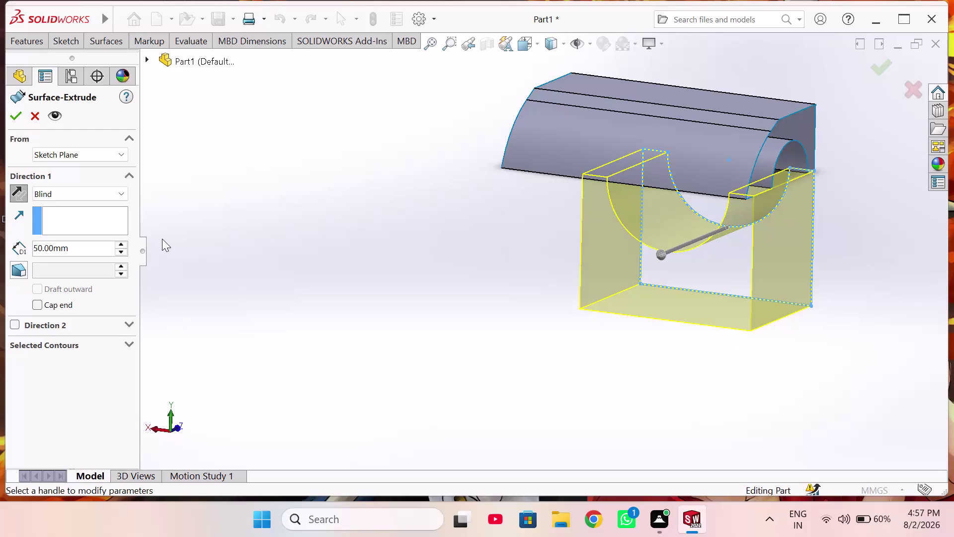
Keep the surface extrusion starting from the sketch plane.
middle_drag(773, 267, 731, 282)
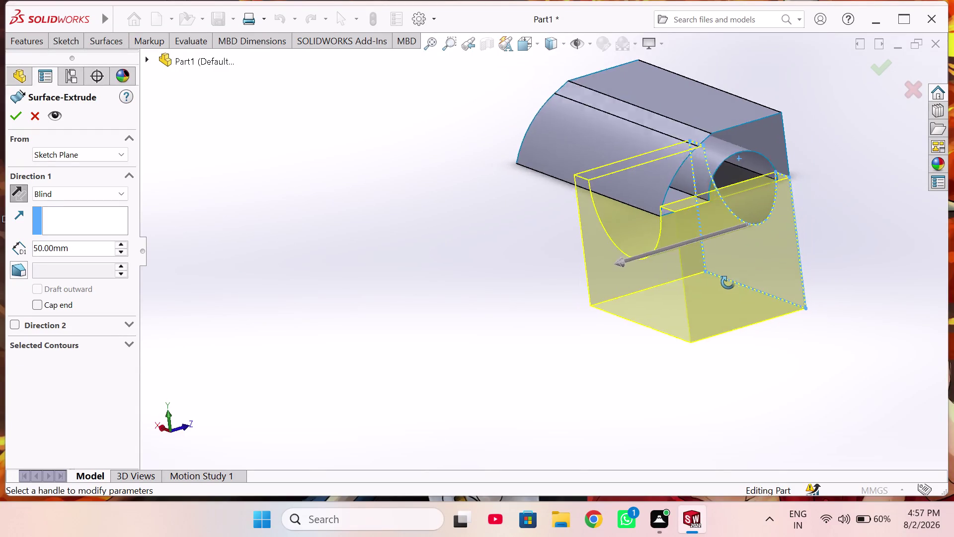
middle_drag(732, 282, 702, 267)
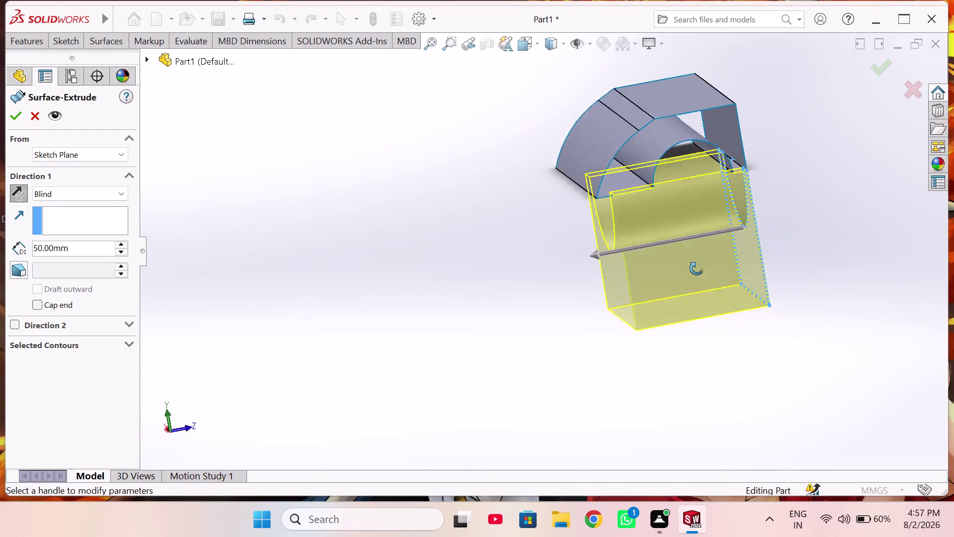
middle_drag(702, 268, 740, 267)
middle_drag(744, 268, 763, 261)
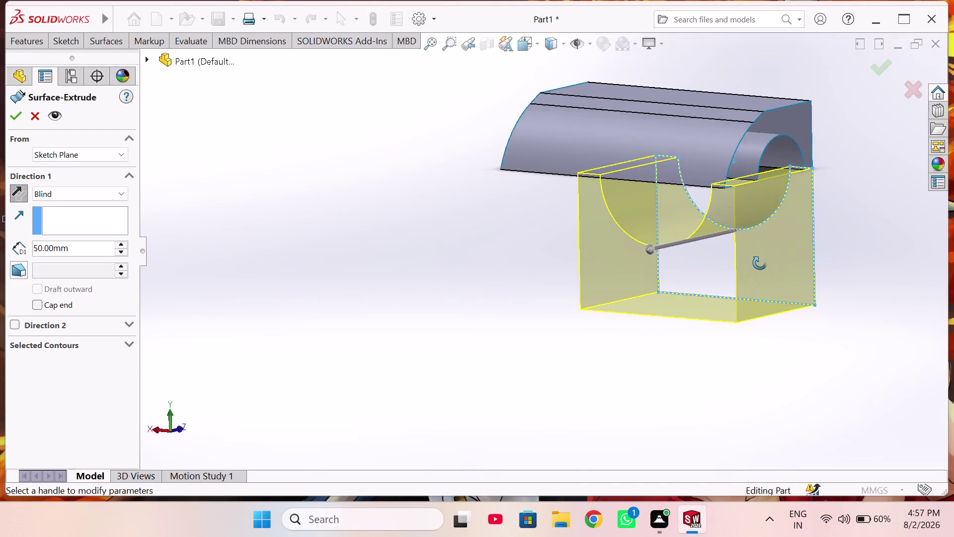
middle_drag(762, 261, 709, 275)
middle_drag(700, 278, 638, 288)
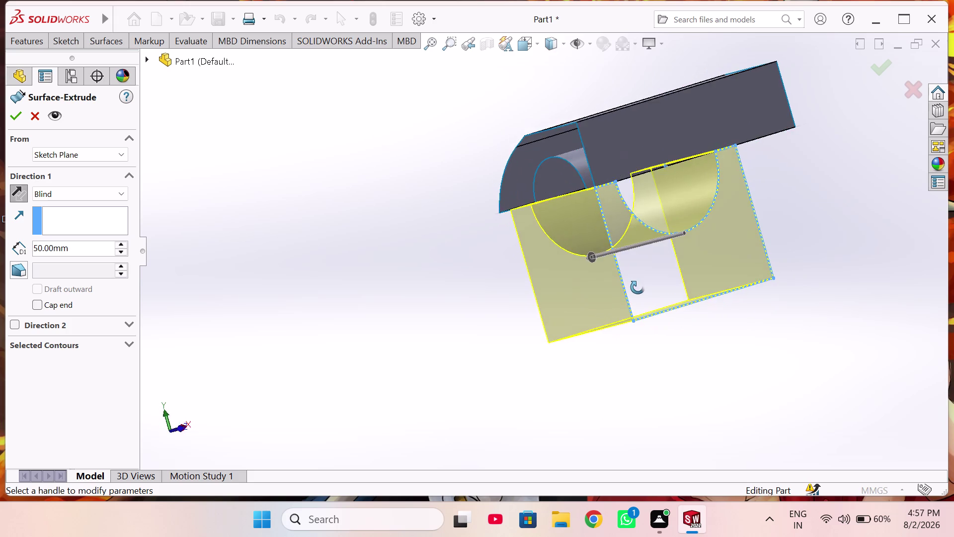
middle_drag(638, 288, 706, 292)
scroll(up, 3)
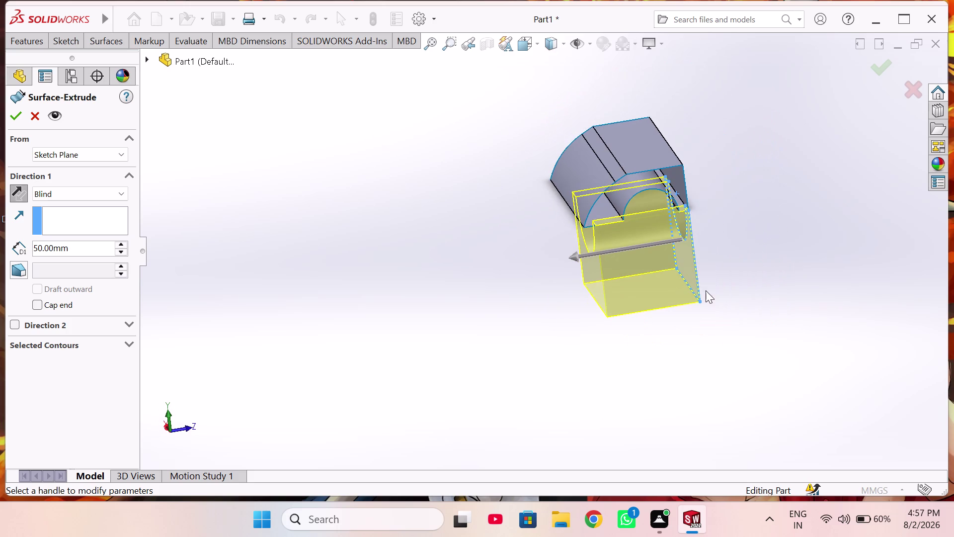
middle_drag(696, 284, 706, 272)
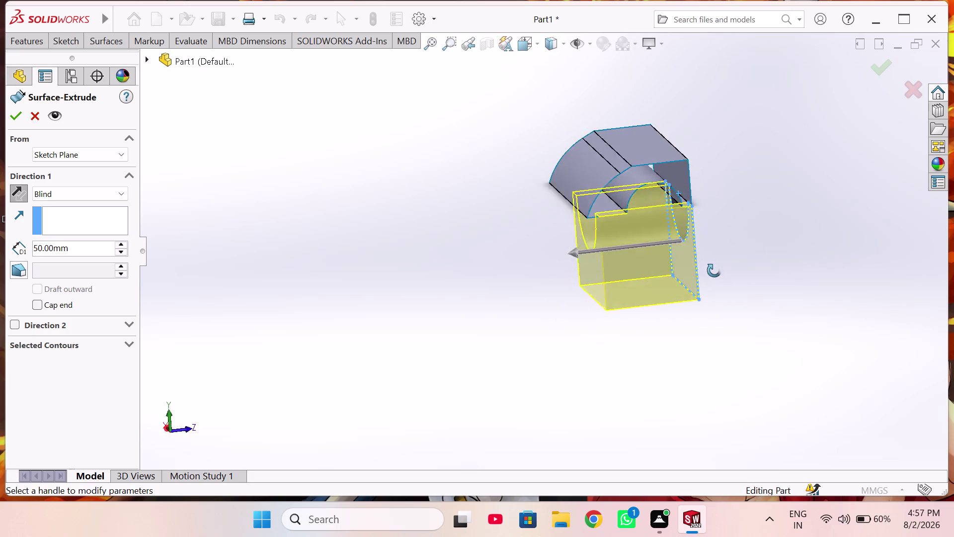
middle_drag(706, 271, 771, 265)
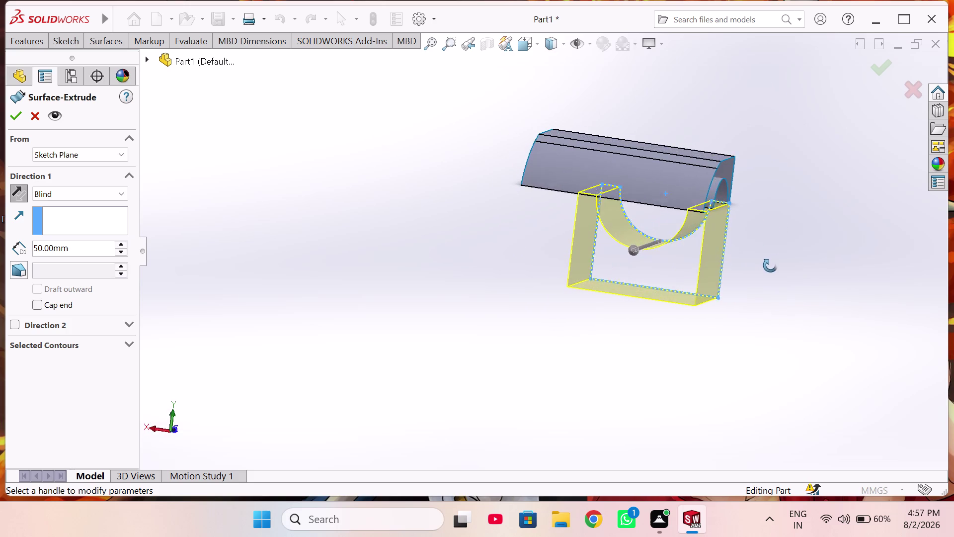
middle_drag(772, 265, 695, 282)
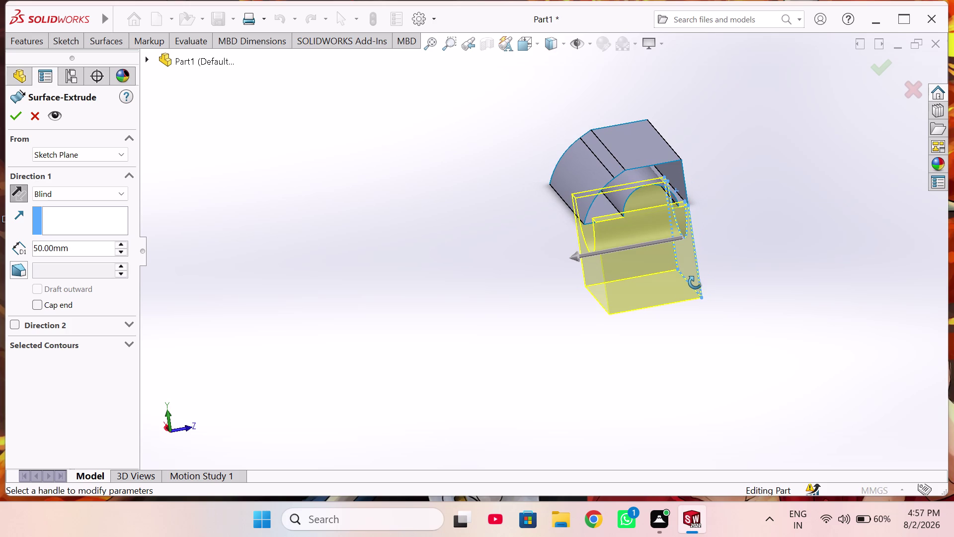
middle_drag(695, 282, 695, 258)
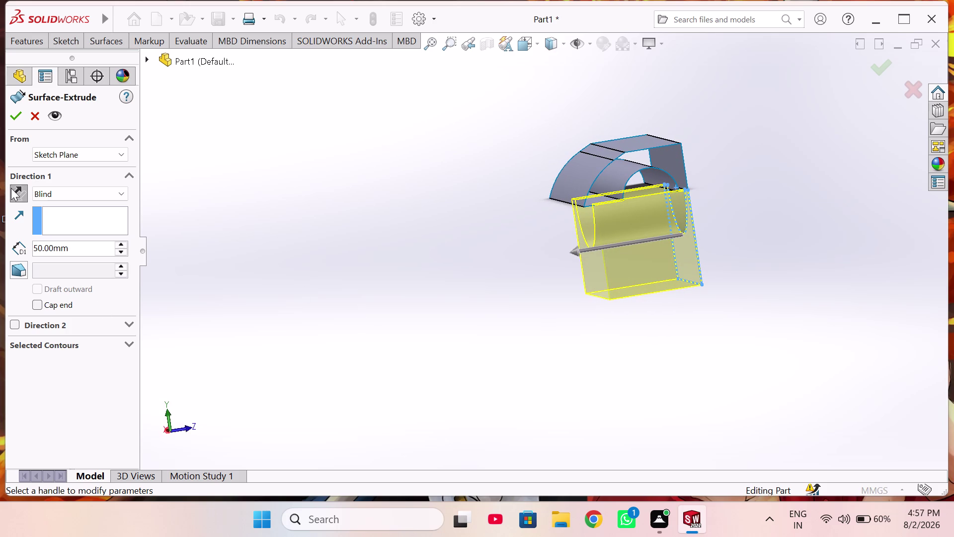
click(88, 151)
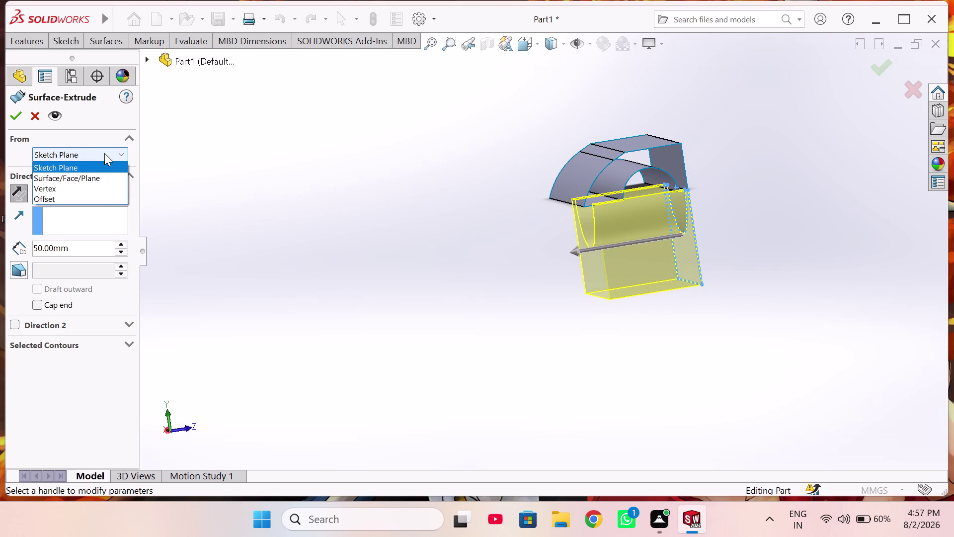
click(105, 148)
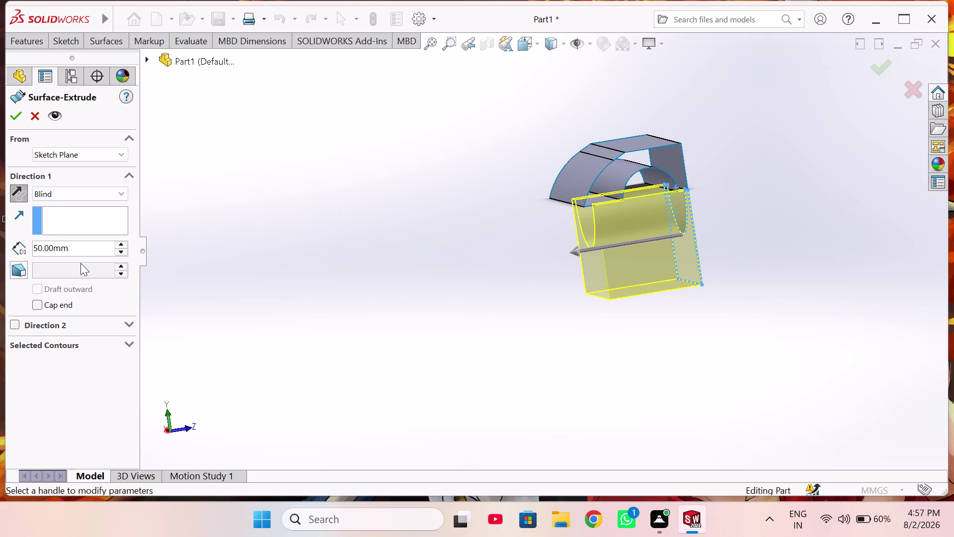
Toggle the extrusion's reverse-direction setting to settle which way it extrudes.
click(22, 186)
click(22, 186)
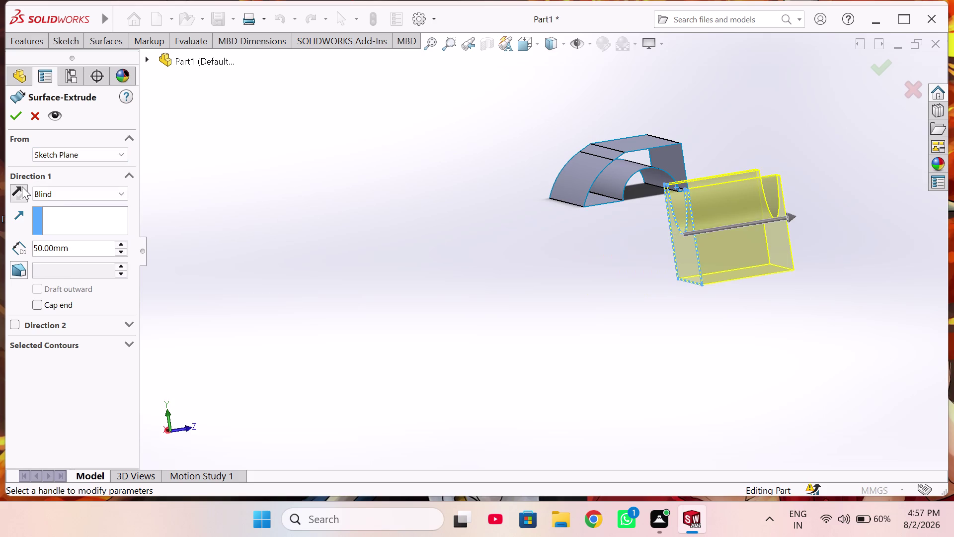
click(118, 193)
click(118, 192)
click(119, 193)
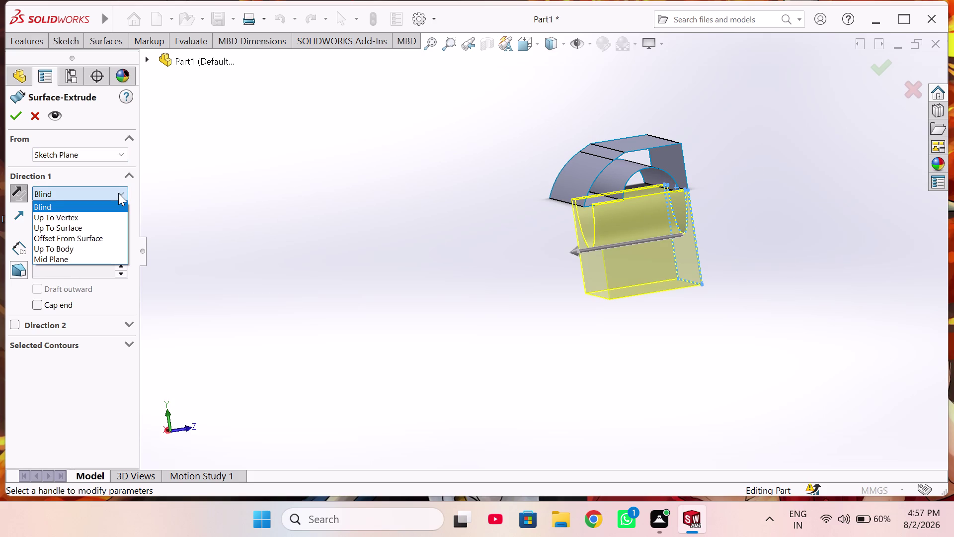
End the extrusion Up To Body at Surface-Extrude1 and confirm it.
click(92, 247)
click(630, 141)
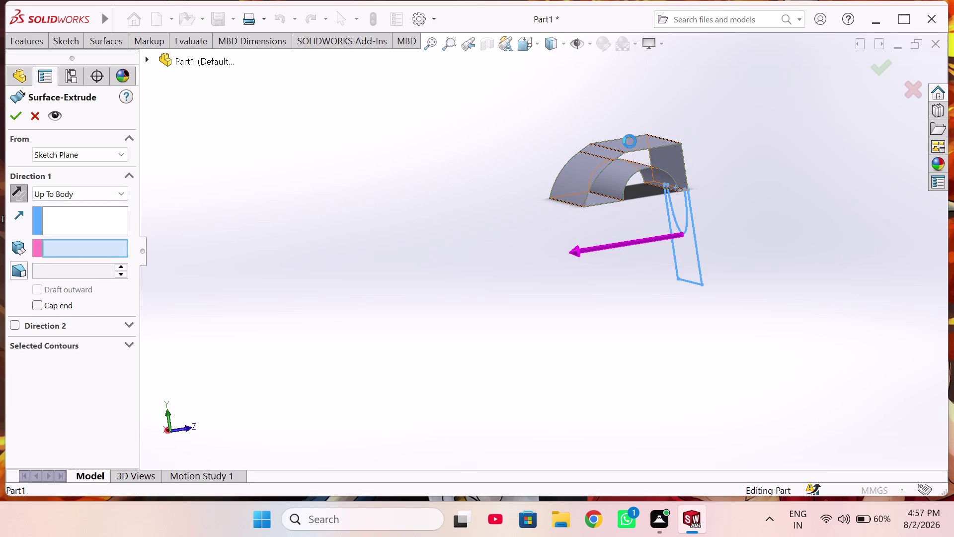
click(17, 117)
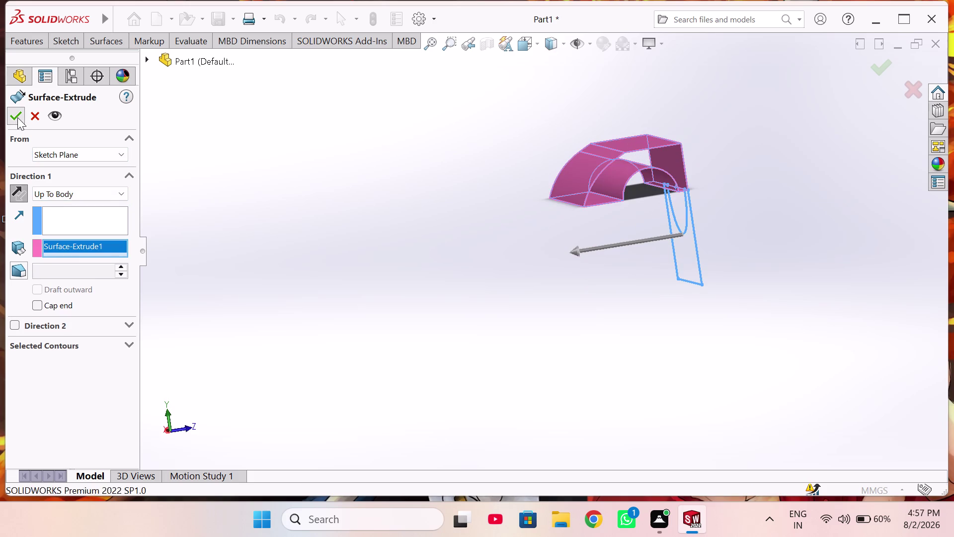
click(34, 115)
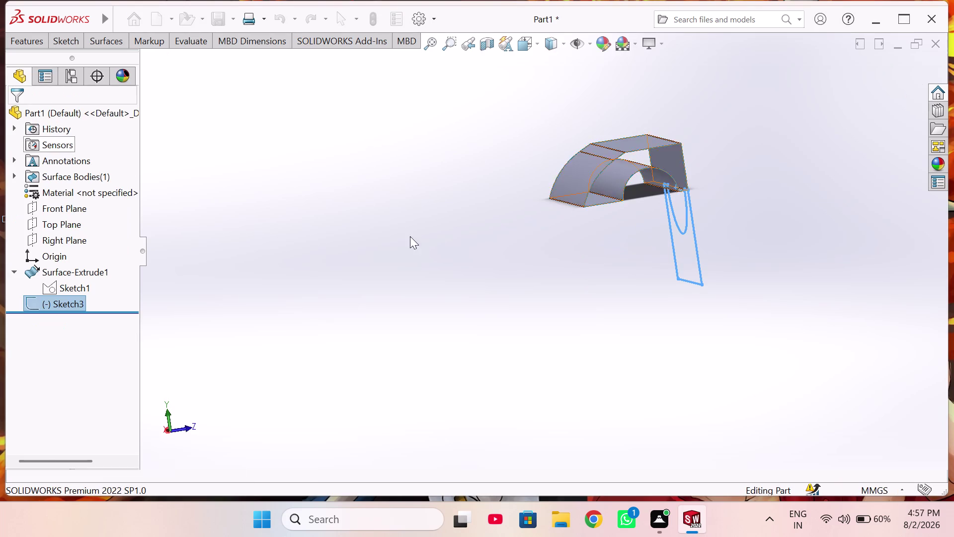
Orbit around the extruded surface and sketch to inspect them from all sides.
middle_drag(470, 202, 441, 246)
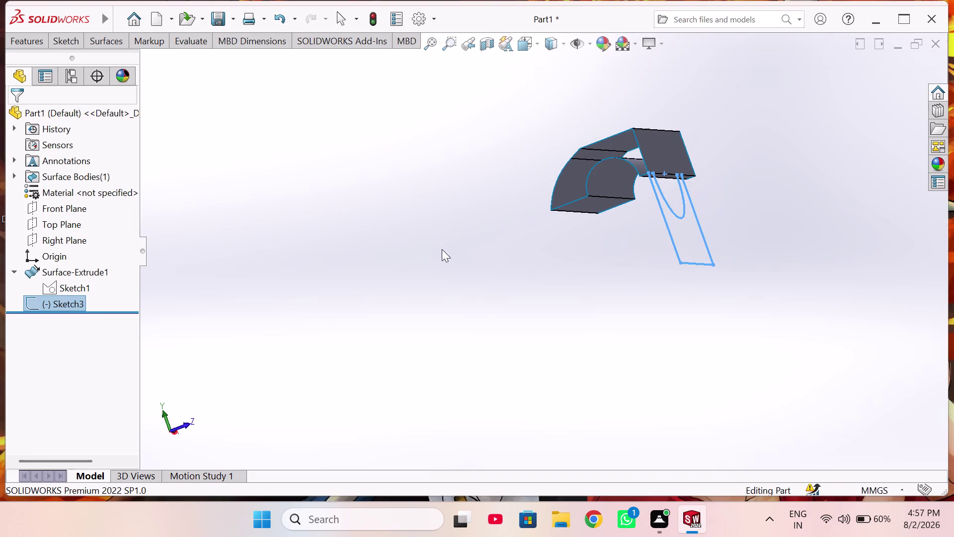
scroll(up, 3)
middle_drag(620, 219, 632, 223)
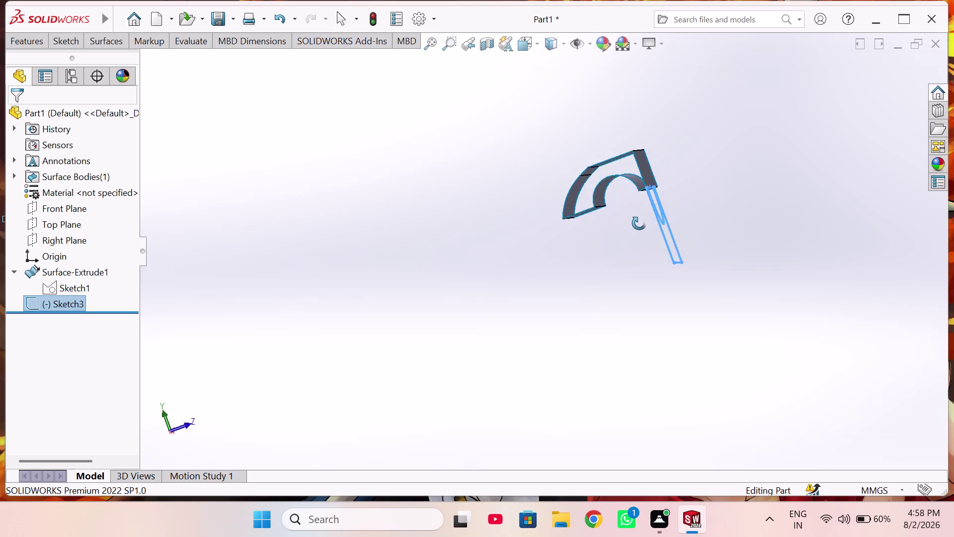
middle_drag(632, 222, 646, 230)
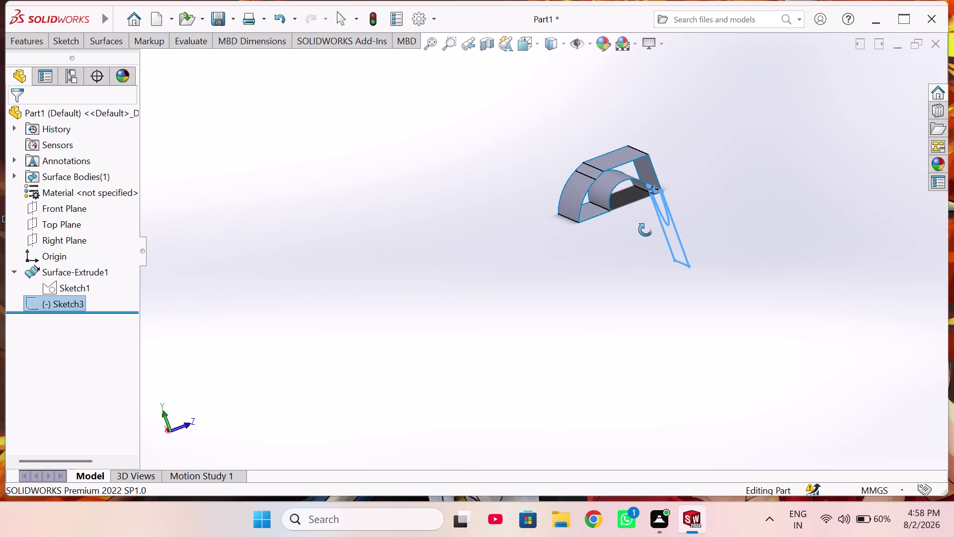
middle_drag(646, 230, 646, 231)
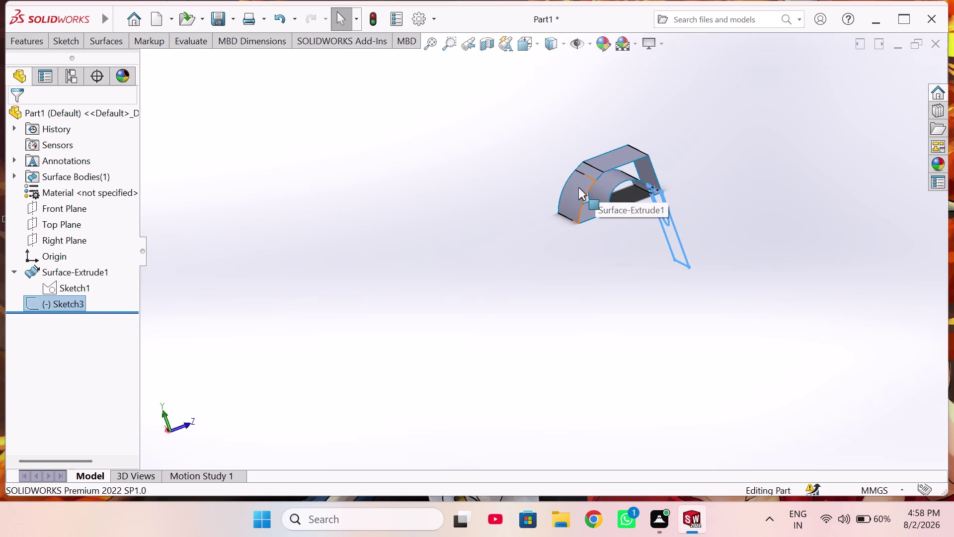
middle_drag(581, 188, 763, 174)
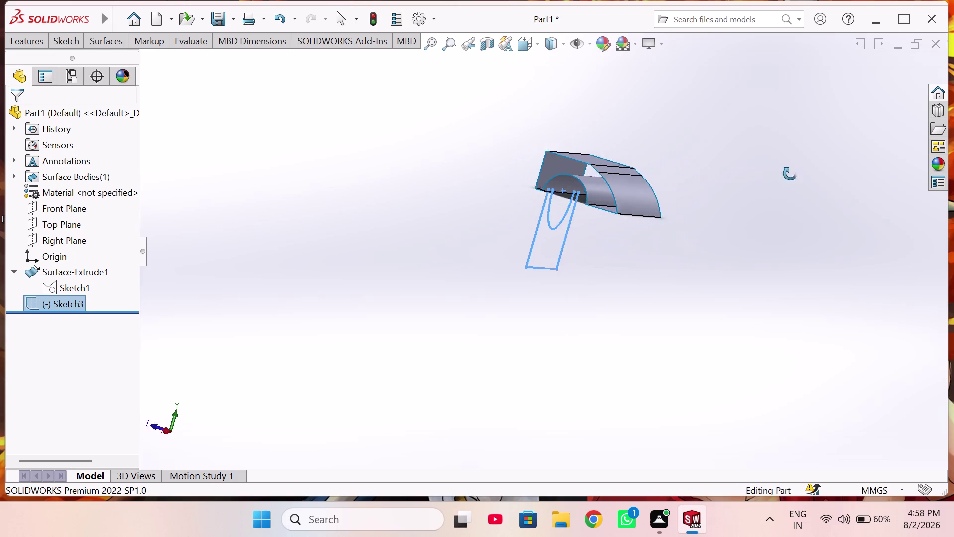
middle_drag(763, 173, 822, 175)
middle_drag(809, 186, 803, 188)
middle_drag(755, 205, 734, 210)
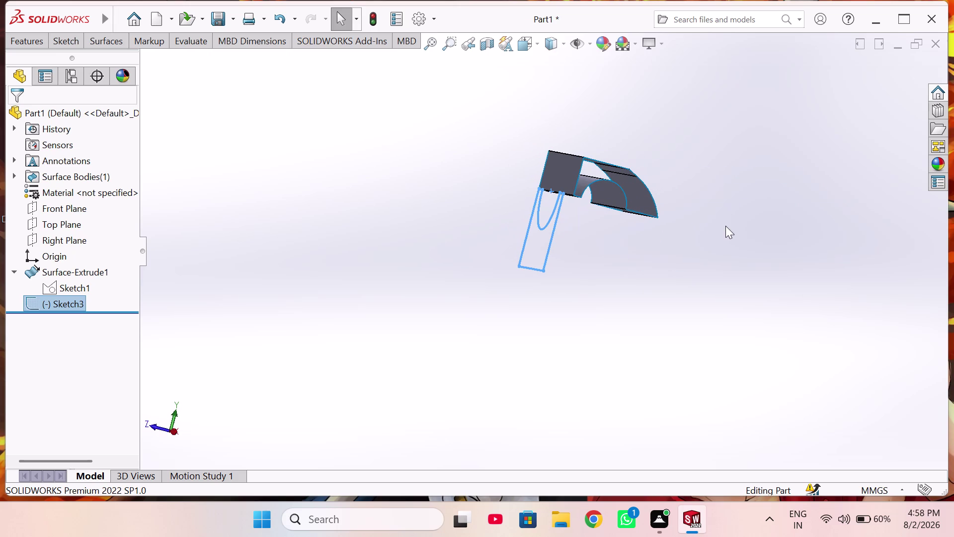
middle_drag(608, 164, 602, 190)
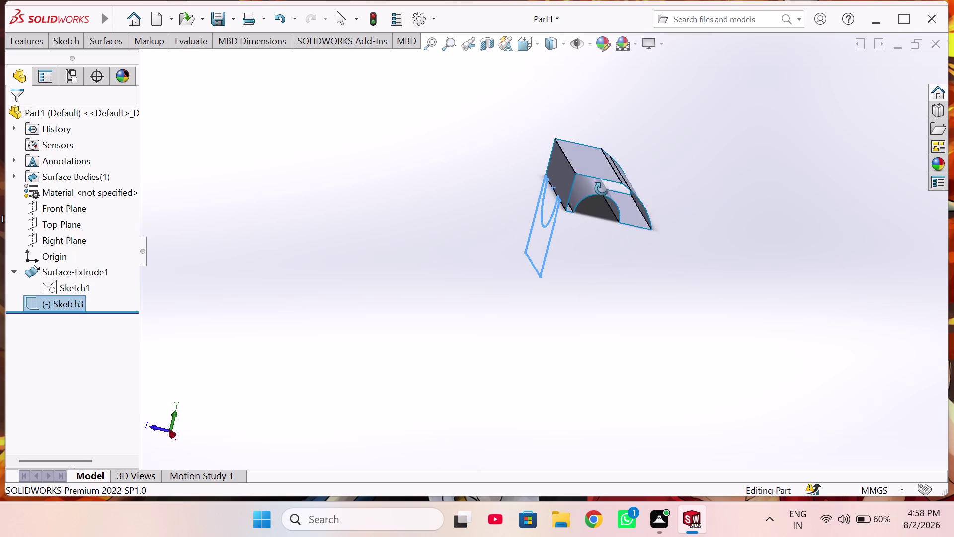
middle_drag(602, 190, 595, 168)
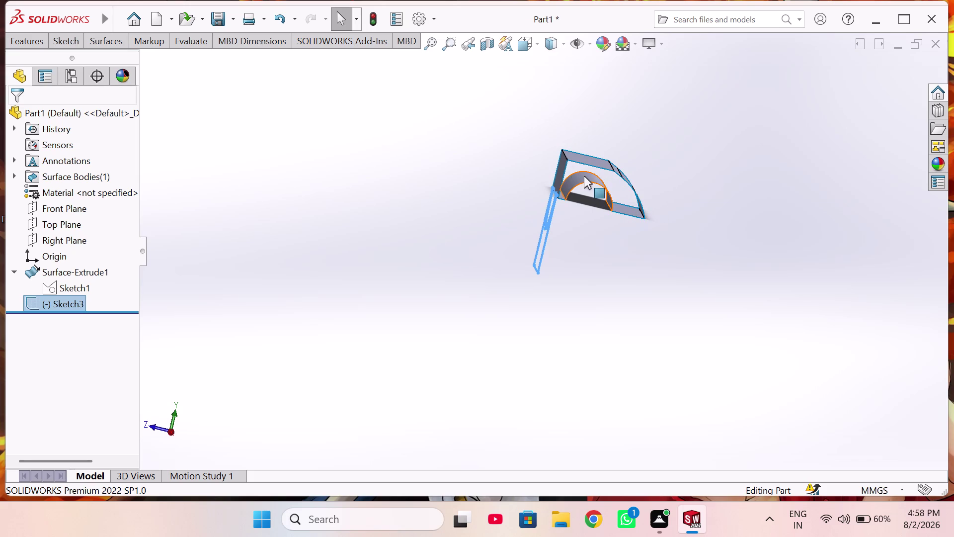
middle_drag(584, 177, 495, 180)
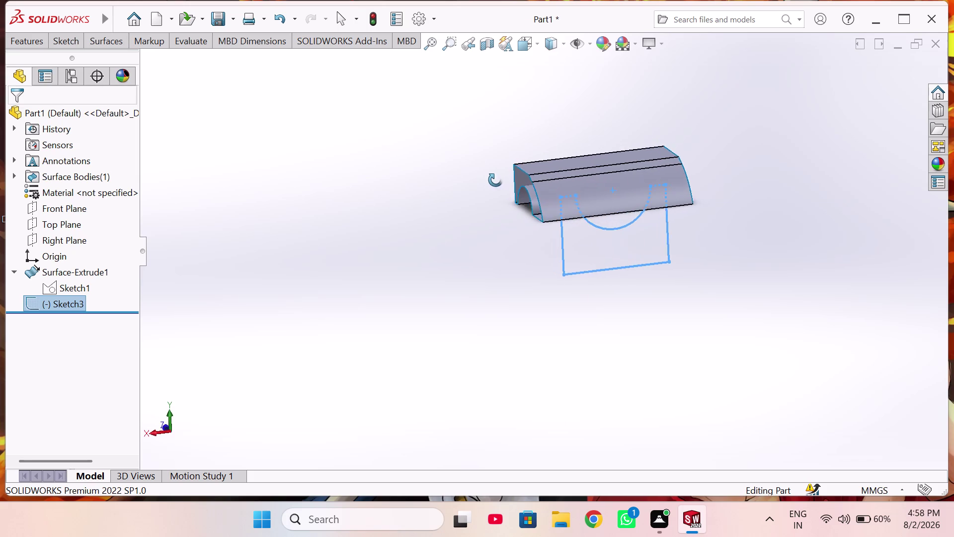
middle_drag(495, 180, 496, 150)
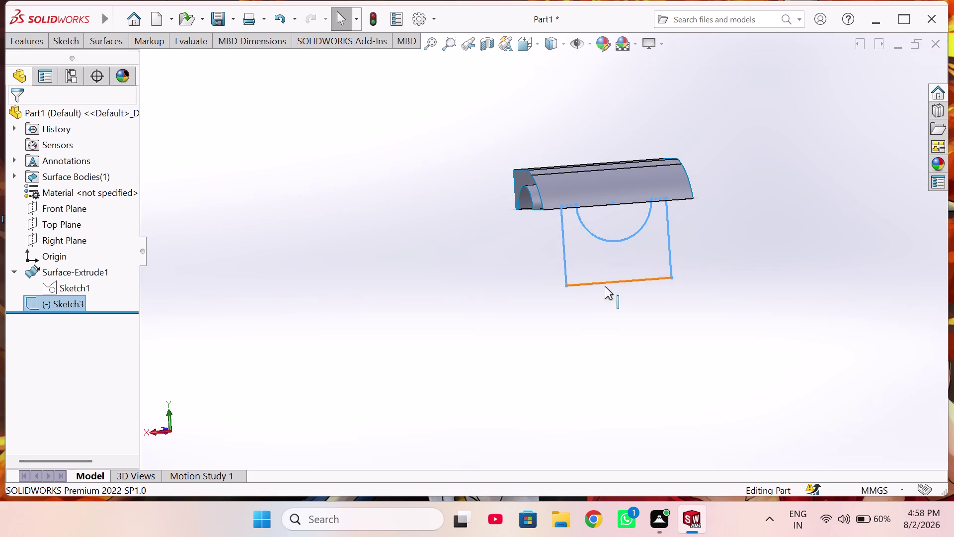
middle_drag(673, 324, 647, 279)
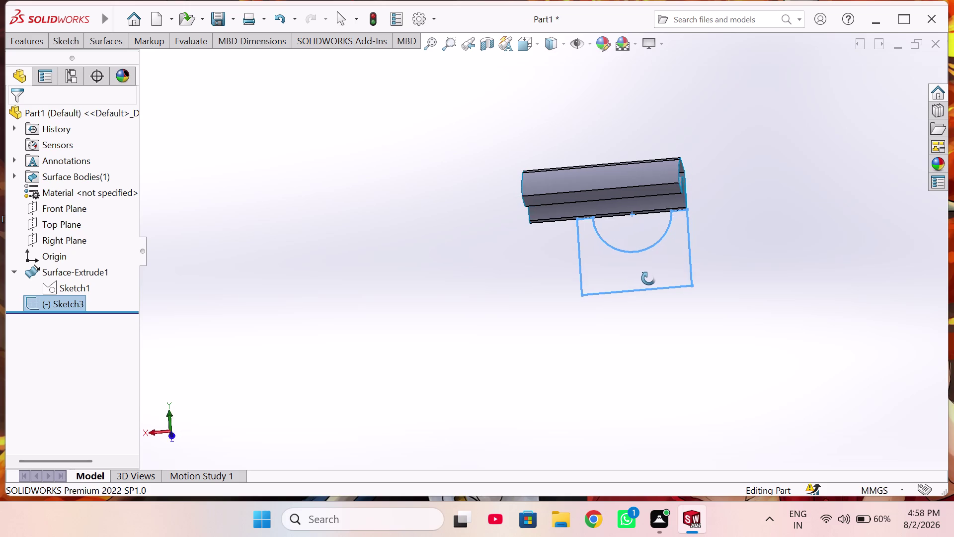
middle_drag(647, 279, 750, 275)
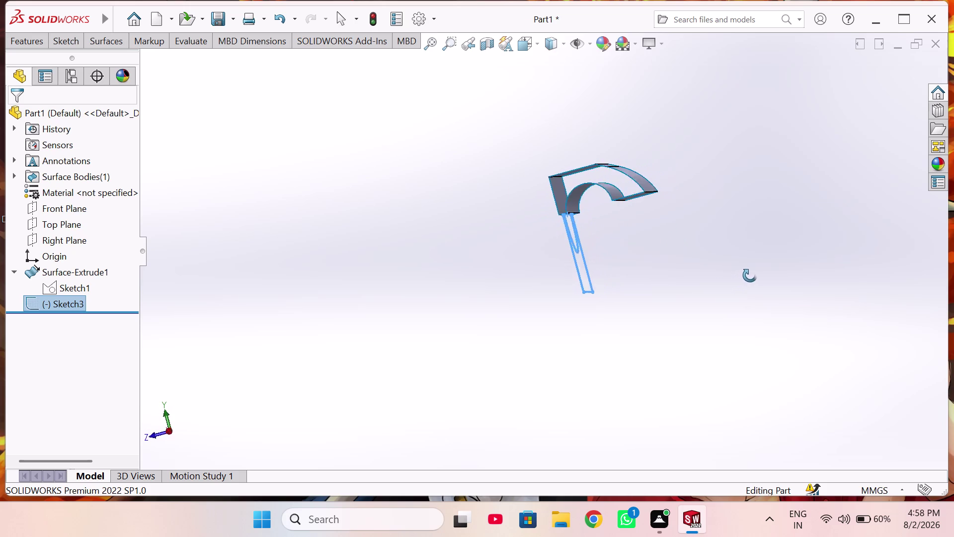
middle_drag(750, 275, 718, 292)
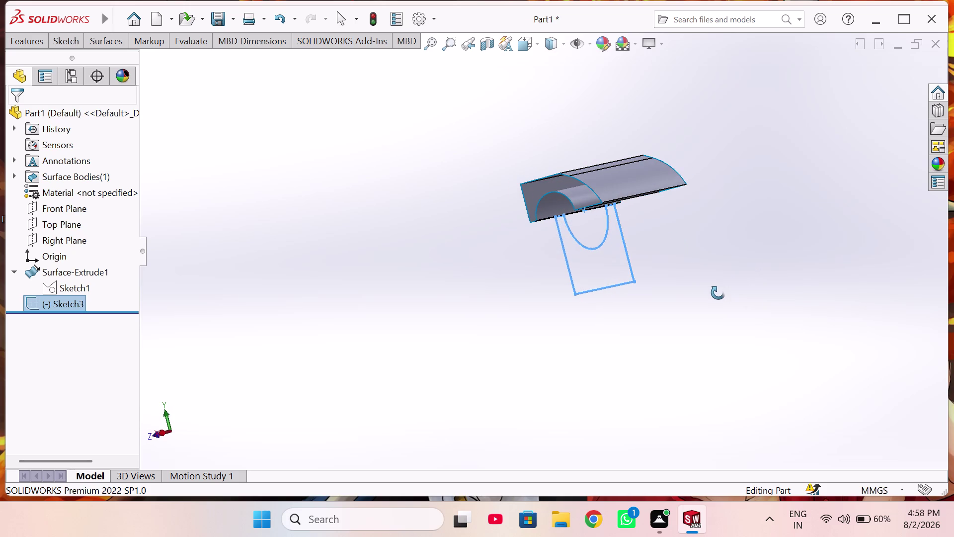
middle_drag(718, 292, 560, 309)
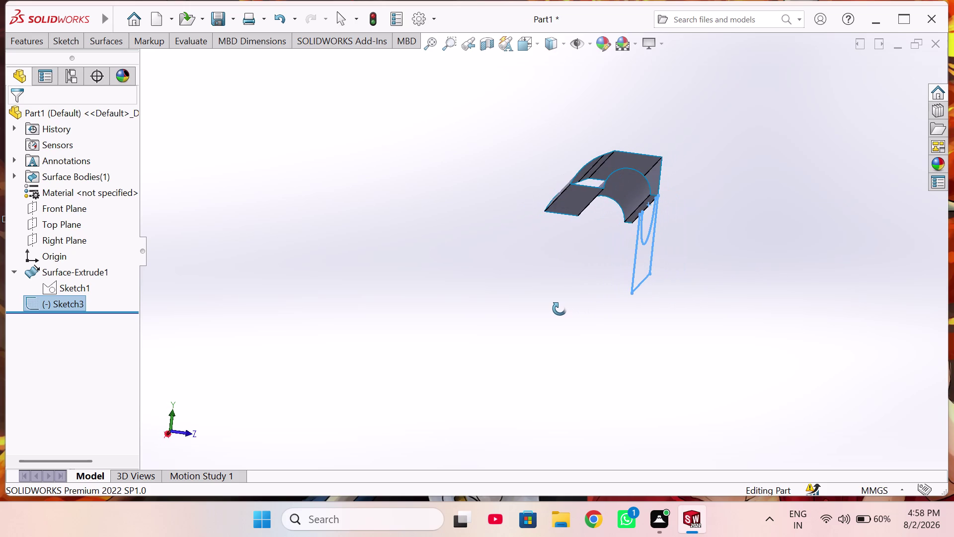
middle_drag(560, 309, 518, 324)
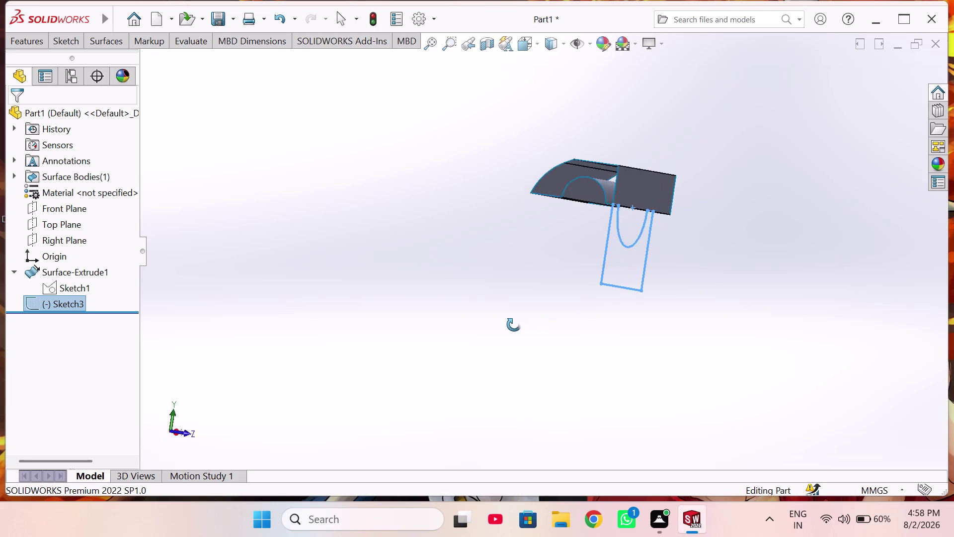
middle_drag(519, 325, 564, 330)
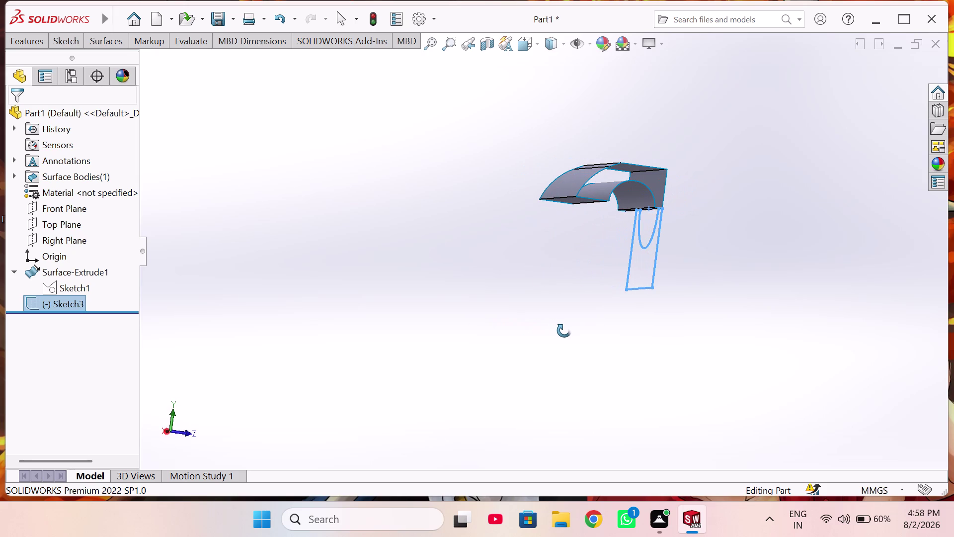
middle_drag(564, 330, 564, 335)
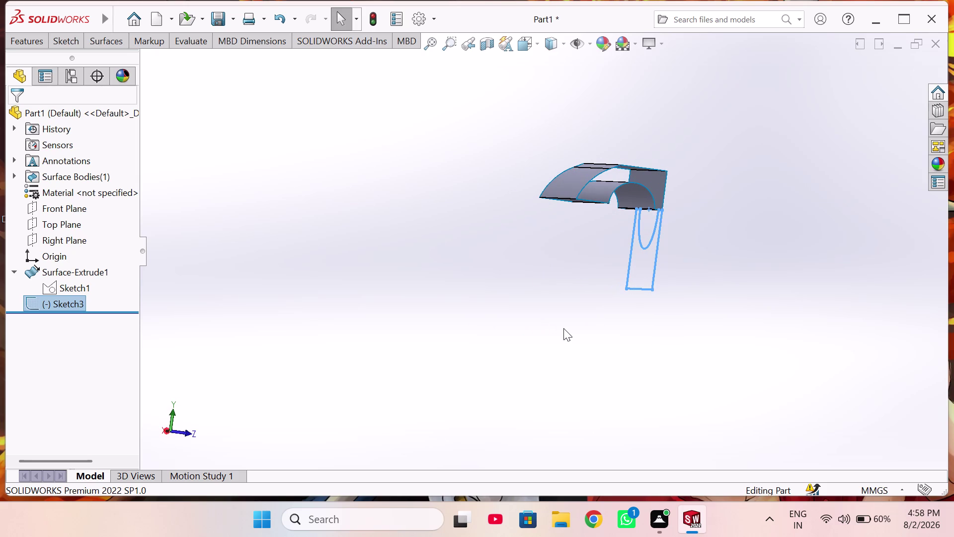
middle_drag(558, 328, 752, 327)
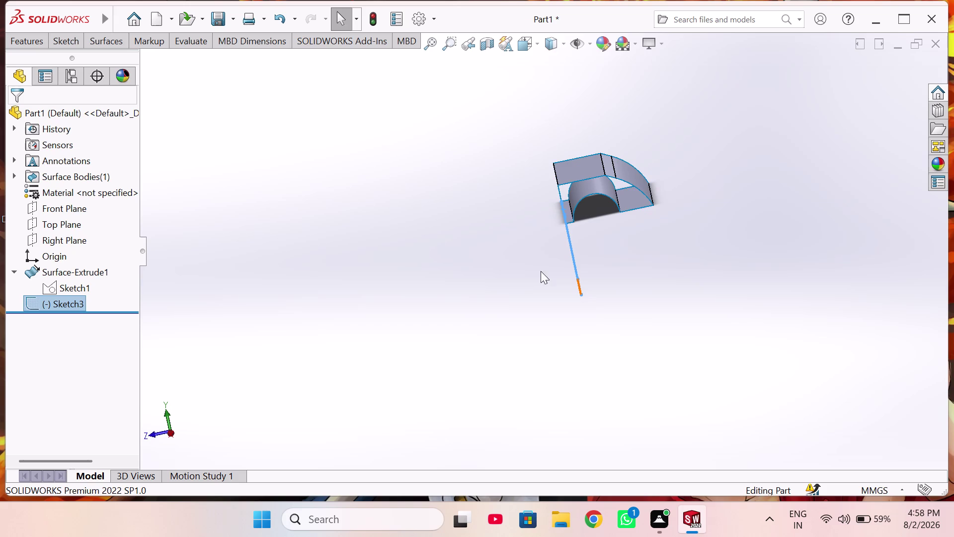
middle_drag(644, 184, 626, 204)
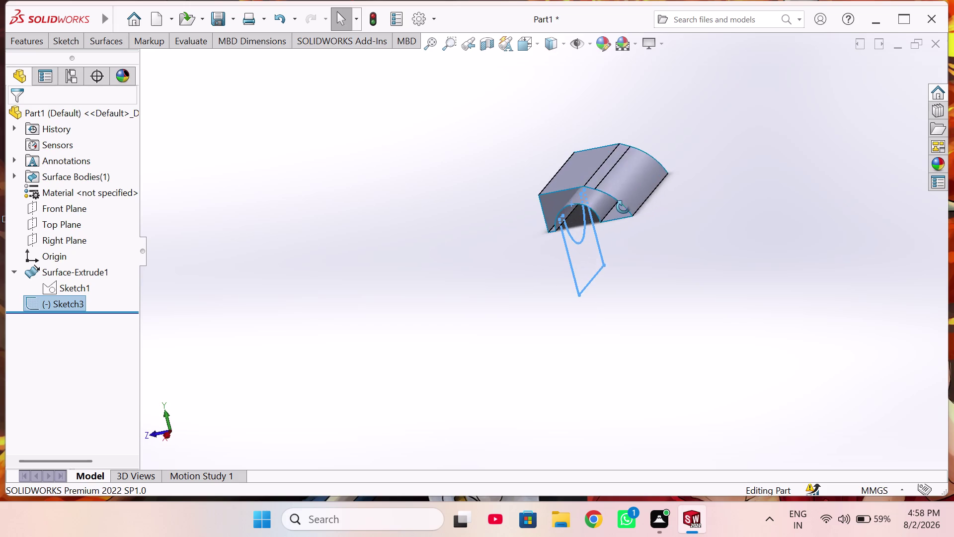
middle_drag(625, 205, 623, 213)
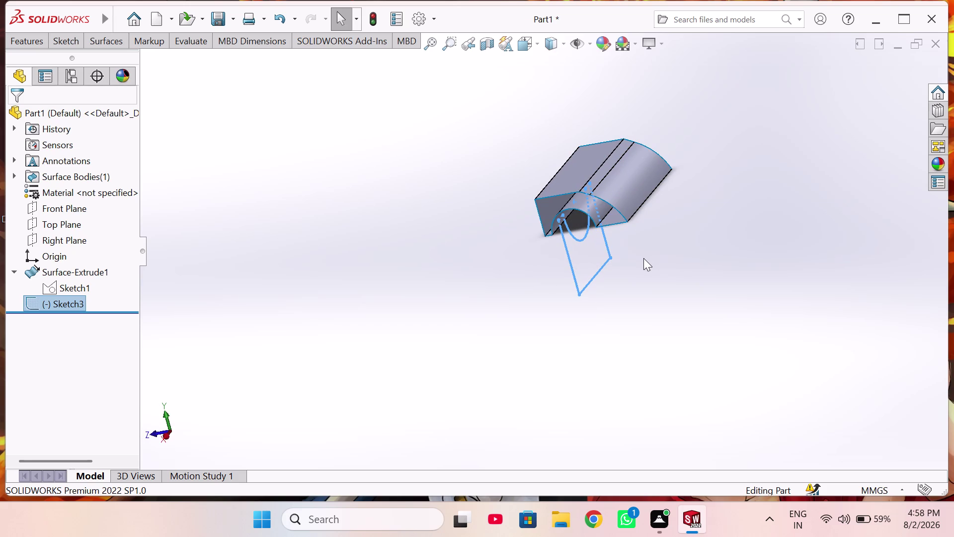
middle_drag(600, 240, 683, 205)
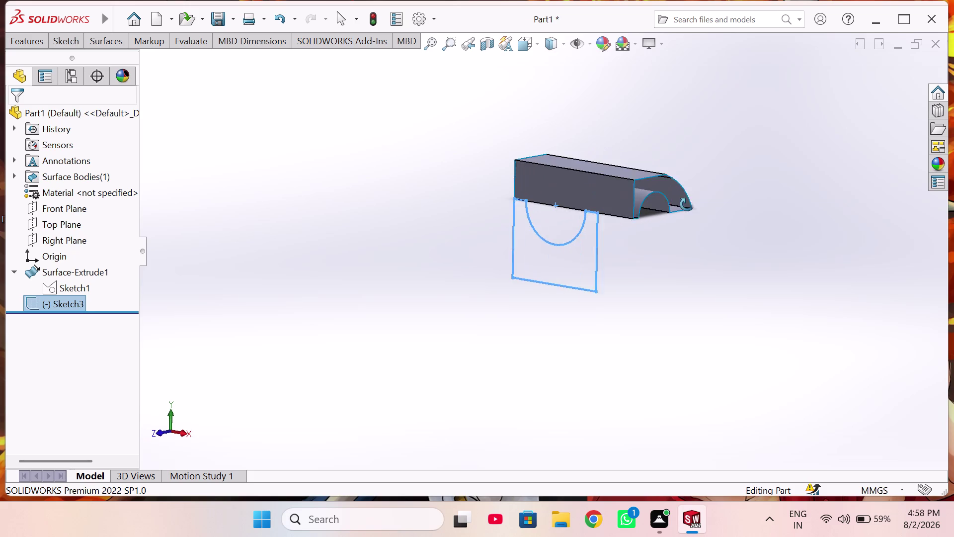
middle_drag(683, 205, 706, 199)
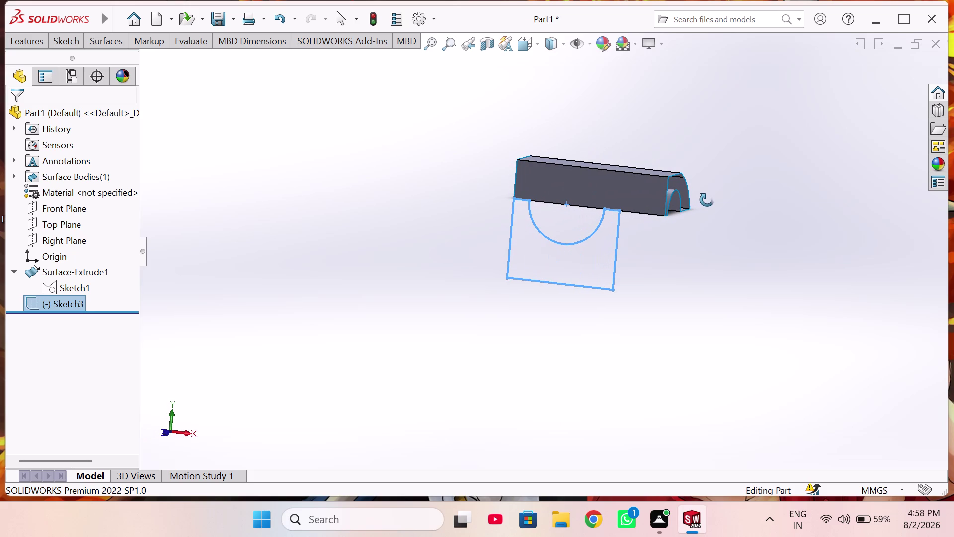
middle_drag(707, 199, 717, 205)
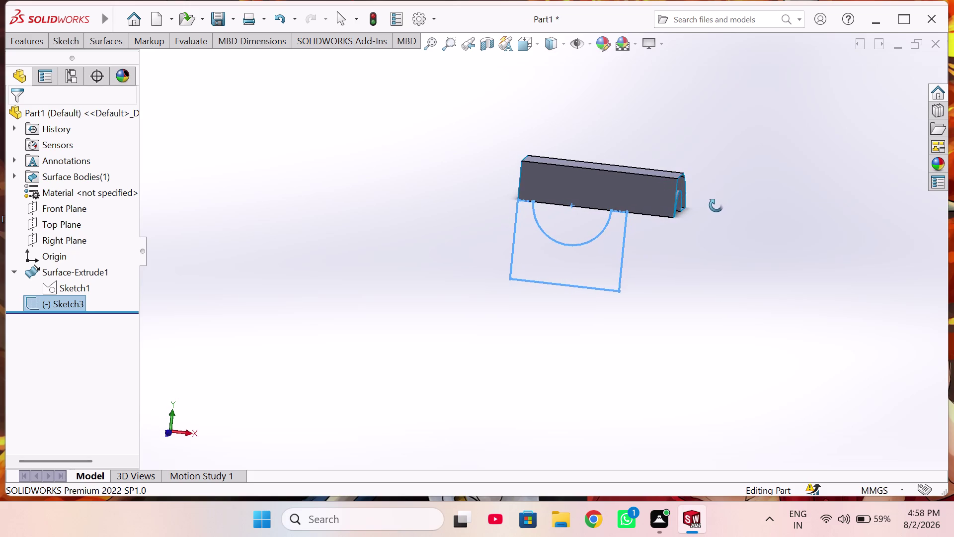
middle_drag(717, 204, 580, 225)
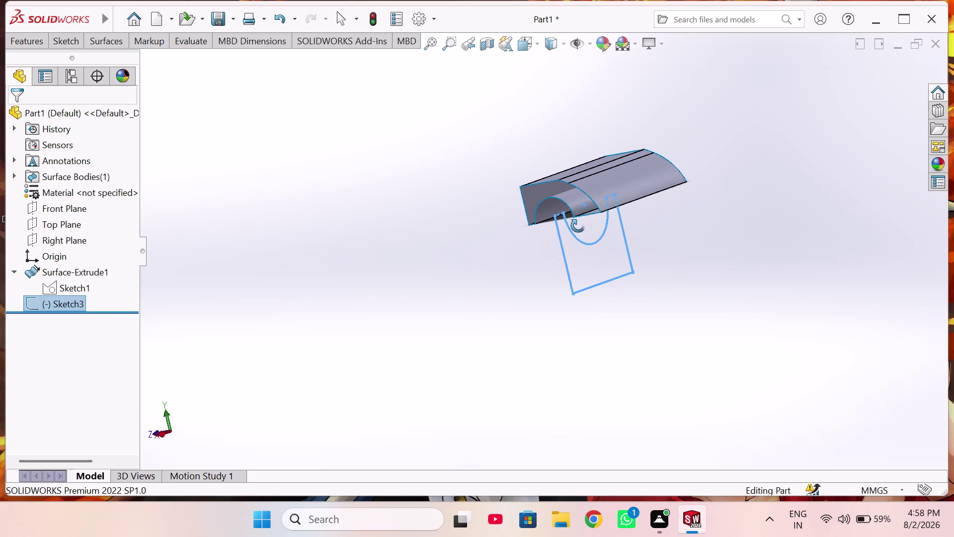
middle_drag(580, 225, 564, 232)
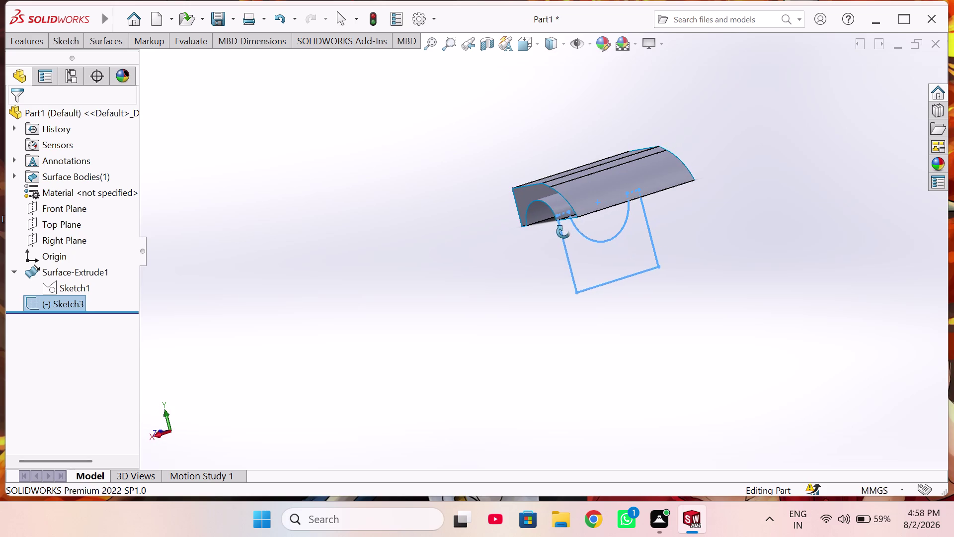
middle_drag(564, 232, 616, 211)
middle_click(623, 215)
middle_drag(624, 214, 622, 222)
scroll(up, 3)
middle_drag(554, 283, 577, 263)
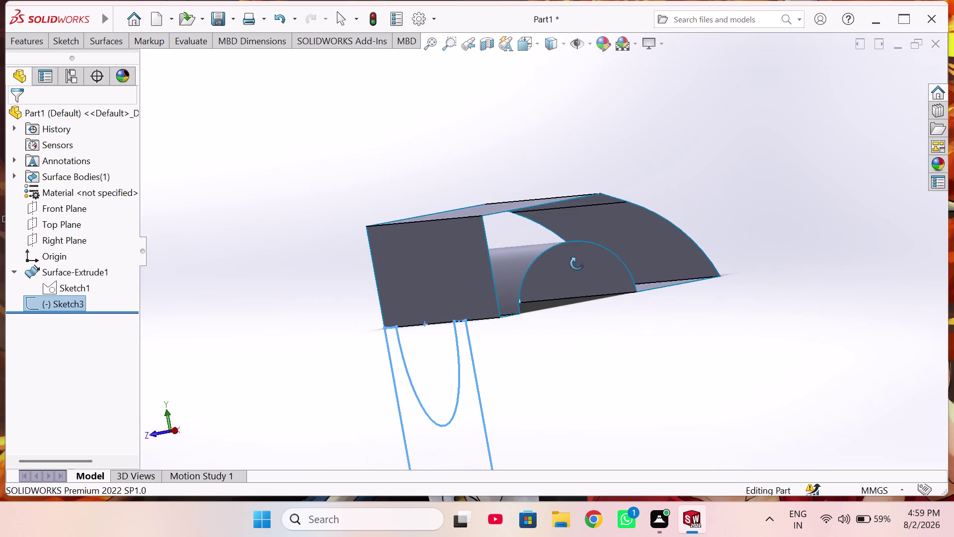
middle_drag(577, 263, 576, 268)
scroll(up, 3)
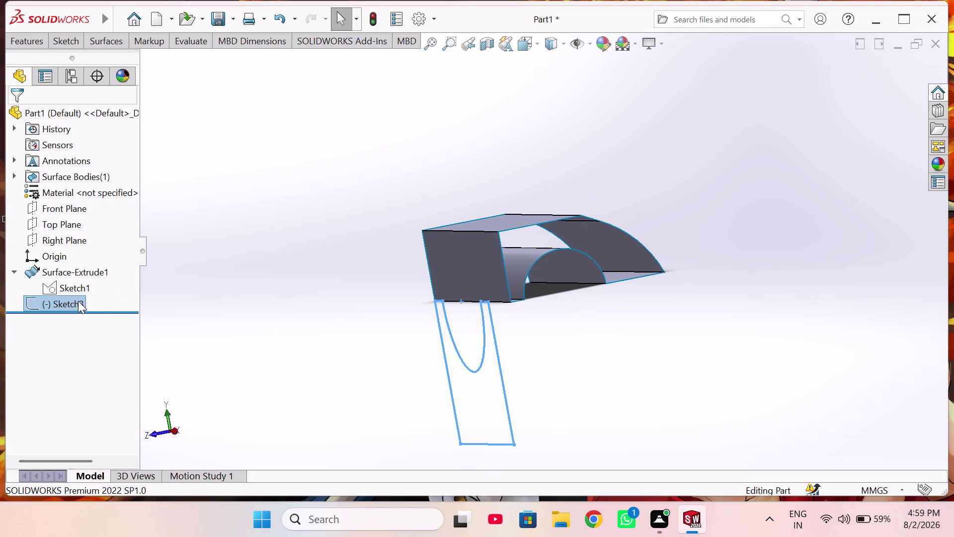
Delete Sketch3 from the tree, then select the extruded surface's flat face.
click(58, 304)
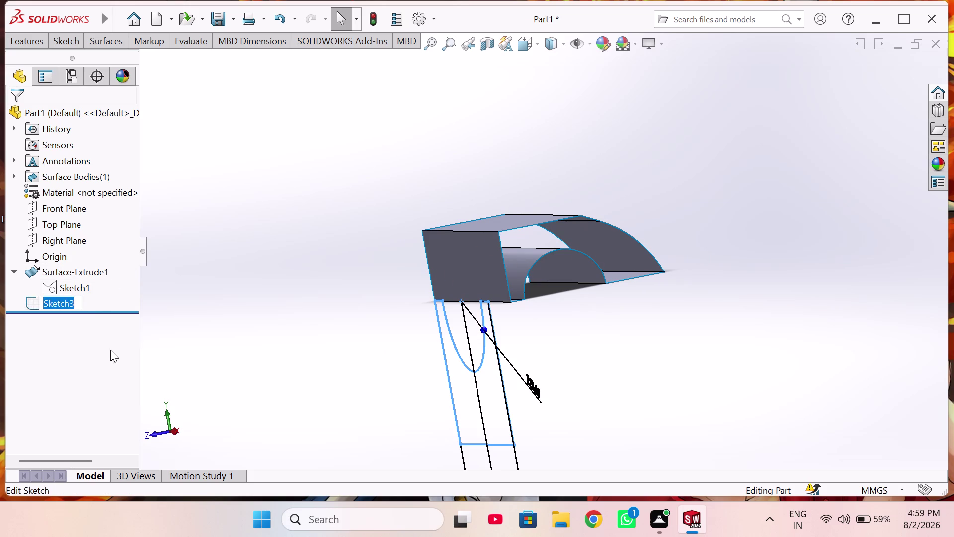
click(109, 350)
right_click(65, 296)
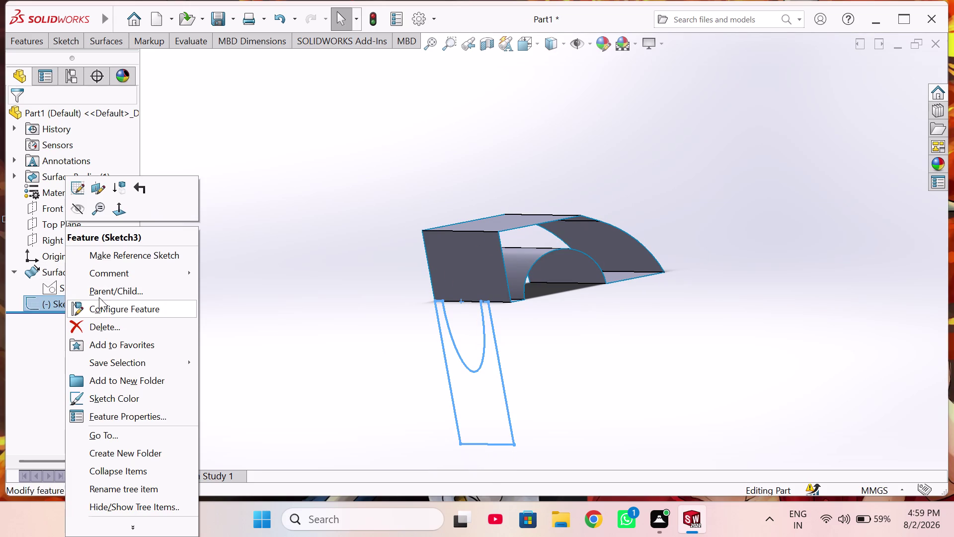
click(109, 331)
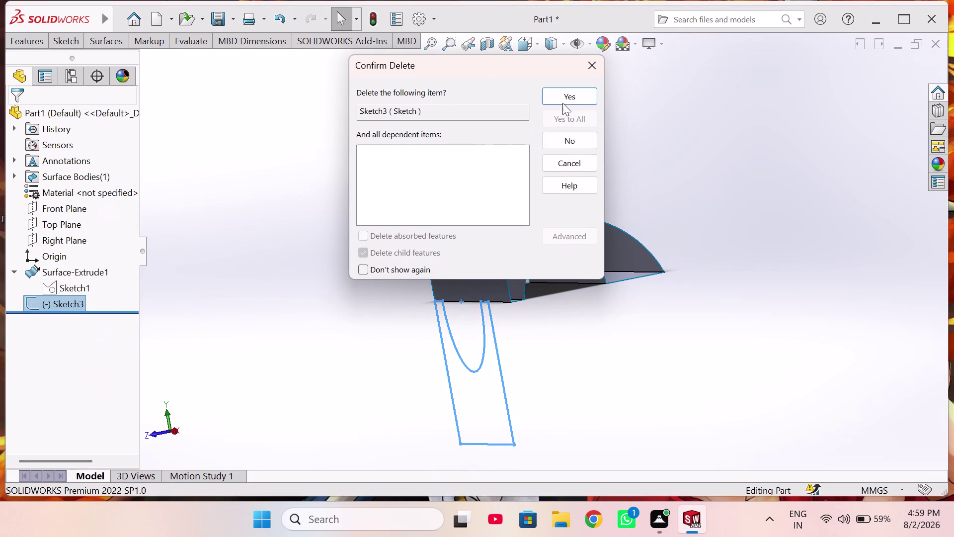
click(571, 95)
middle_drag(398, 272, 464, 262)
click(451, 255)
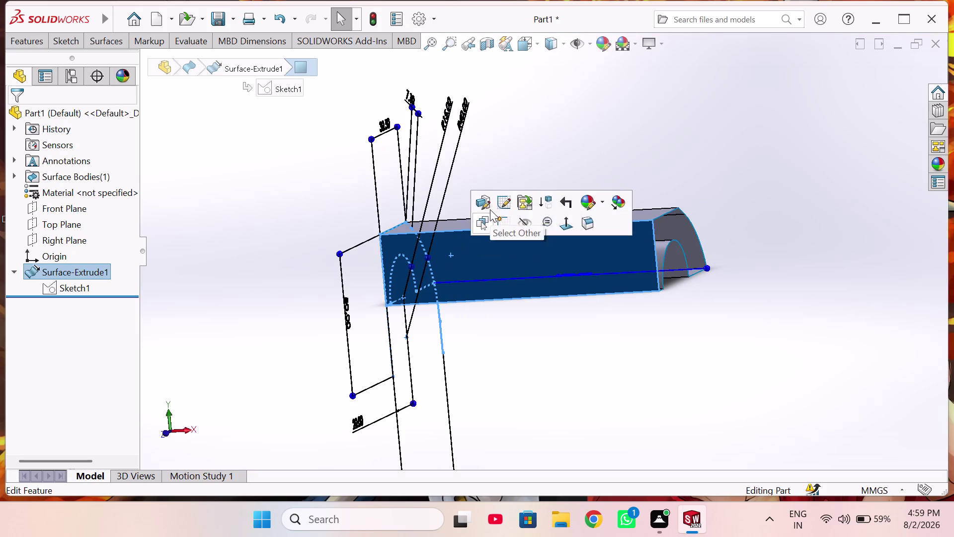
Start Sketch4 on the selected flat face and activate the Line tool.
click(500, 217)
scroll(up, 3)
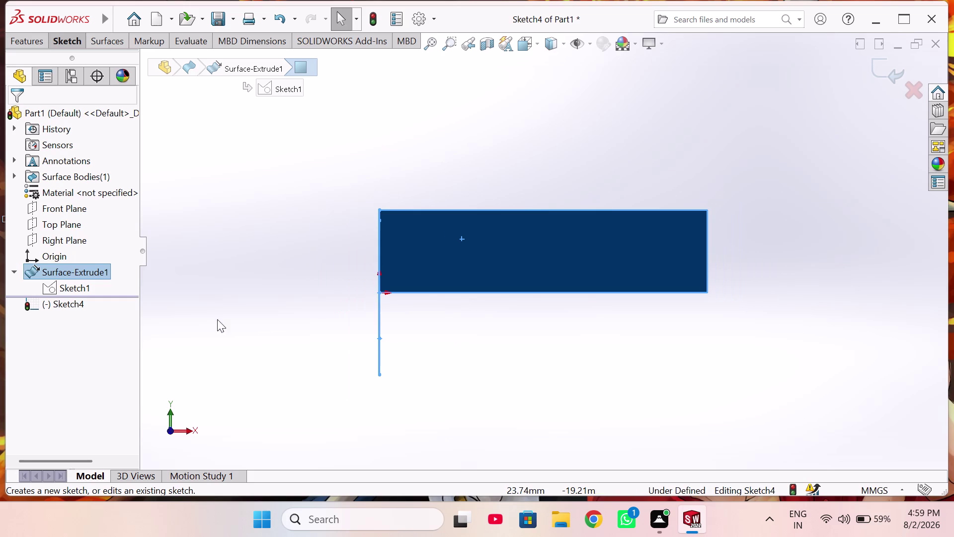
click(49, 303)
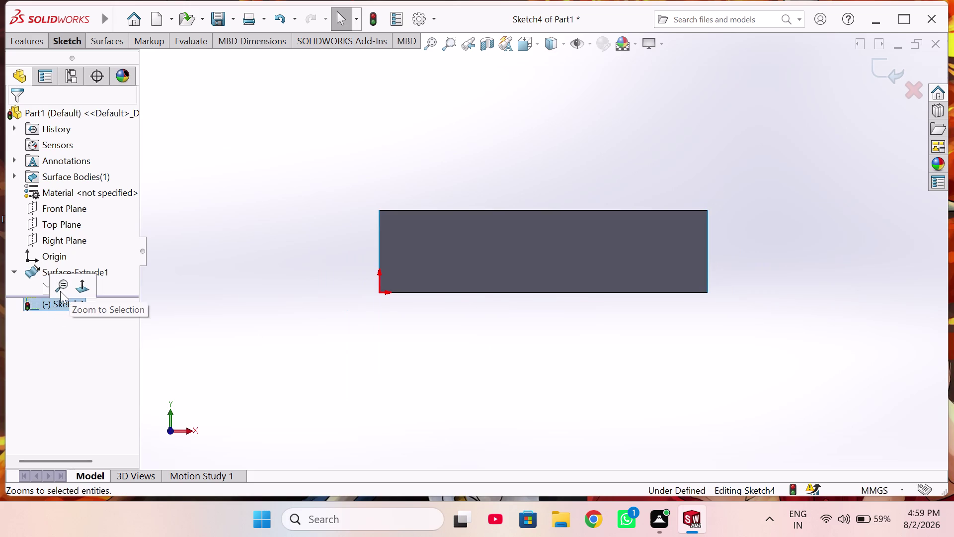
click(270, 324)
right_drag(306, 285, 303, 274)
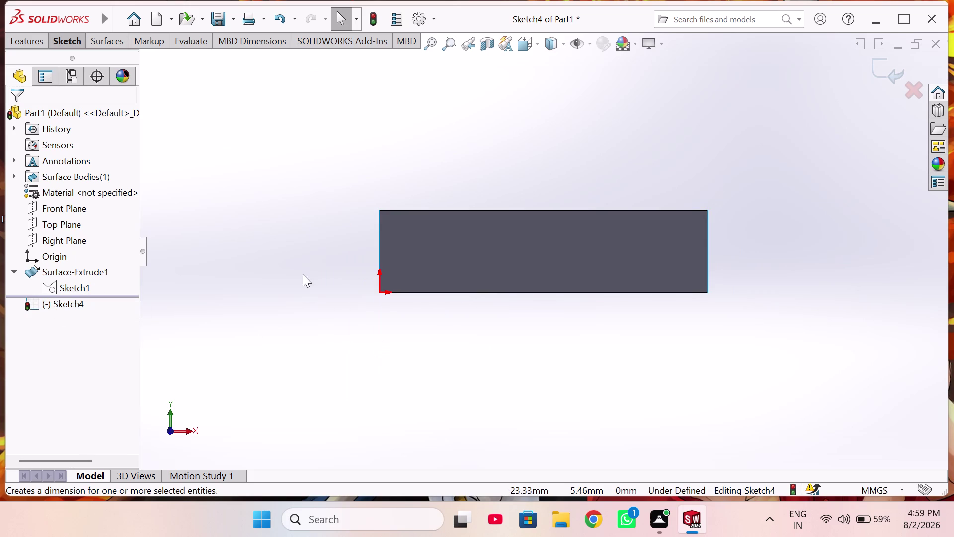
right_drag(302, 274, 189, 298)
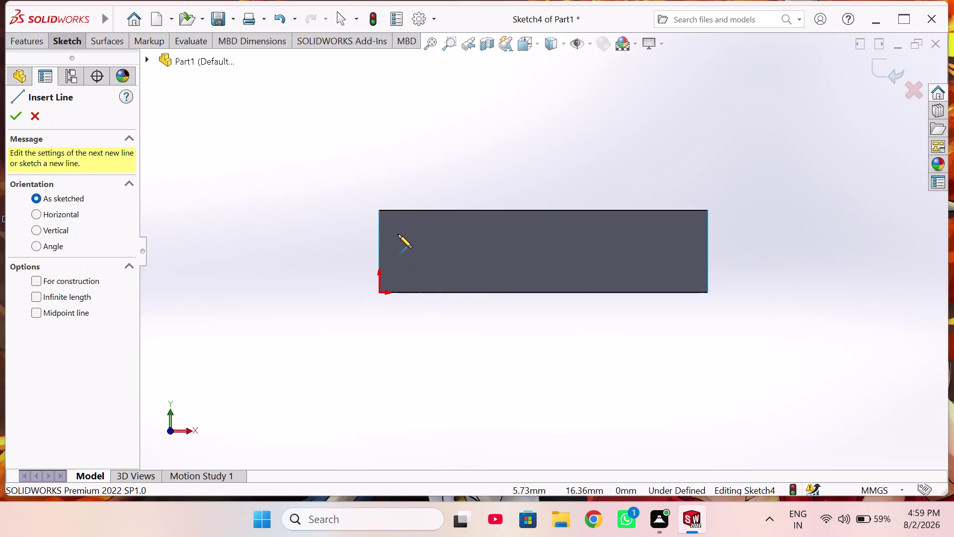
Draw three lines: down from the face corner, across, and up to the face edge.
click(379, 211)
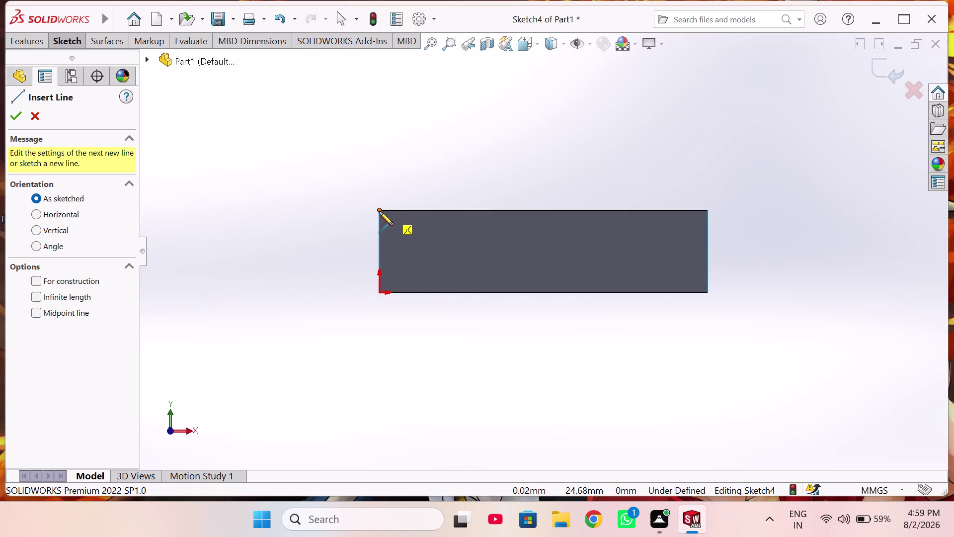
scroll(up, 3)
scroll(up, 3)
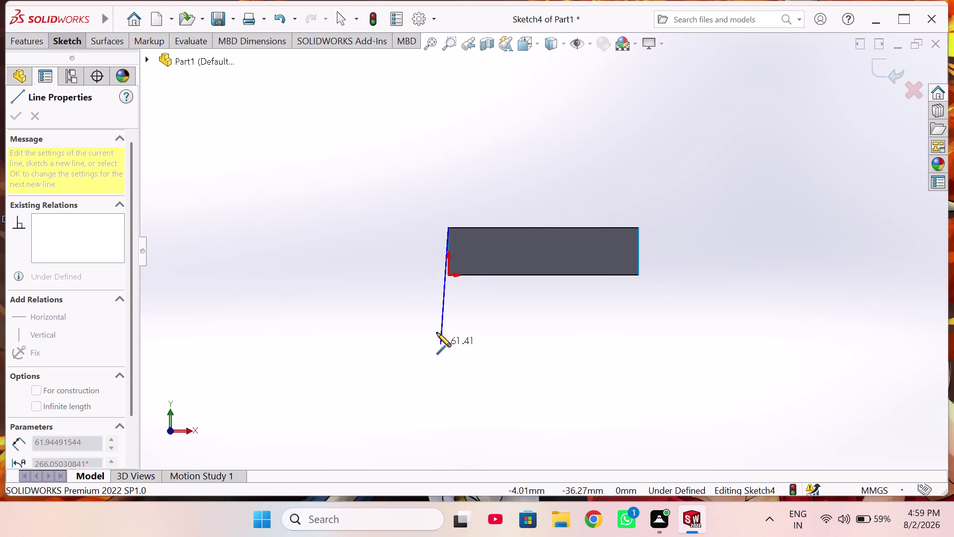
scroll(down, 3)
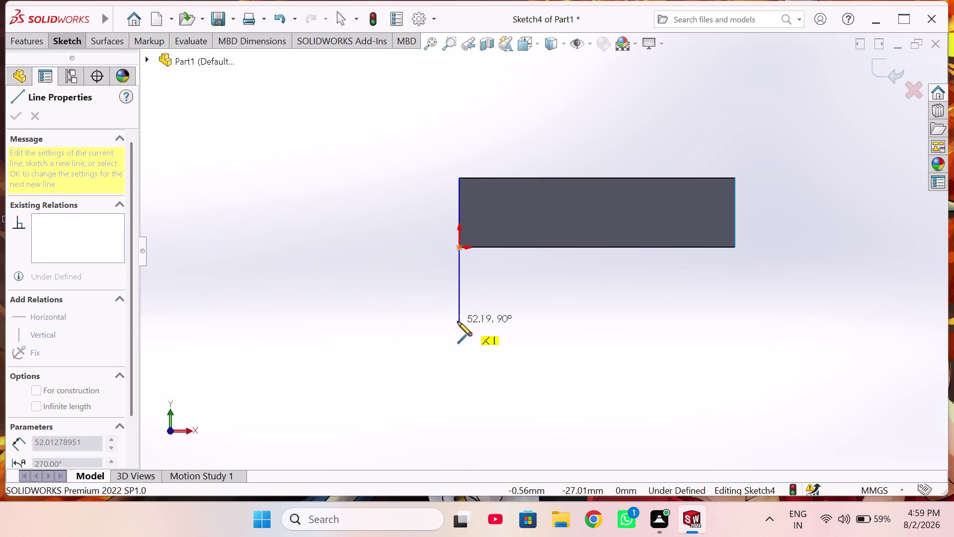
click(458, 322)
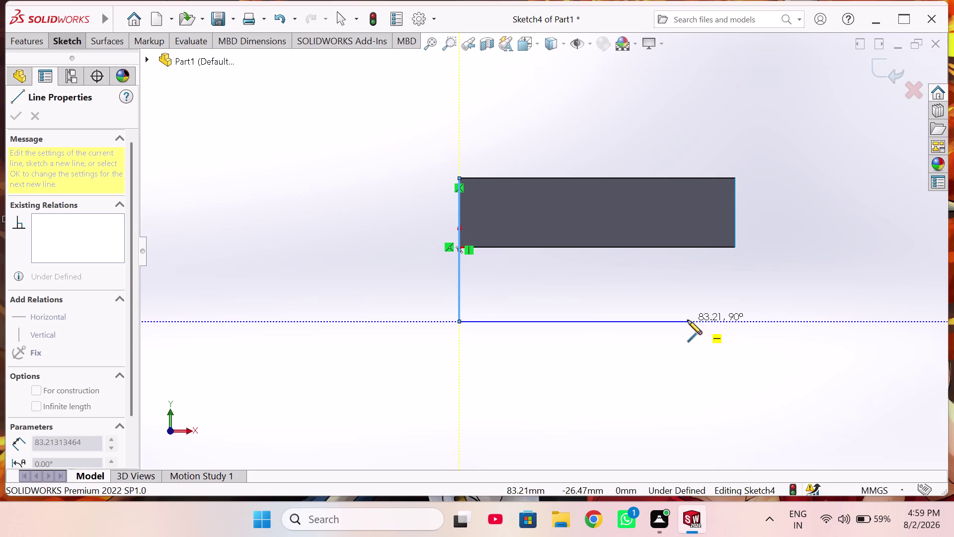
click(655, 322)
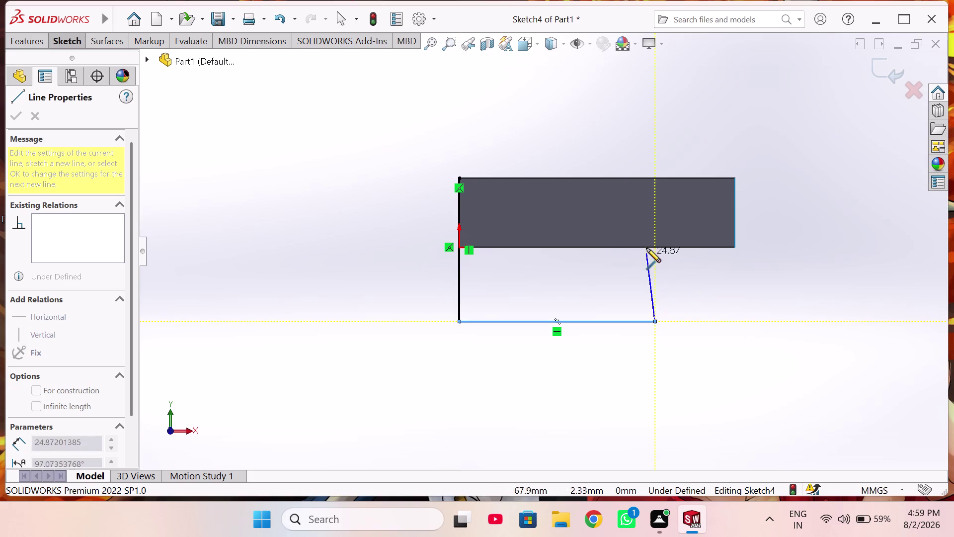
click(652, 178)
right_click(586, 248)
click(599, 258)
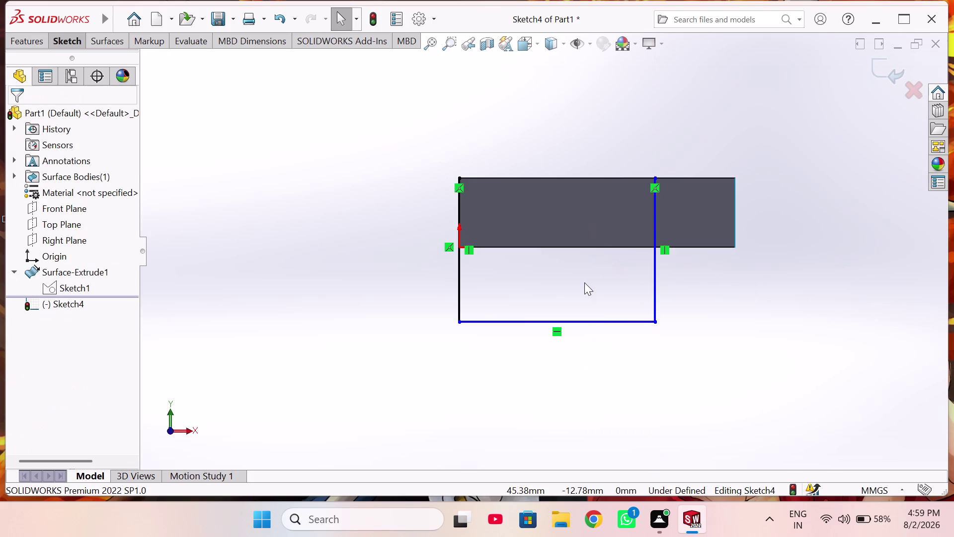
Make the two vertical lines equal in length.
click(458, 289)
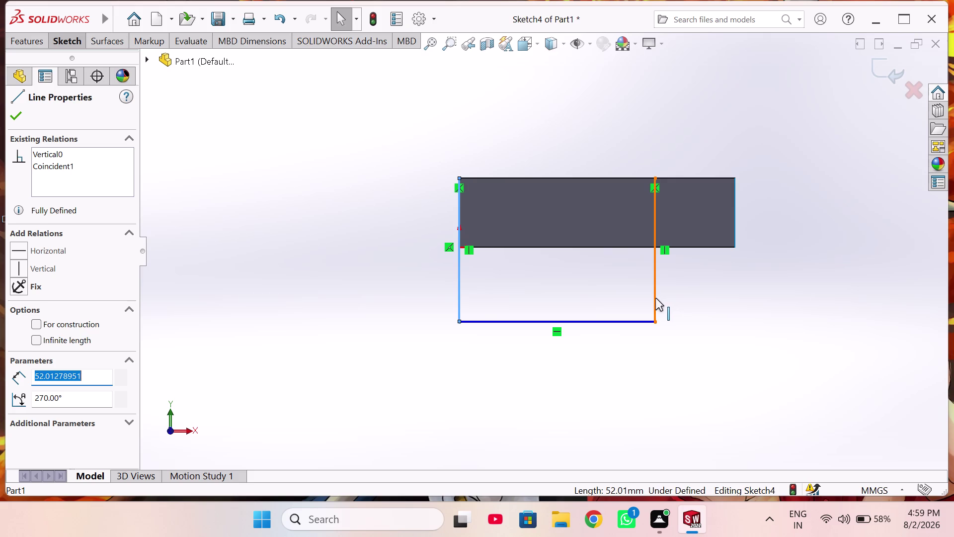
click(656, 298)
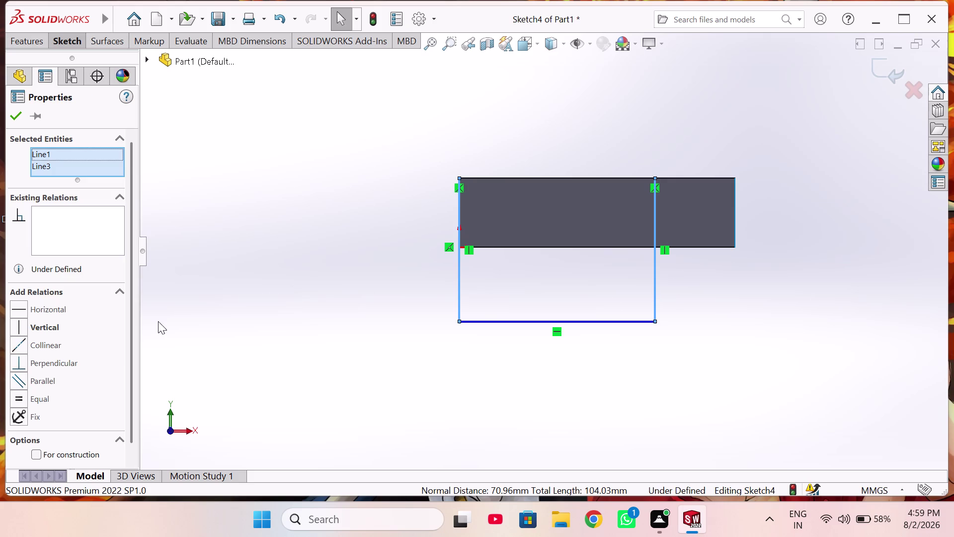
click(41, 395)
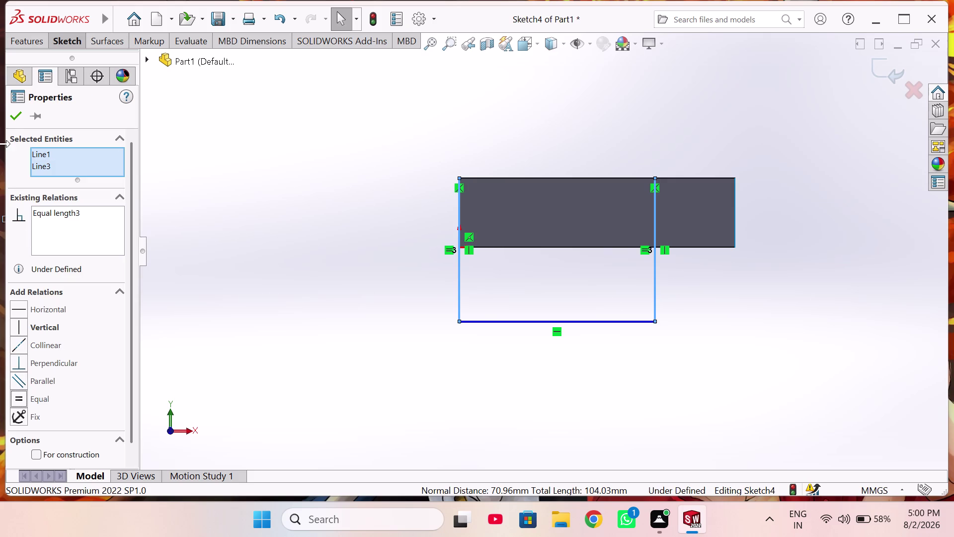
click(10, 117)
right_drag(453, 409, 392, 224)
click(511, 322)
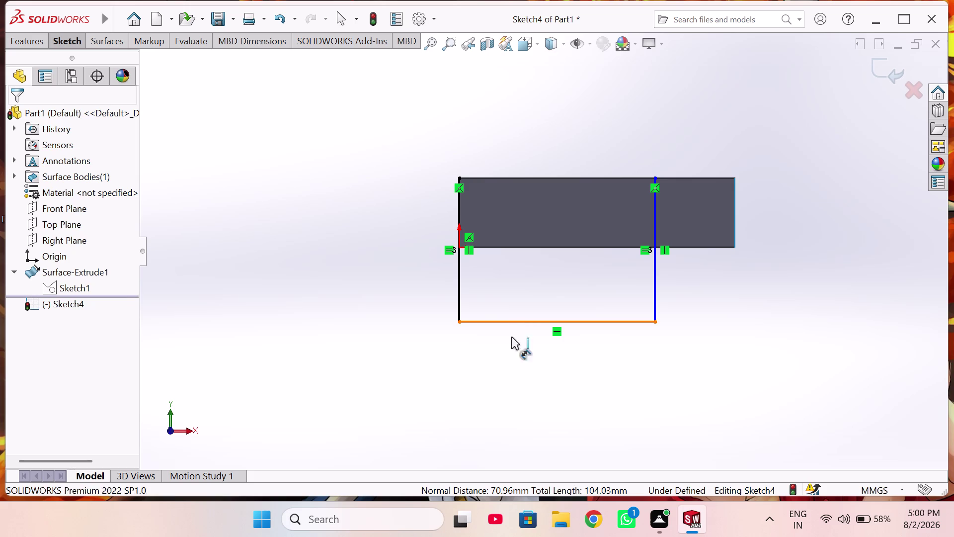
Dimension the U profile's bottom line as 70 mm.
click(562, 397)
text(7)
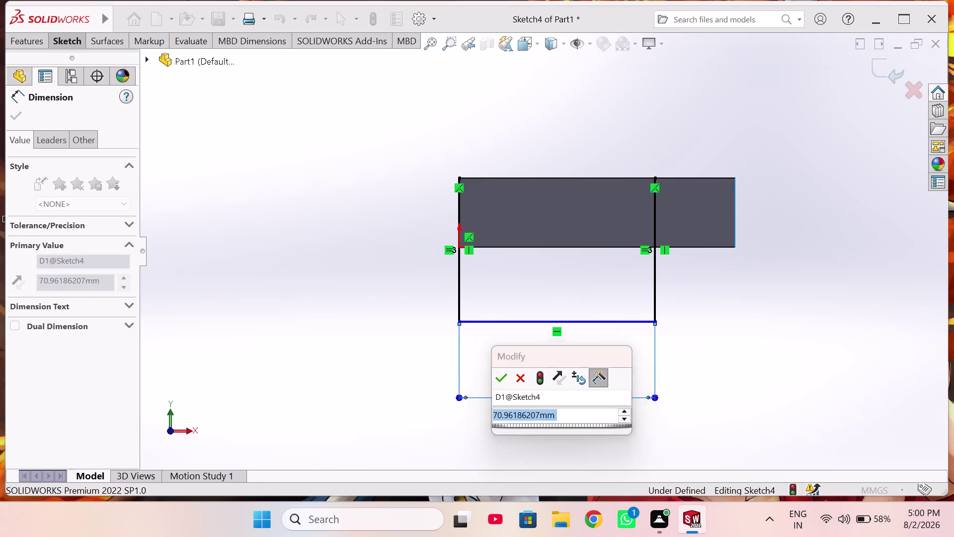
text(0)
key(Return)
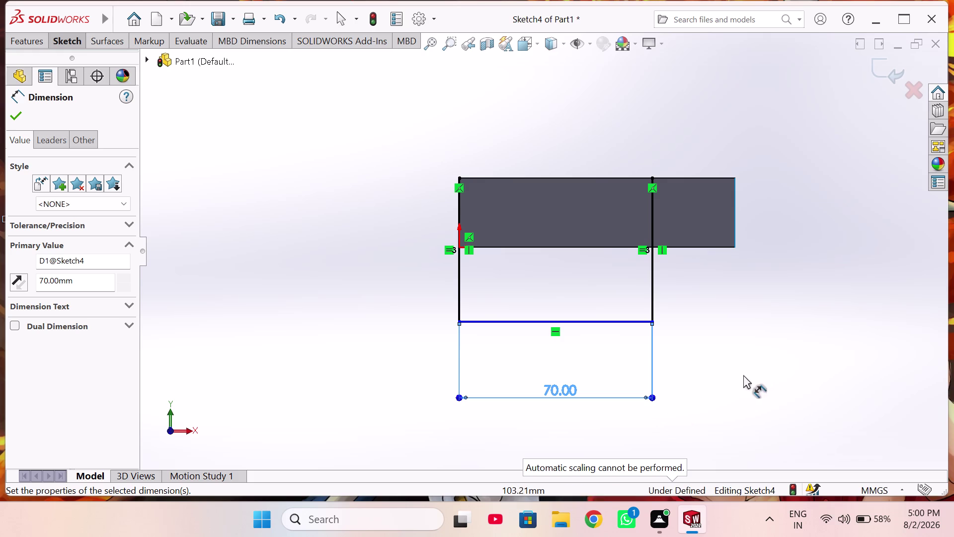
Exit the Line tool with mouse gestures and show the Sketch toolbar.
right_drag(761, 374, 569, 359)
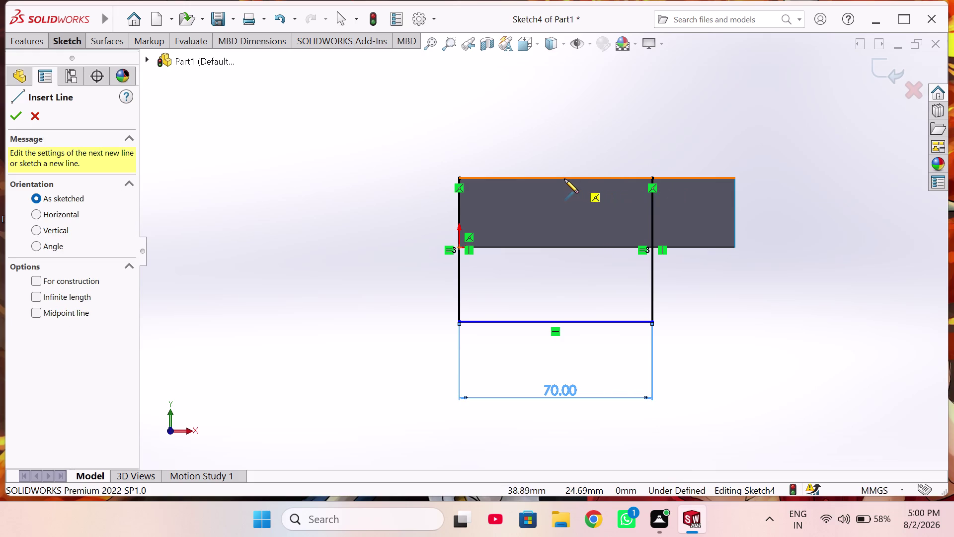
right_drag(564, 137, 567, 117)
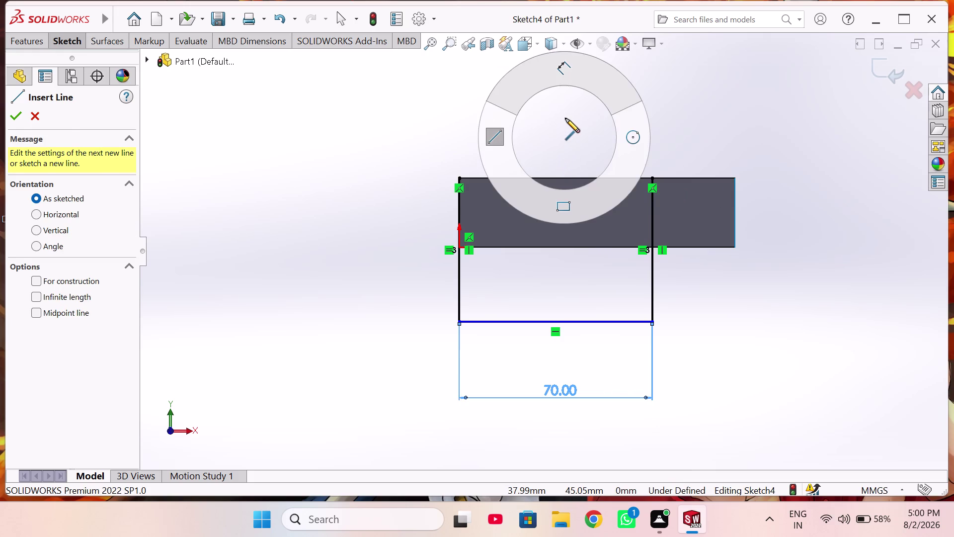
right_drag(567, 118, 562, 123)
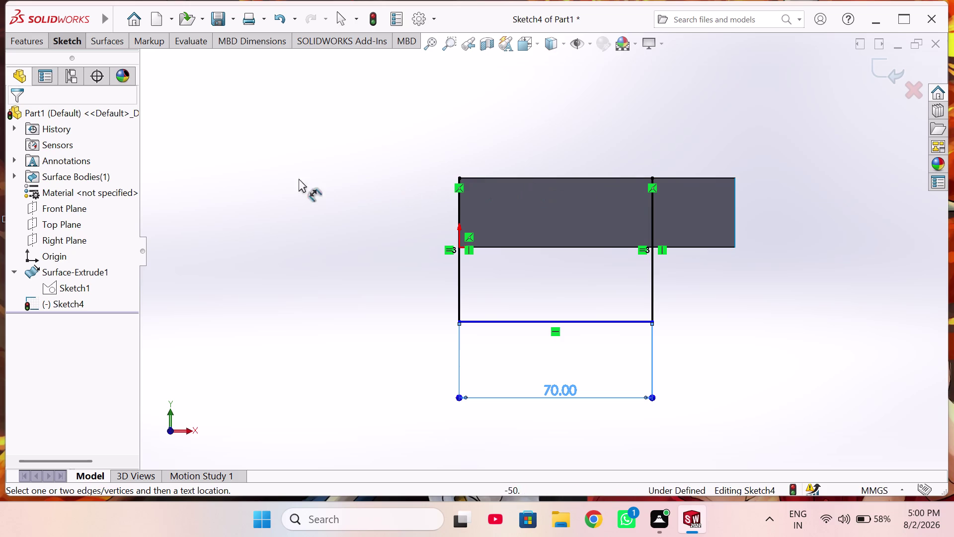
right_drag(332, 162, 342, 77)
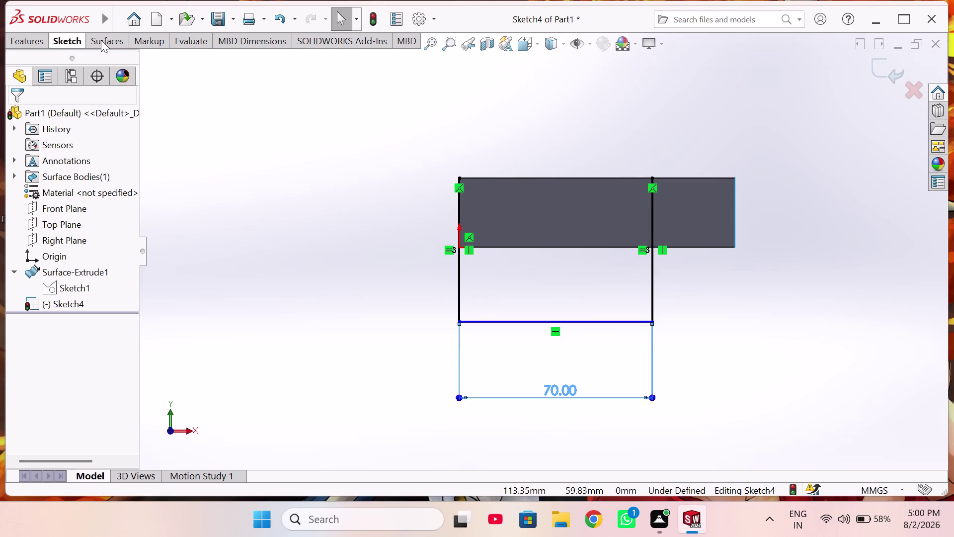
click(104, 40)
click(69, 40)
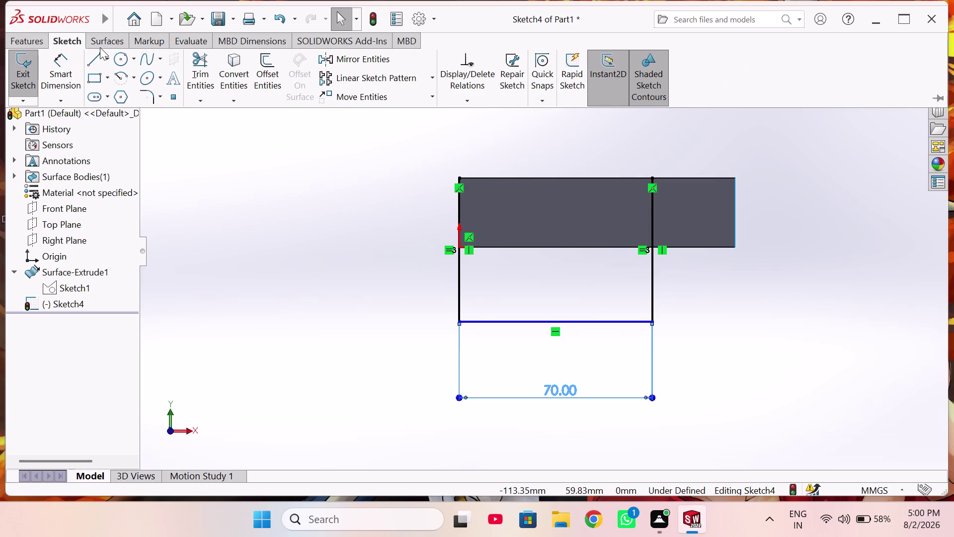
Draw a centre-point arc centred on the strip's top edge, dipping downward.
click(119, 76)
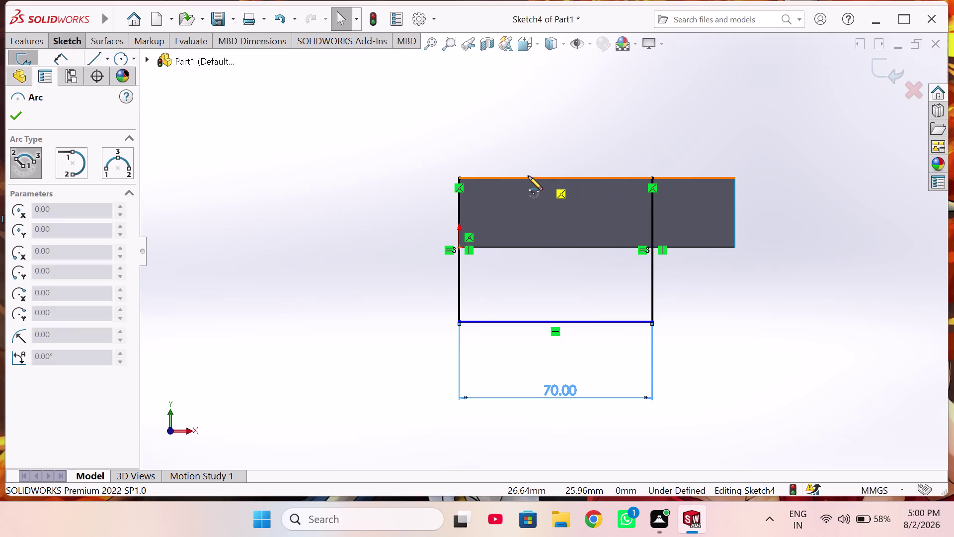
click(516, 178)
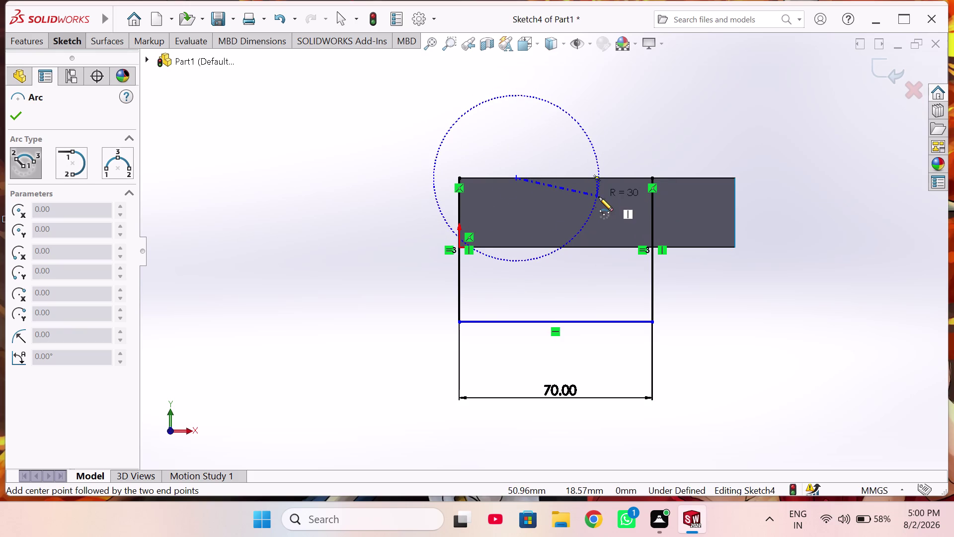
click(575, 180)
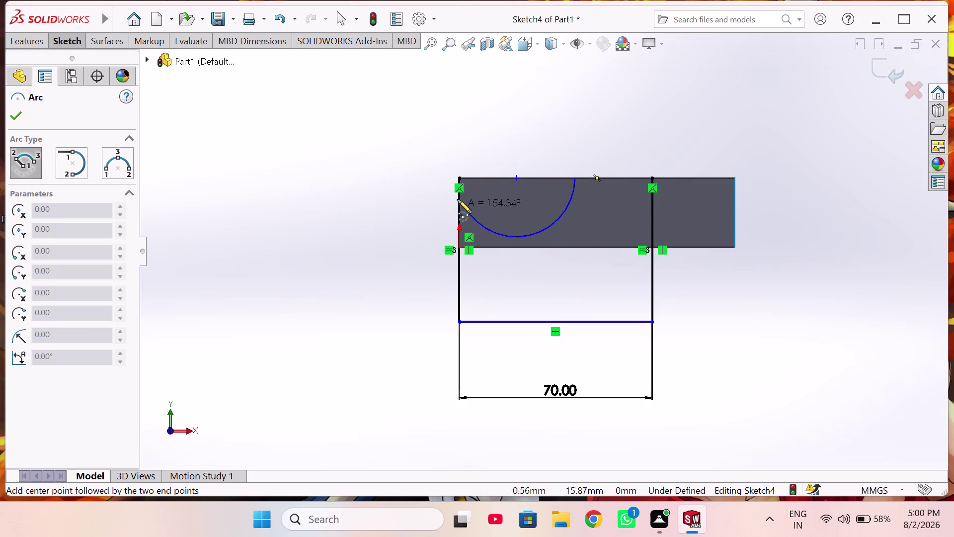
click(445, 167)
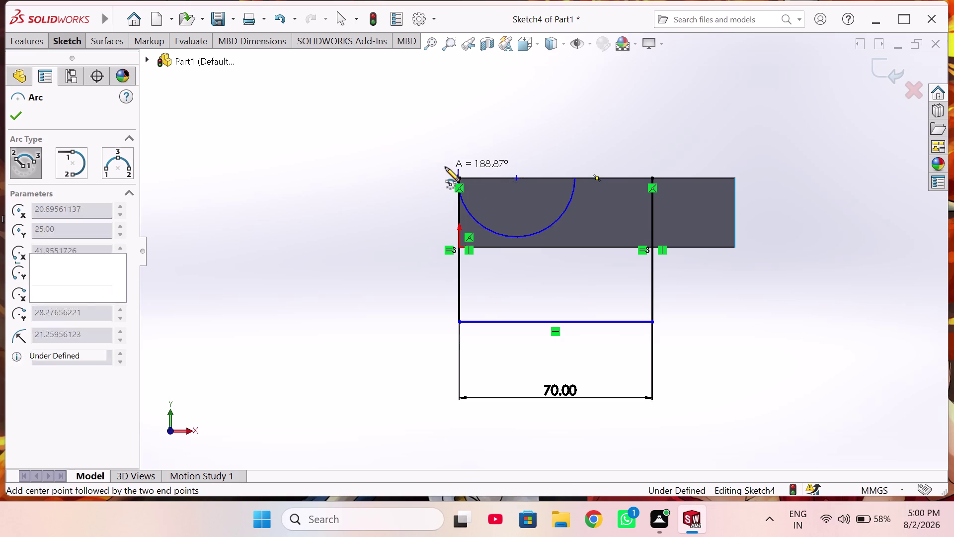
key(Escape)
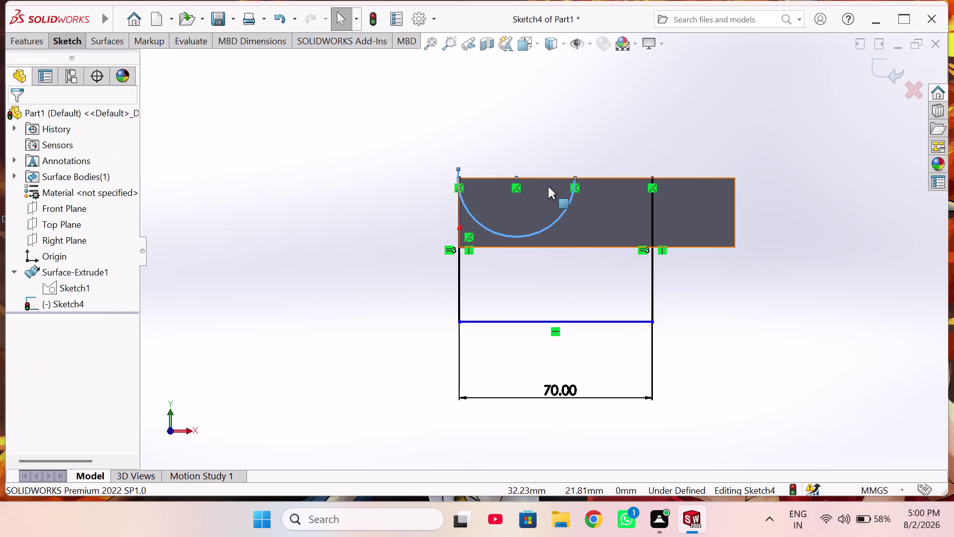
right_drag(556, 149, 549, 76)
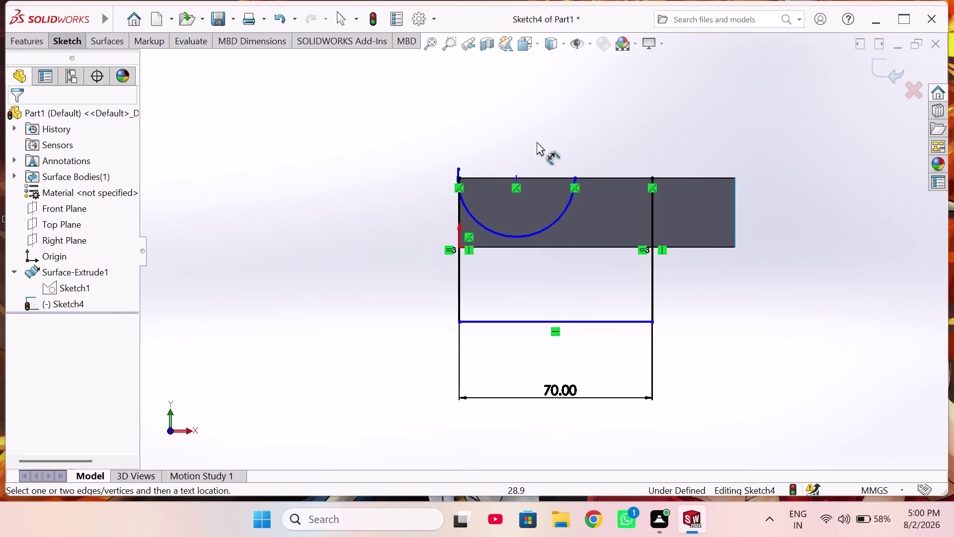
click(516, 178)
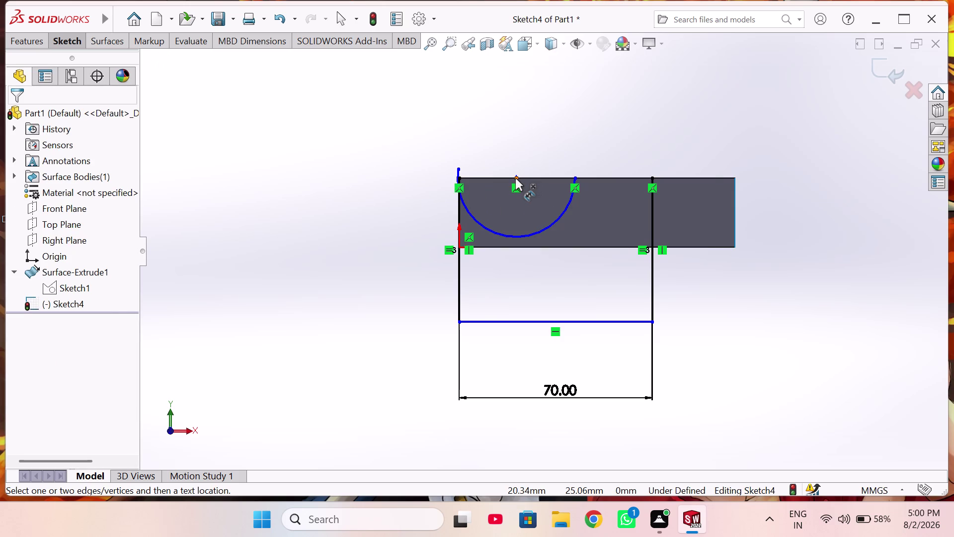
Dimension the arc centre 35 mm from the right vertical line.
click(652, 178)
click(611, 144)
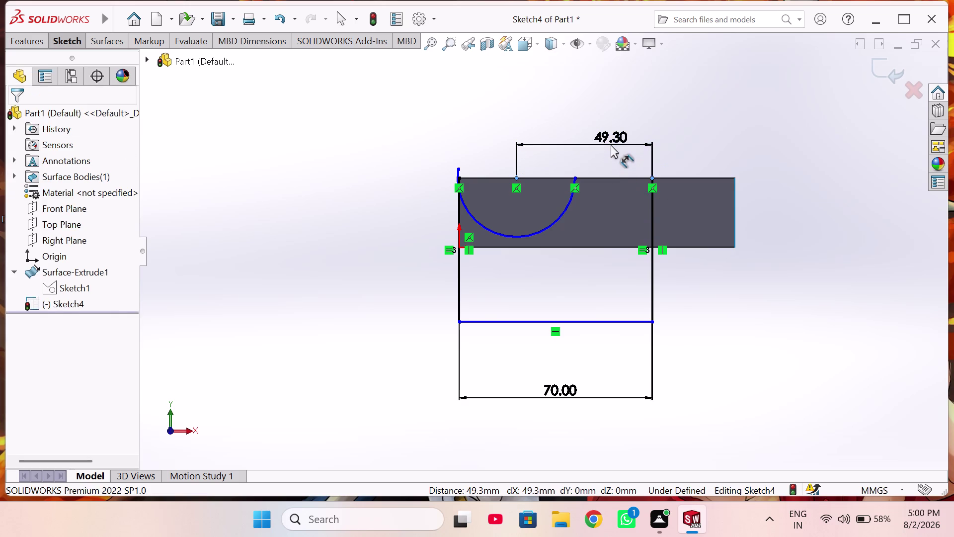
text(35)
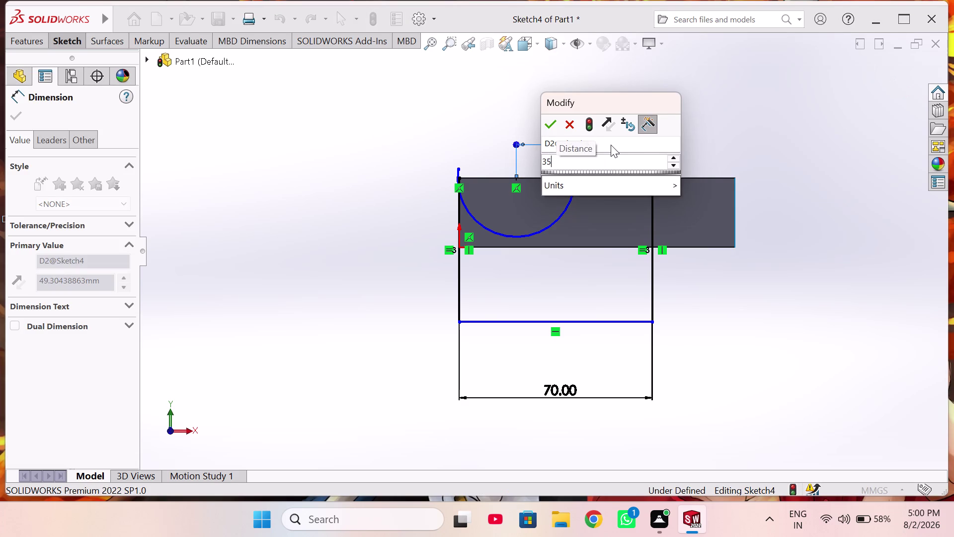
key(Return)
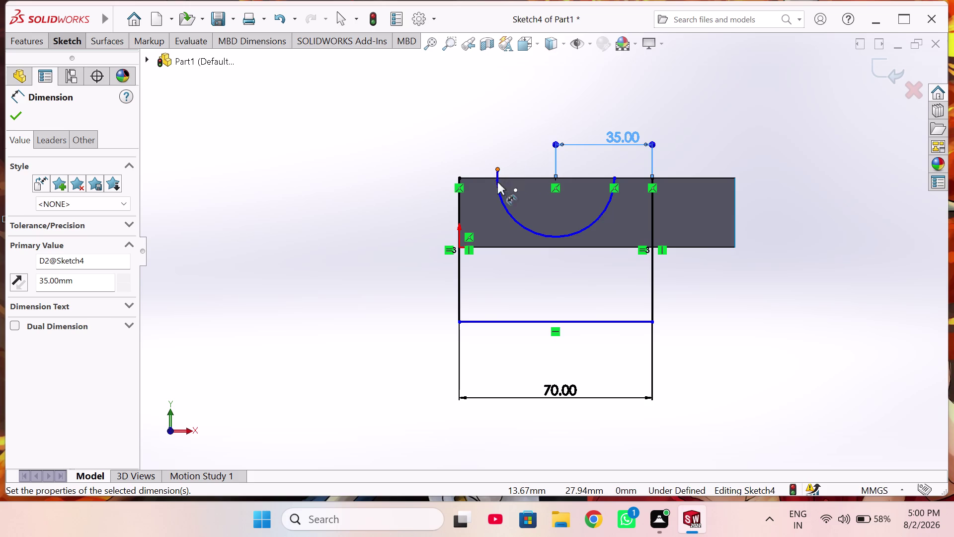
Set the arc radius to 25 mm.
click(540, 232)
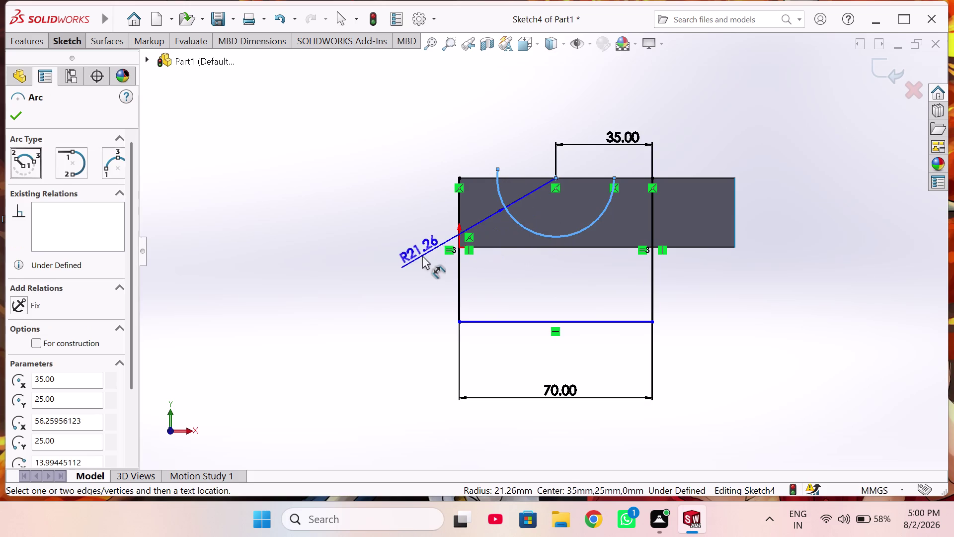
click(417, 256)
key(3)
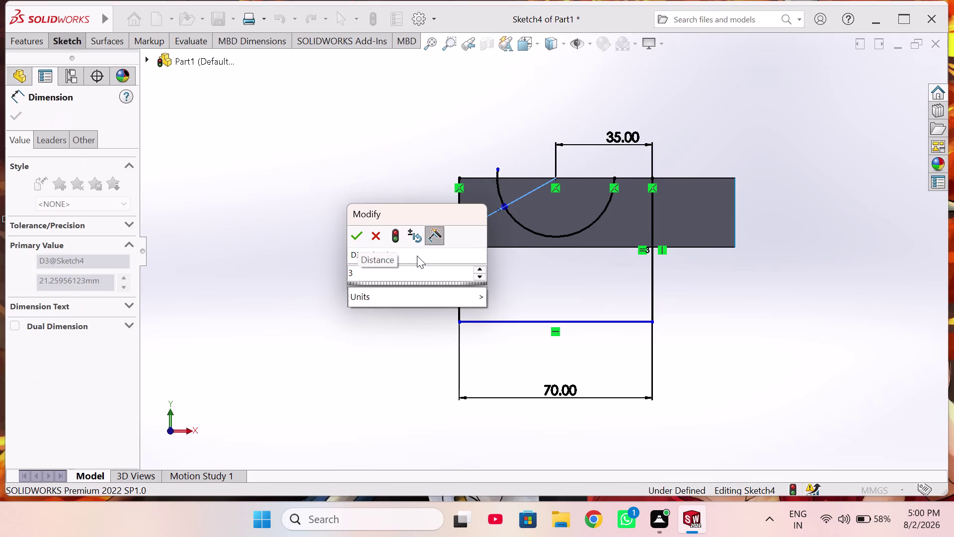
key(BackSpace)
text(2)
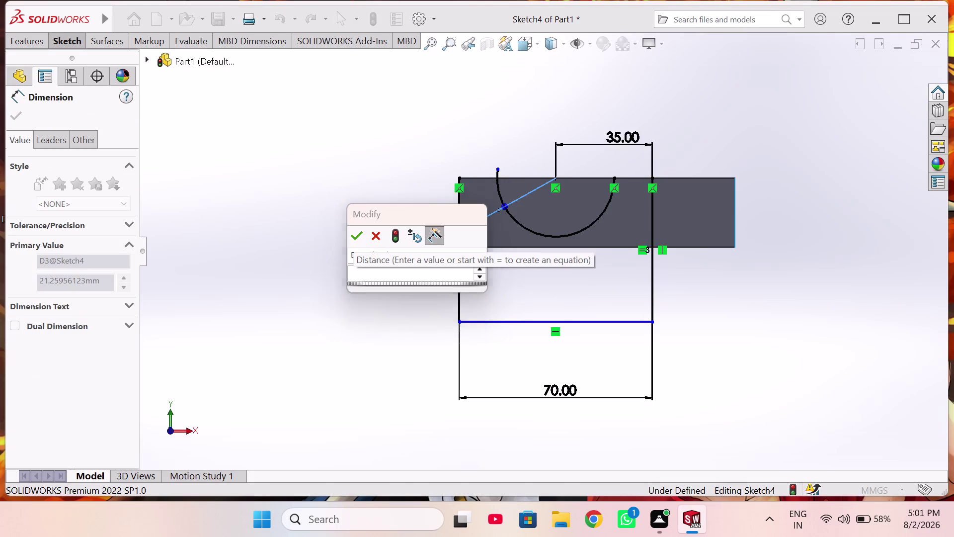
text(5)
key(Return)
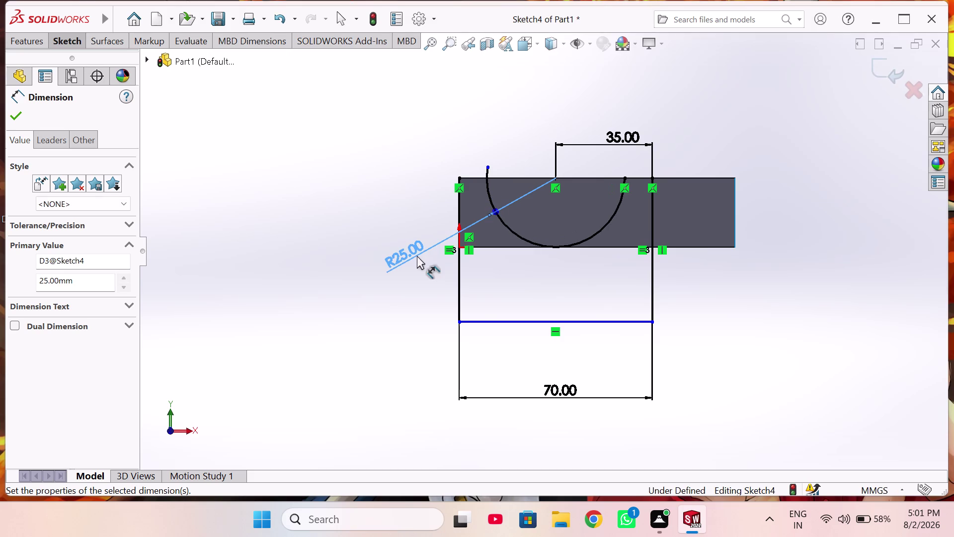
click(488, 166)
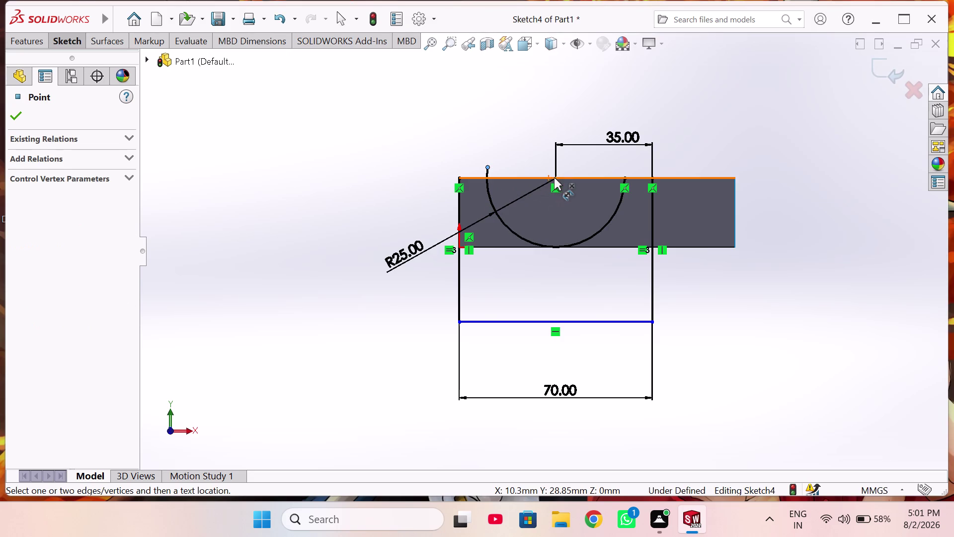
Cancel the stray dimension and clear the attempted point selections.
click(555, 178)
key(Escape)
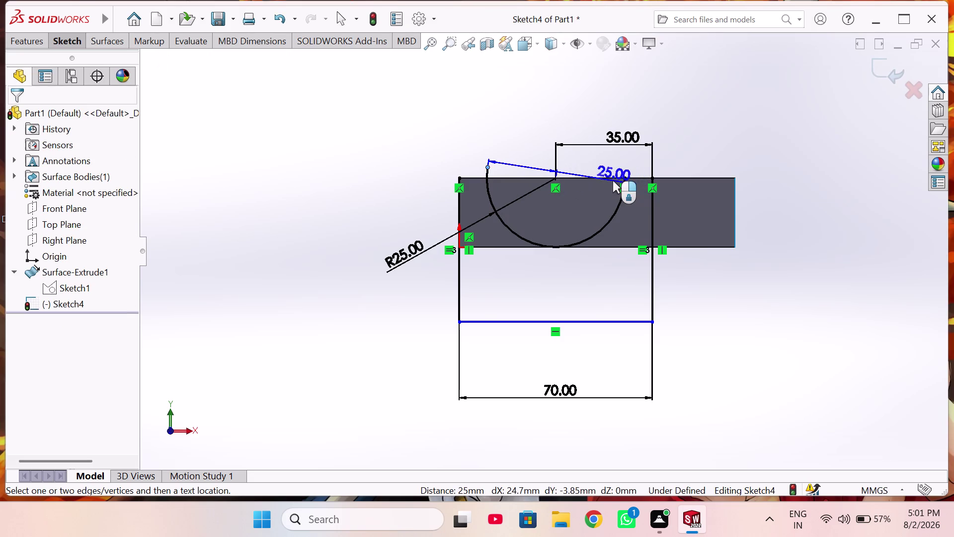
key(Escape)
key(Escape)
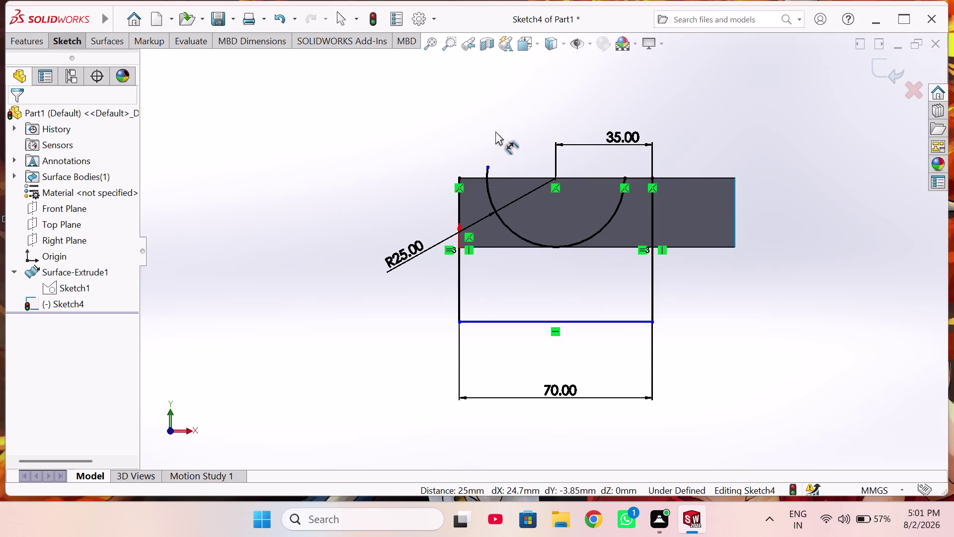
key(Escape)
key(Escape)
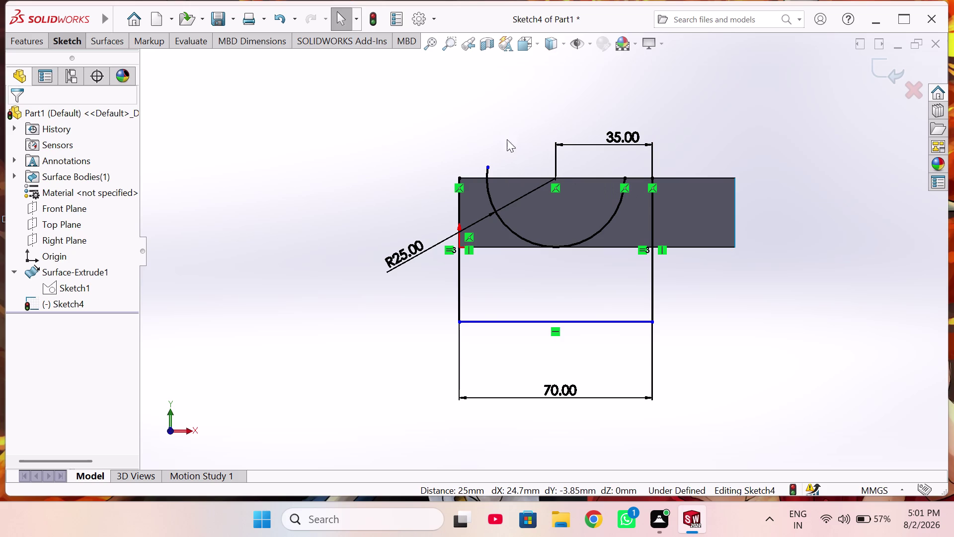
click(488, 168)
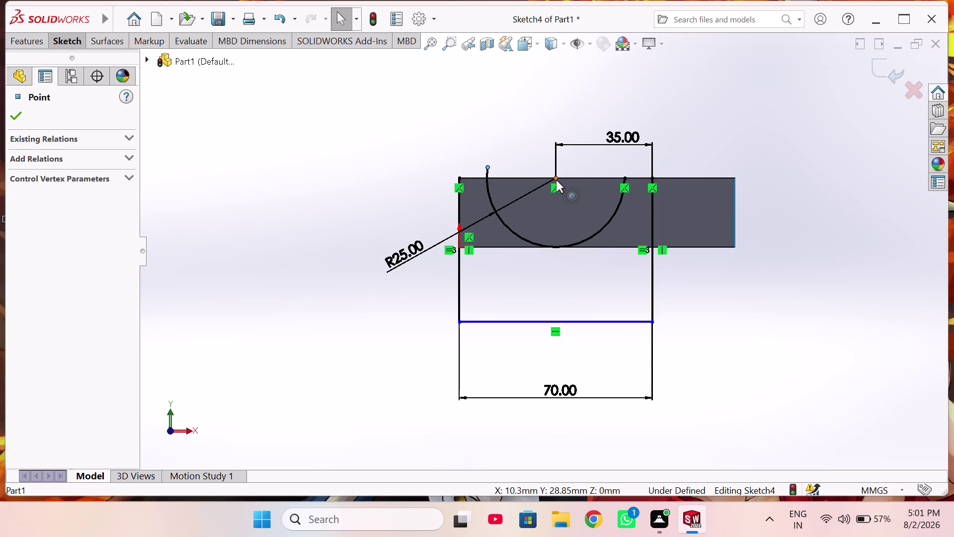
click(556, 179)
click(623, 177)
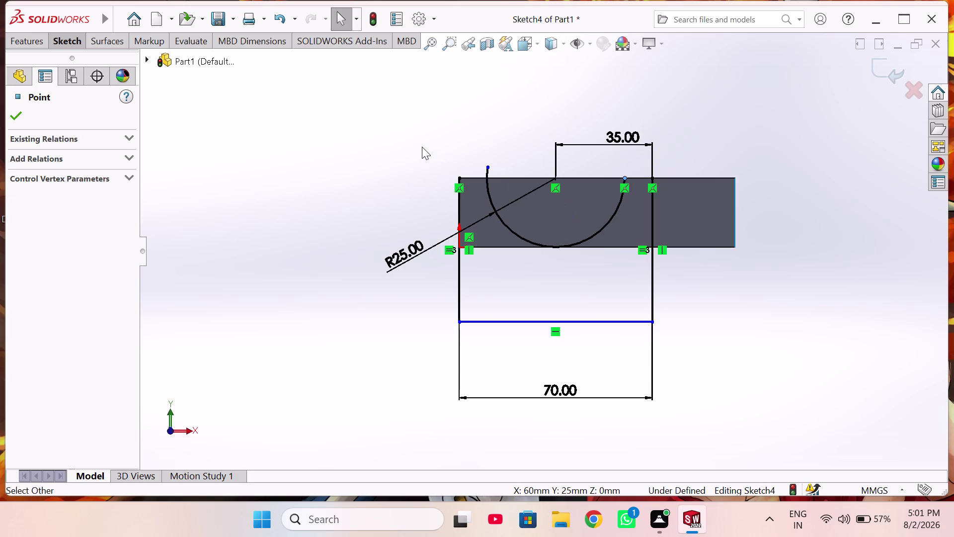
click(552, 178)
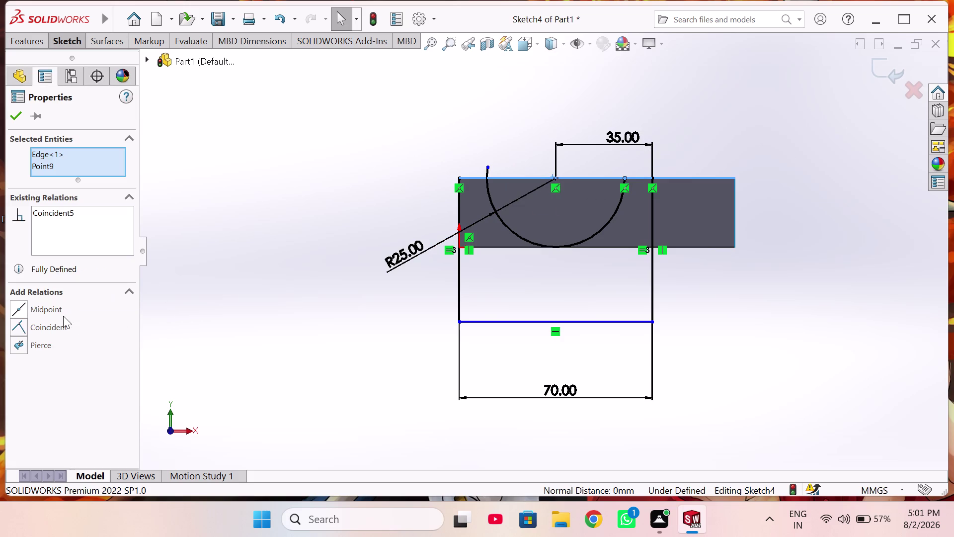
key(Escape)
key(Escape)
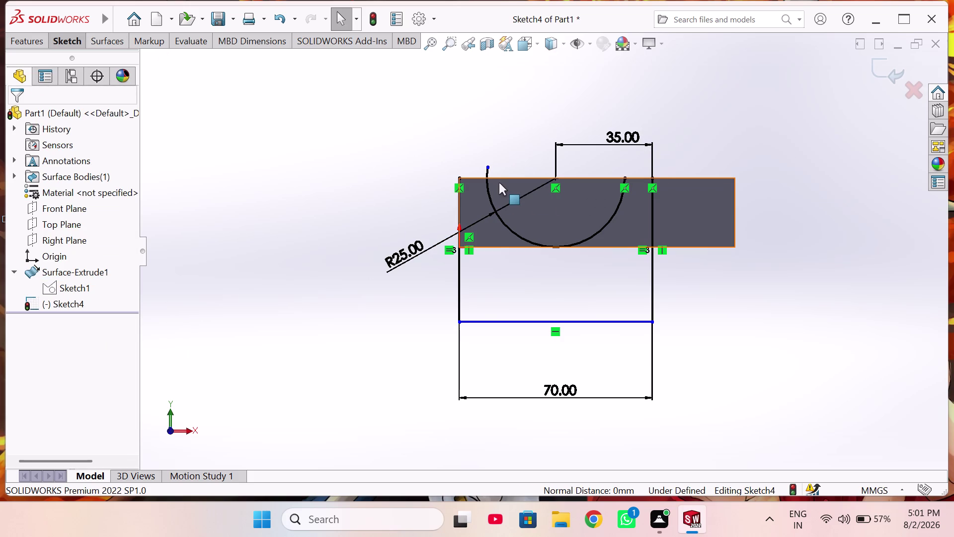
scroll(down, 3)
Add a Horizontal relation between the arc's two endpoints and accept it.
click(490, 168)
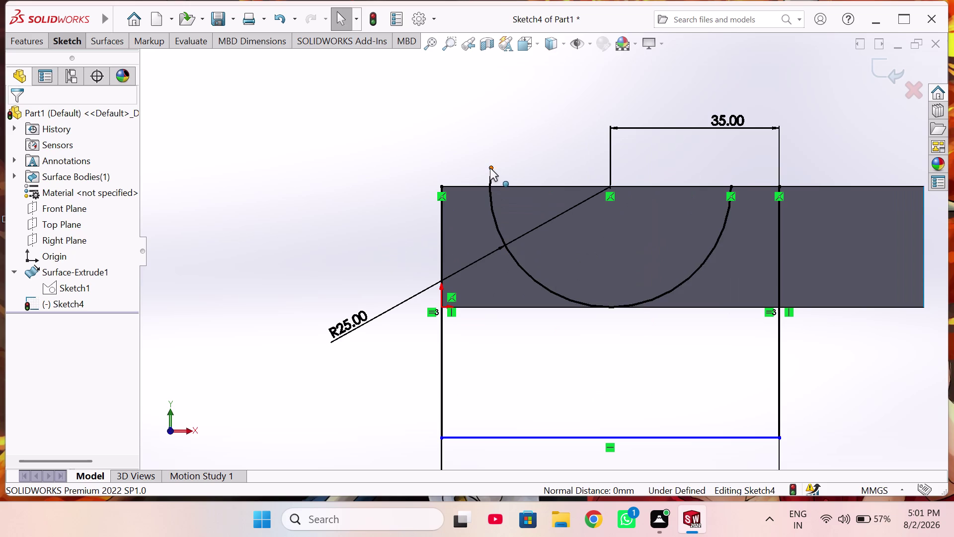
click(729, 187)
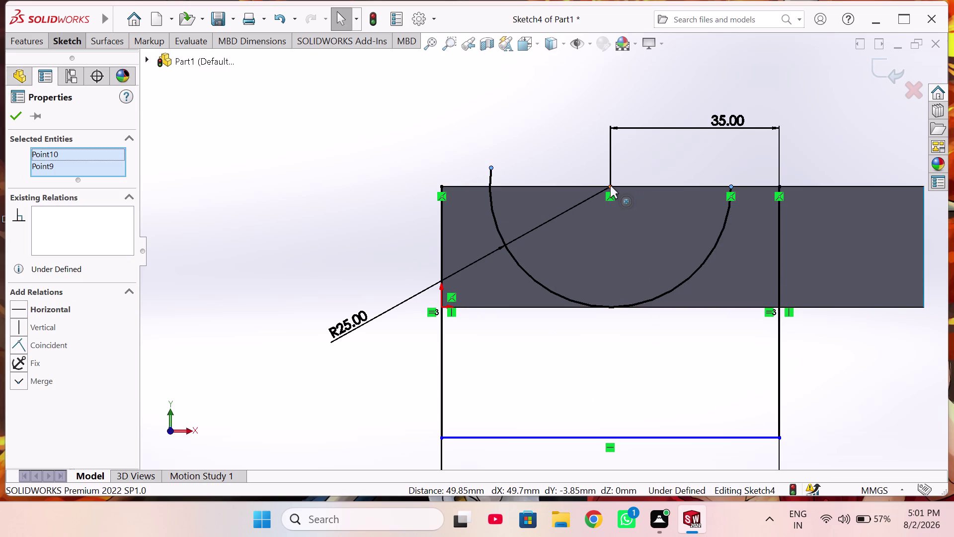
click(62, 310)
click(12, 123)
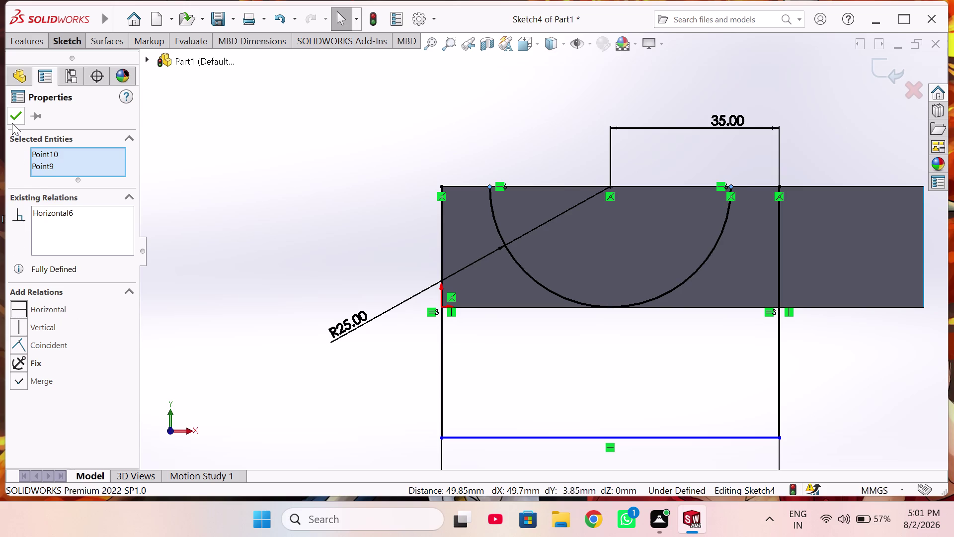
right_drag(364, 230, 334, 184)
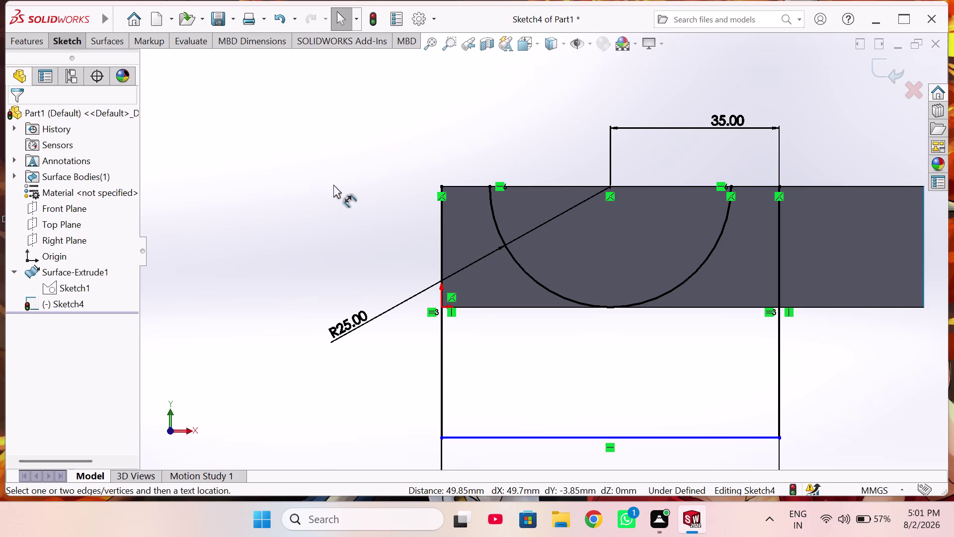
right_drag(334, 185, 314, 159)
right_drag(352, 194, 127, 237)
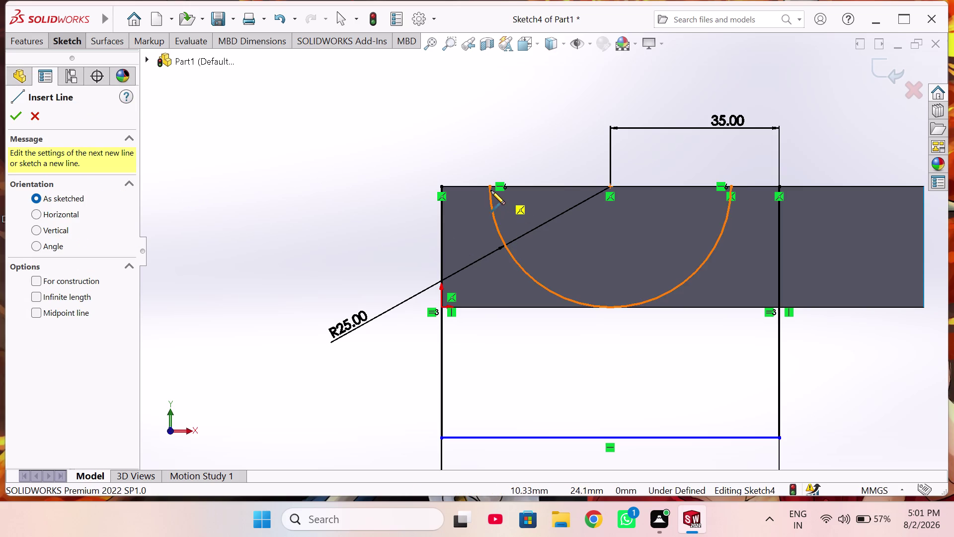
Draw two short horizontal lines at the top-left and top-right corners of Sketch4.
click(491, 188)
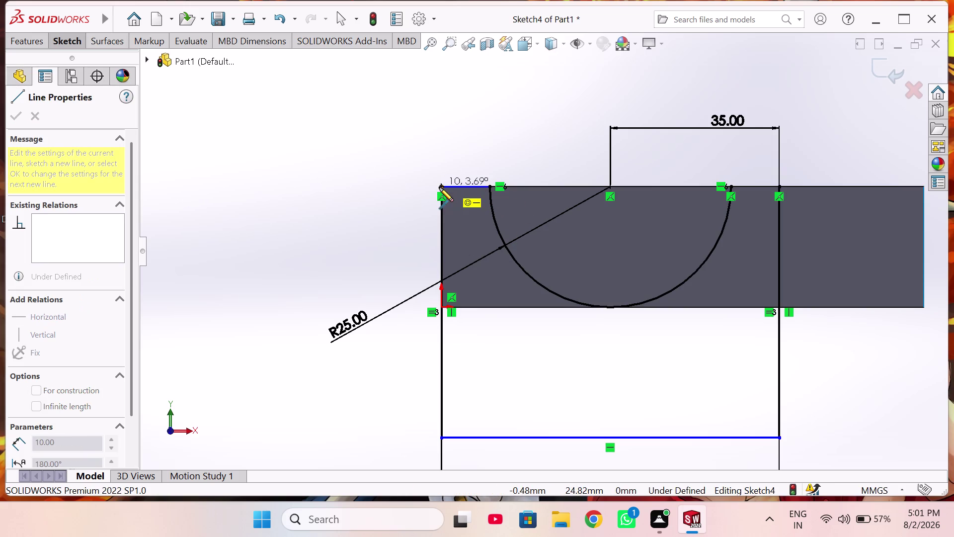
click(440, 188)
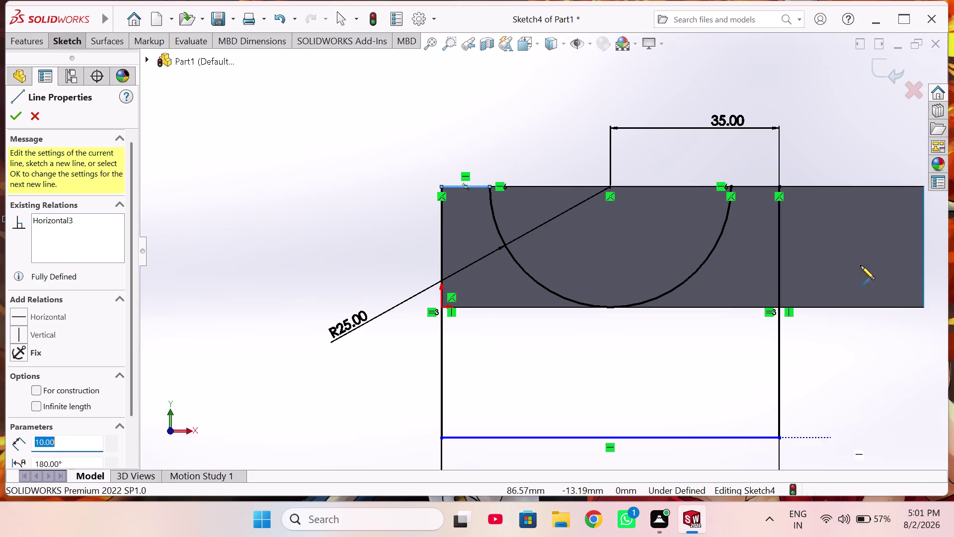
click(733, 186)
click(779, 187)
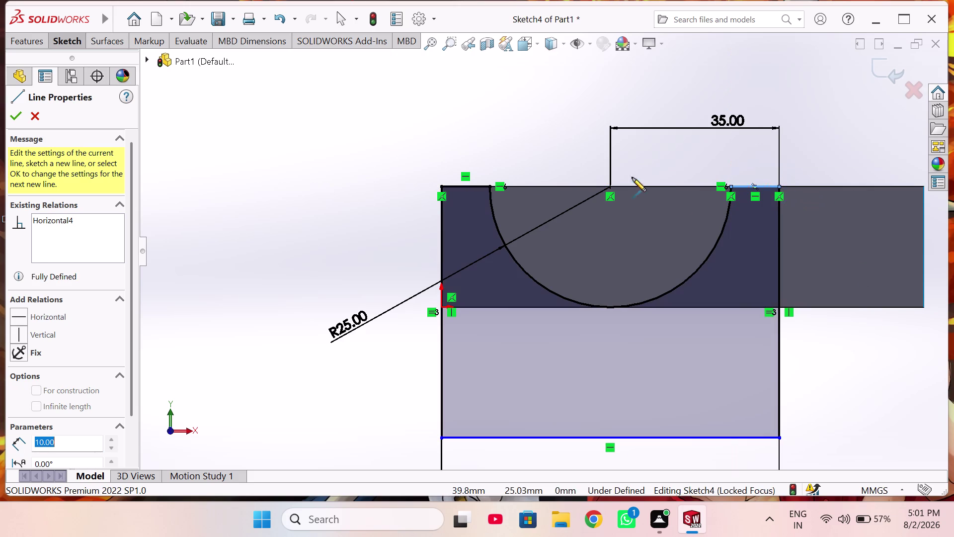
right_click(478, 130)
click(509, 141)
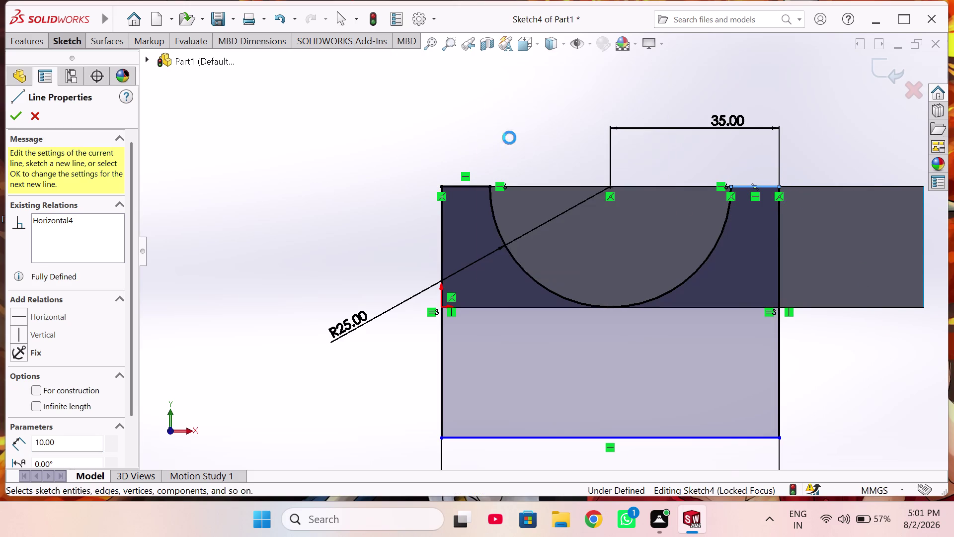
Place a height dimension on Sketch4's right vertical line.
scroll(up, 3)
scroll(up, 3)
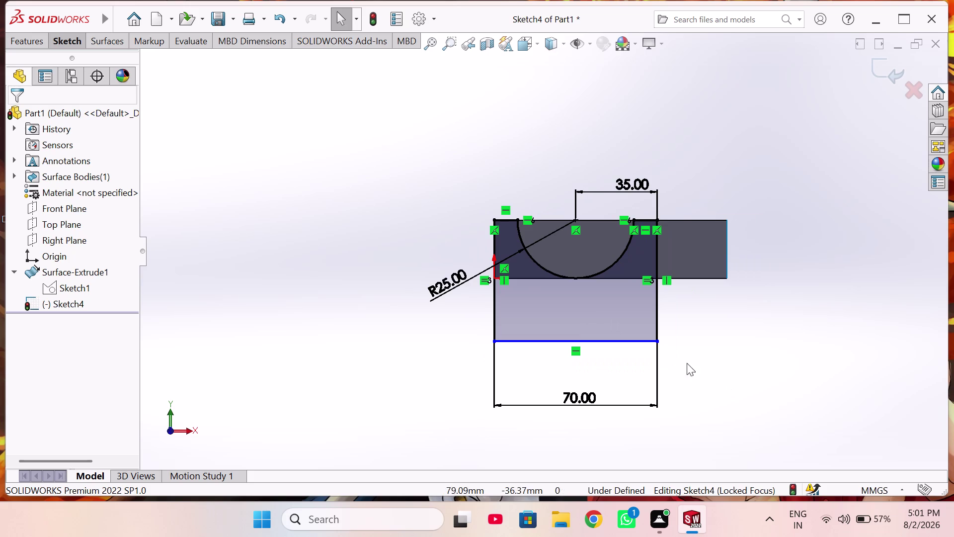
right_click(767, 344)
click(702, 378)
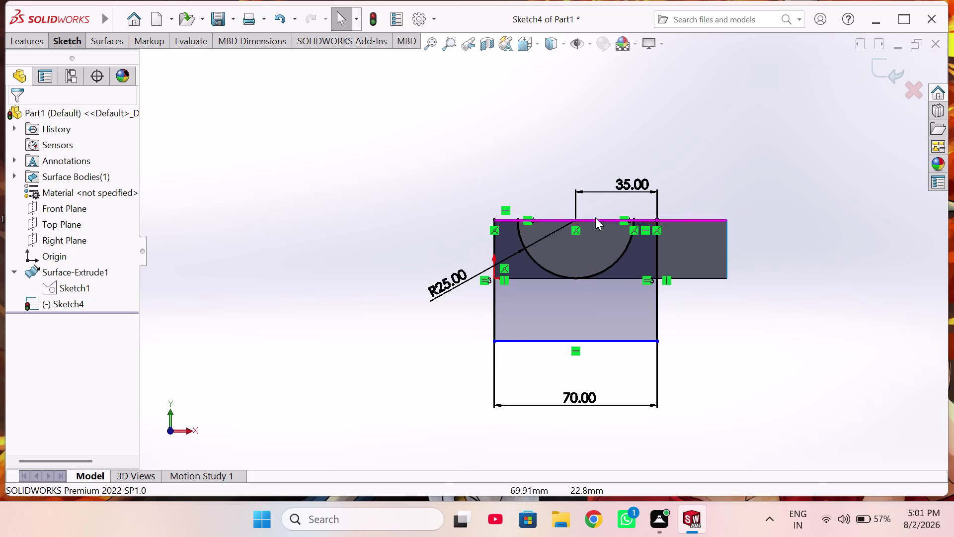
right_drag(752, 345, 770, 281)
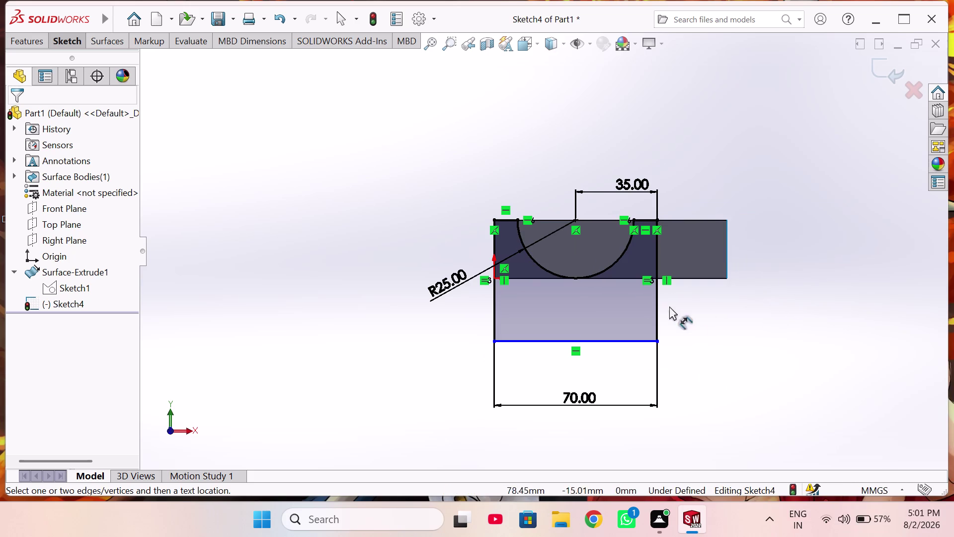
click(655, 299)
click(762, 263)
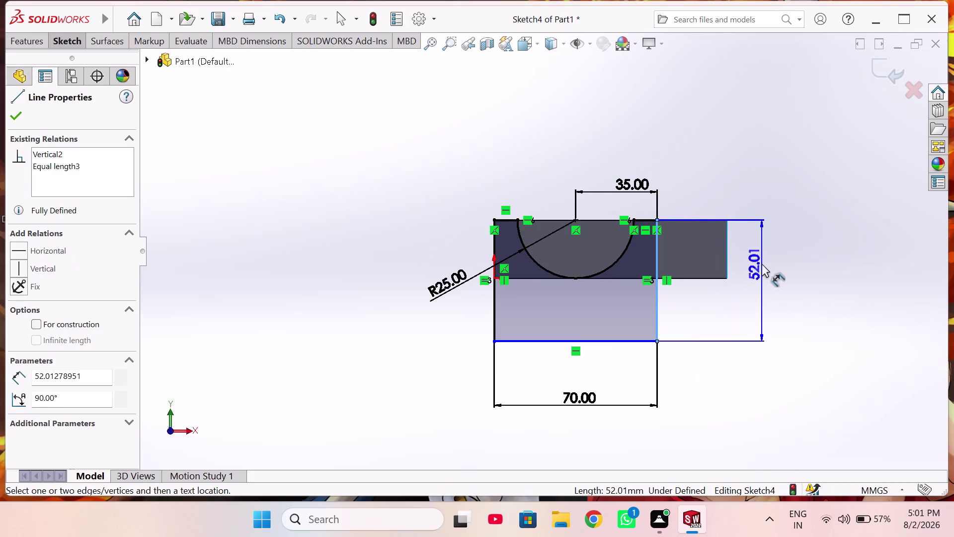
Set the right vertical height to 50 mm, then exit Sketch4.
key(5)
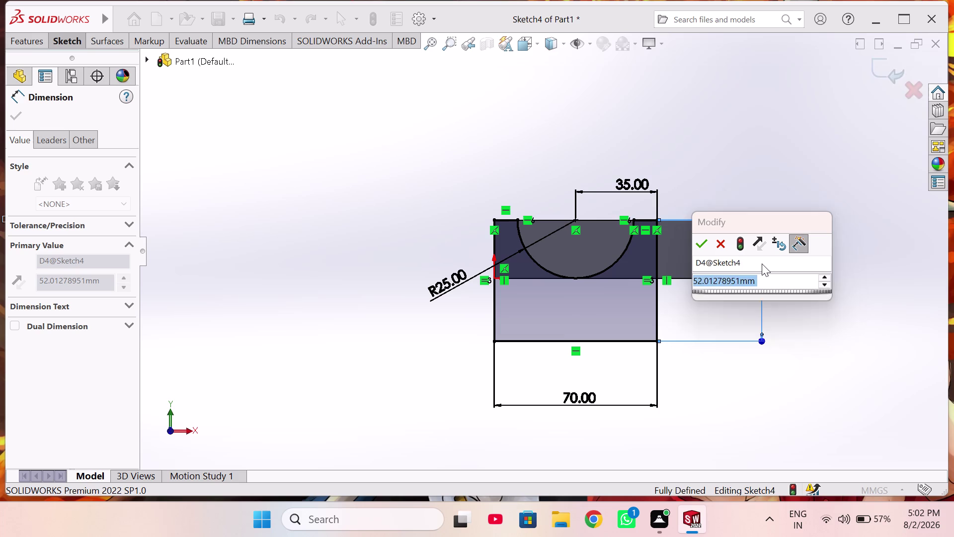
key(0)
key(Return)
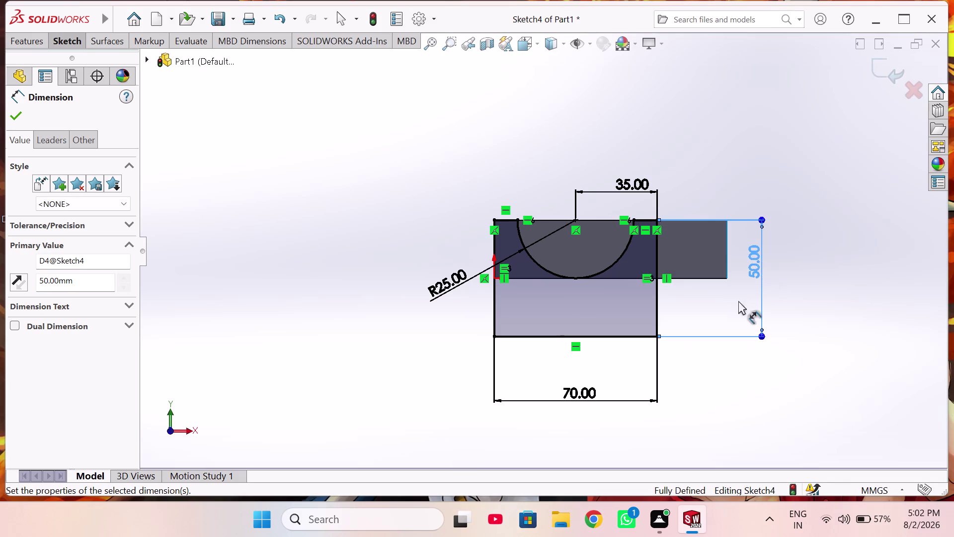
right_click(841, 157)
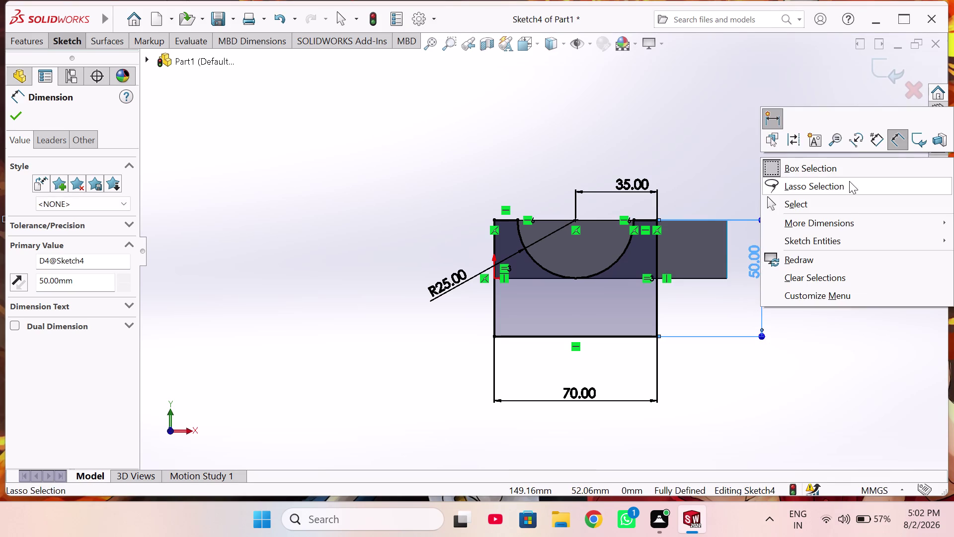
click(848, 196)
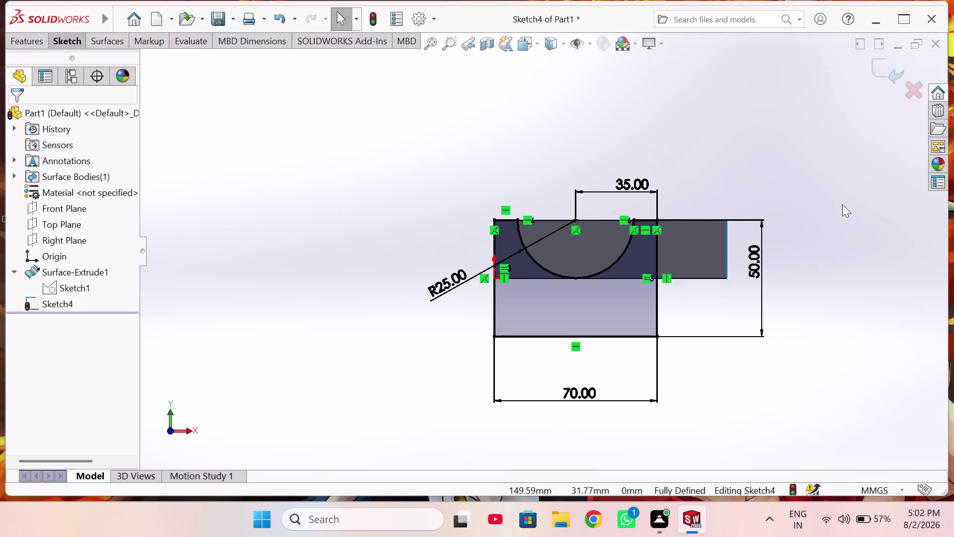
click(888, 75)
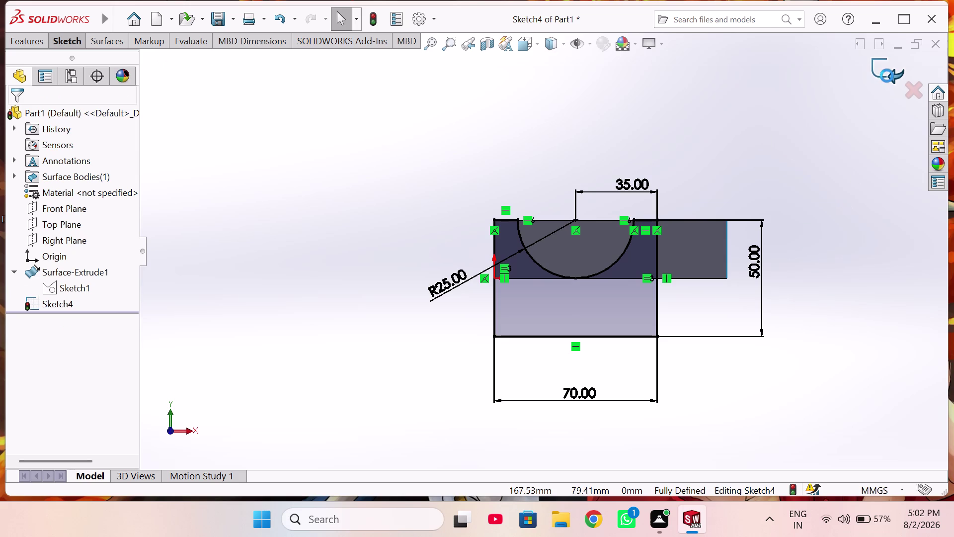
scroll(up, 3)
Extrude Sketch4 as a Blind 100 mm boss in the reversed direction.
middle_drag(827, 184, 778, 210)
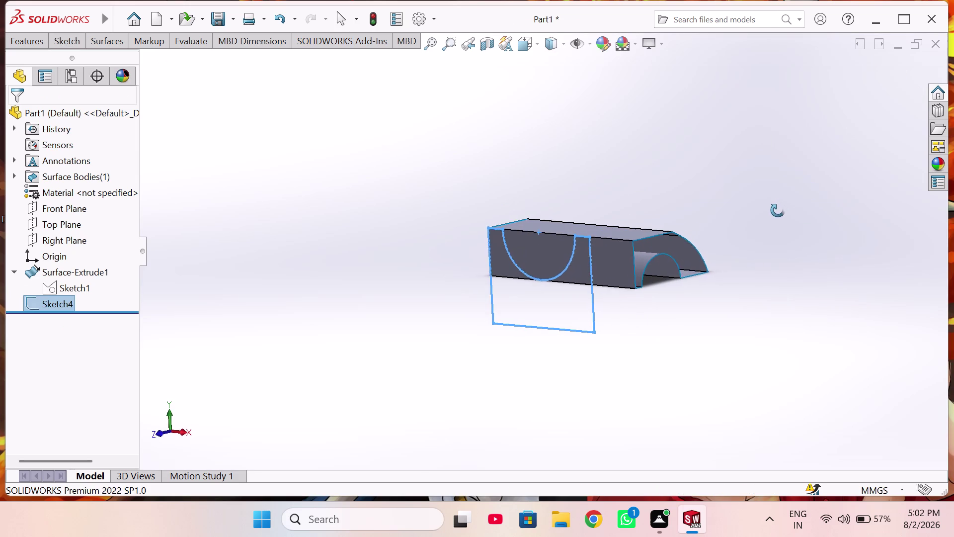
middle_drag(779, 210, 731, 214)
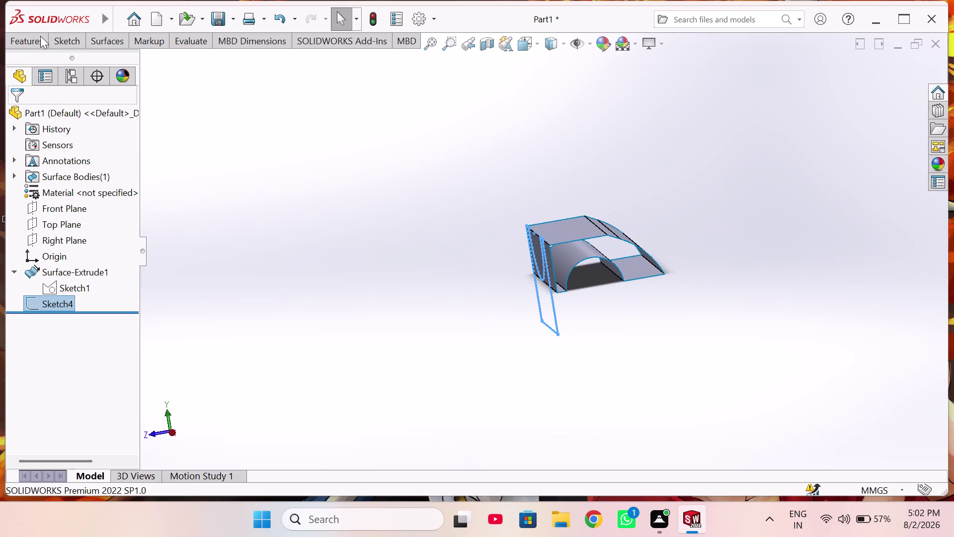
click(38, 40)
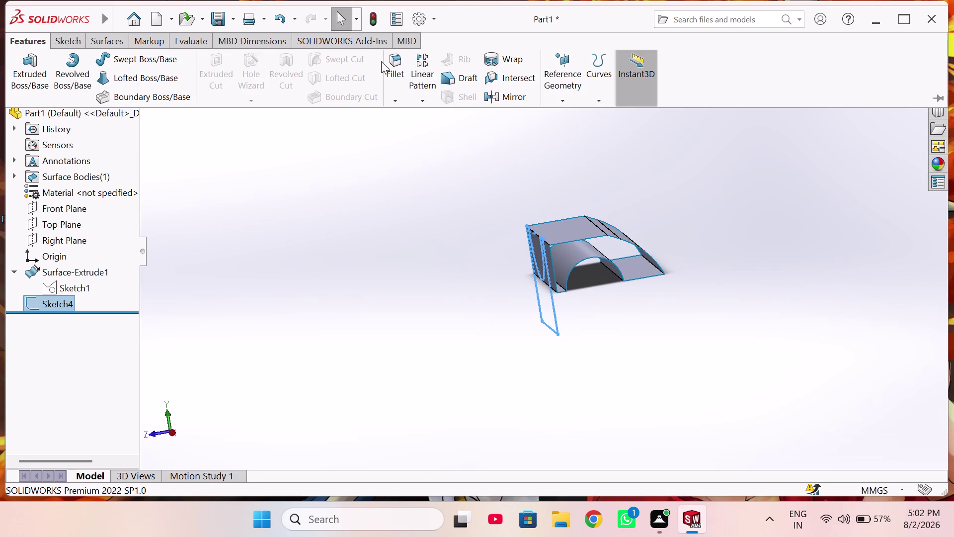
click(22, 71)
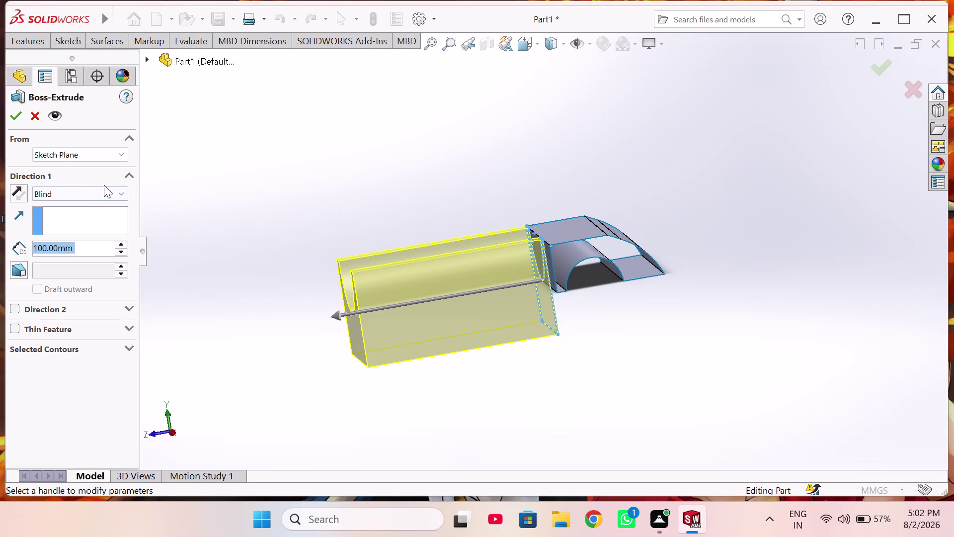
click(23, 184)
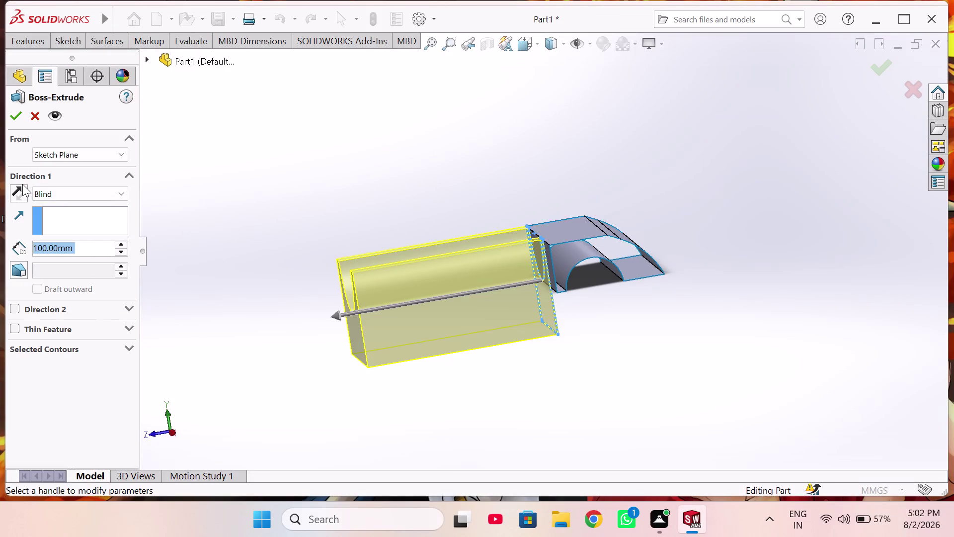
click(17, 187)
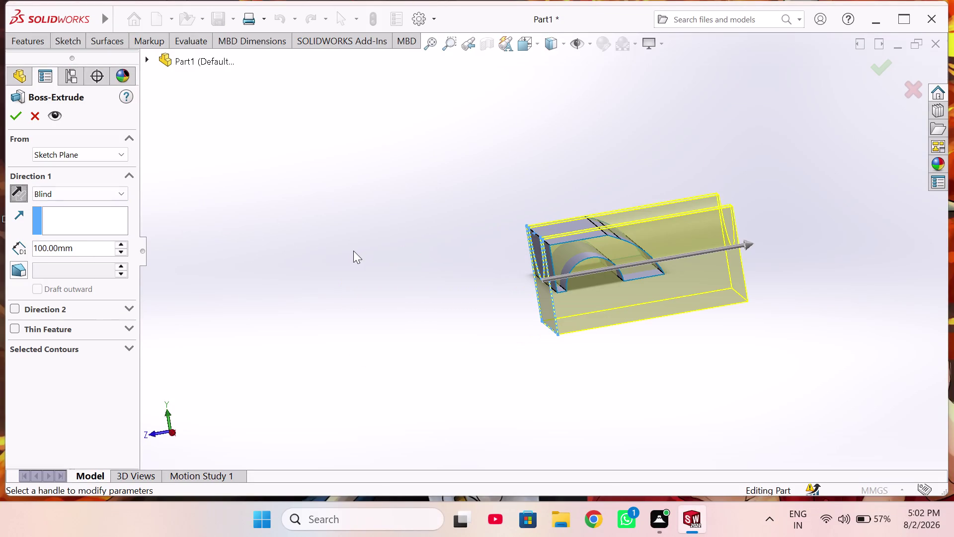
middle_drag(353, 250, 436, 295)
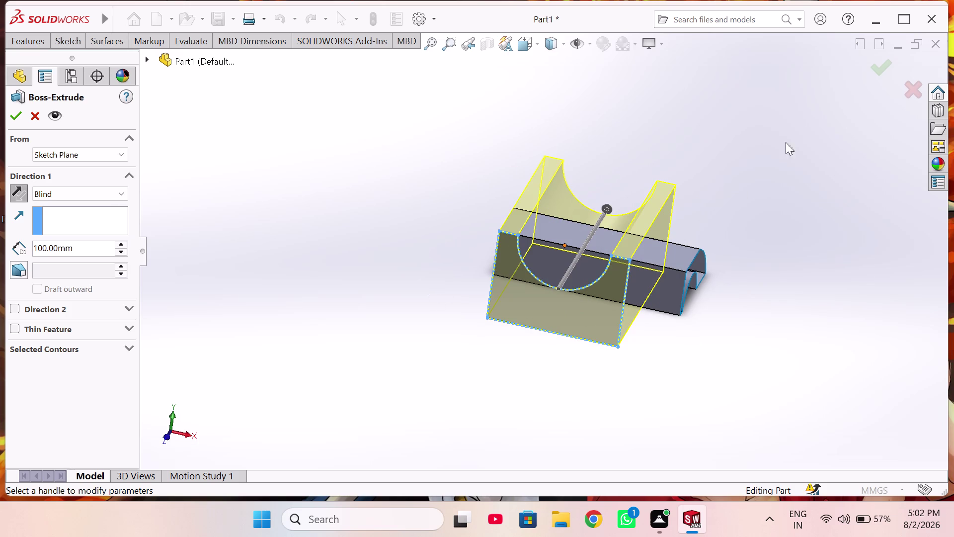
click(885, 64)
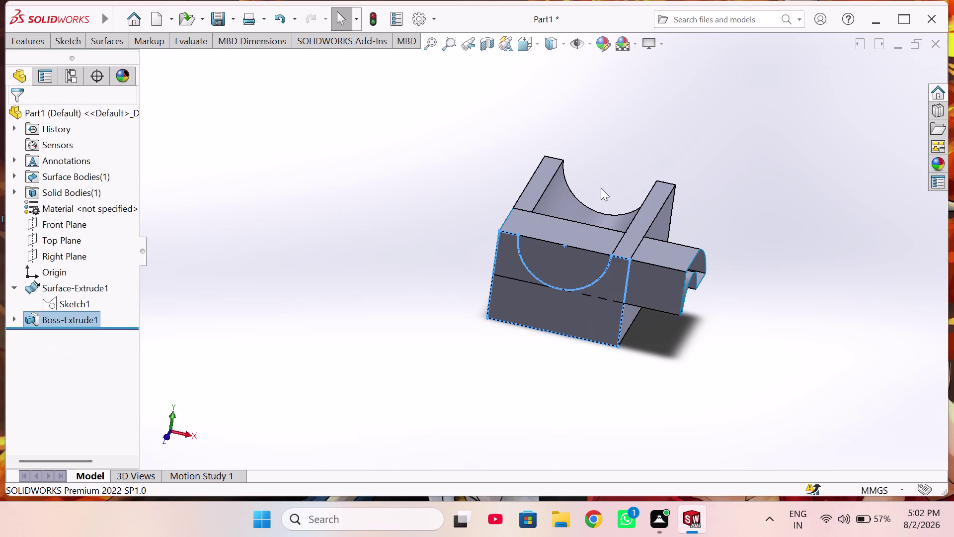
middle_drag(601, 190, 645, 204)
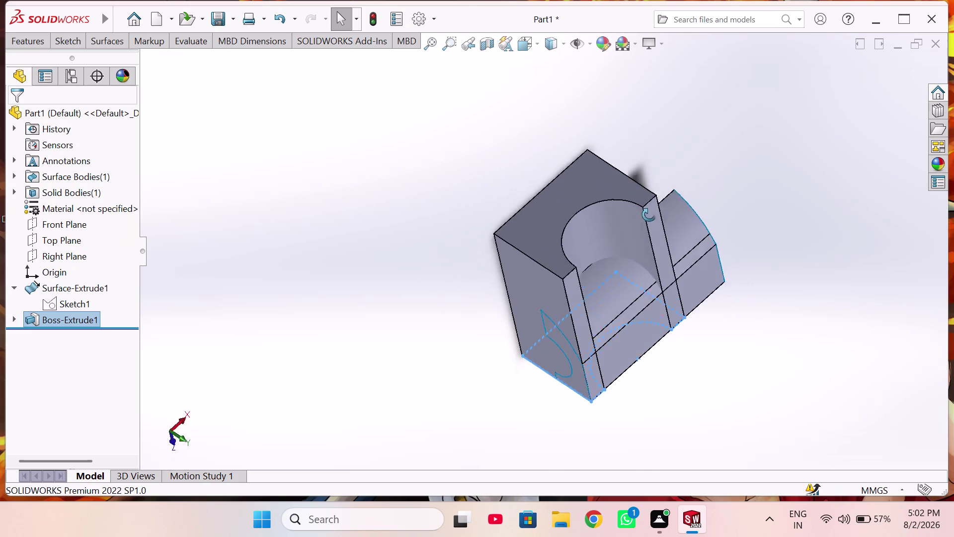
middle_drag(645, 205, 539, 188)
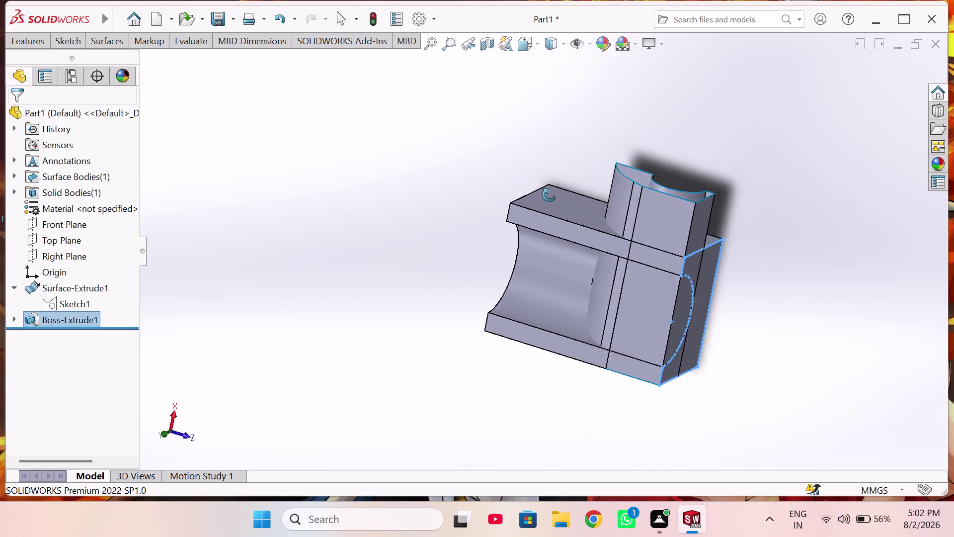
middle_drag(539, 188, 585, 222)
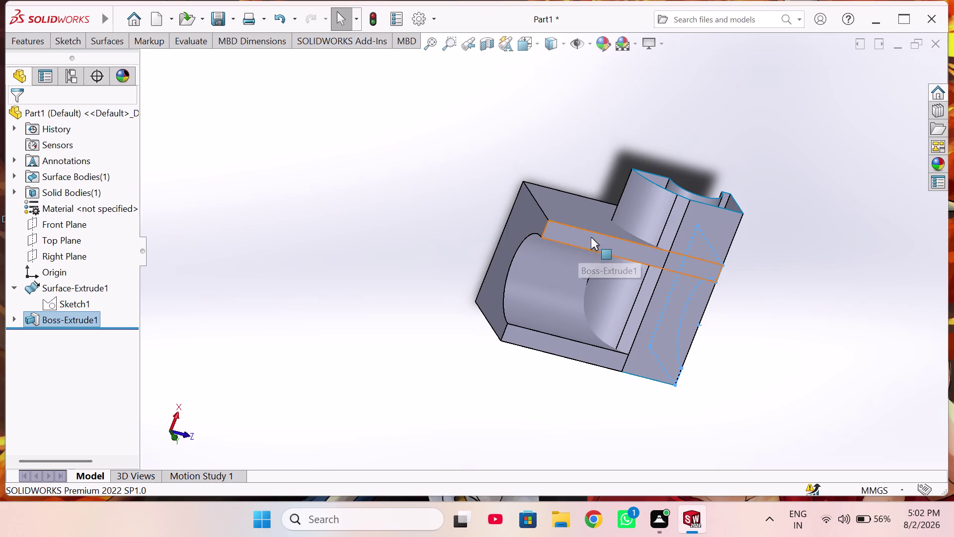
middle_drag(612, 258, 612, 97)
middle_drag(628, 296, 482, 305)
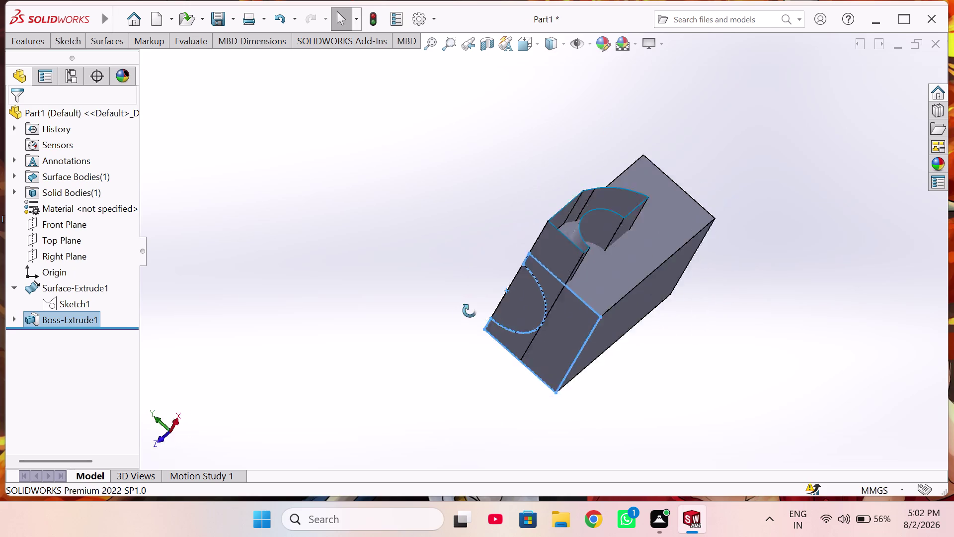
middle_drag(482, 305, 455, 365)
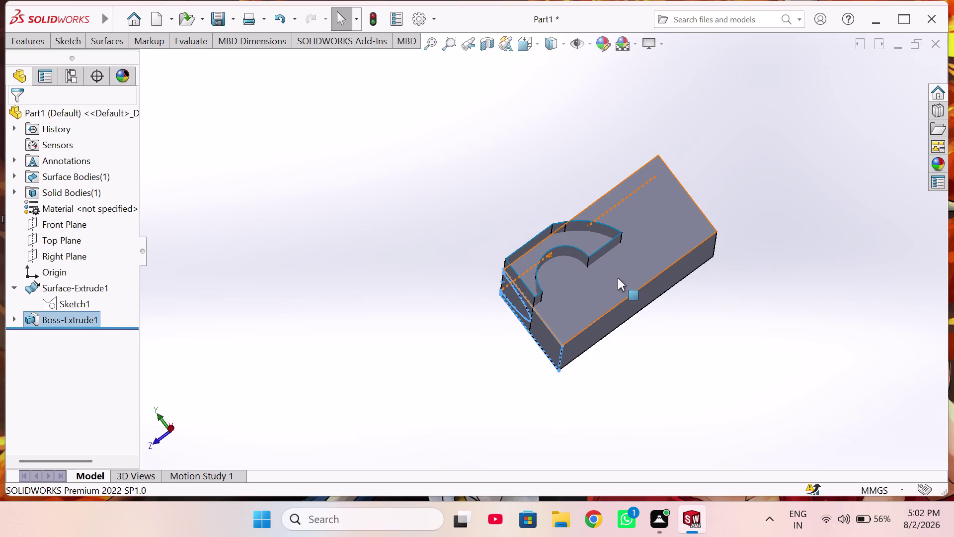
middle_drag(617, 278, 611, 309)
middle_drag(611, 297, 621, 280)
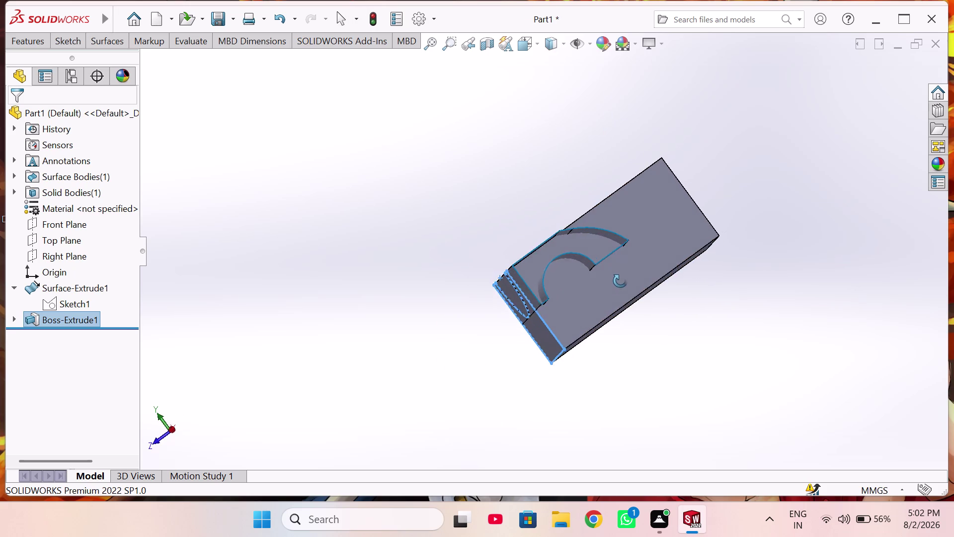
middle_drag(621, 279, 645, 291)
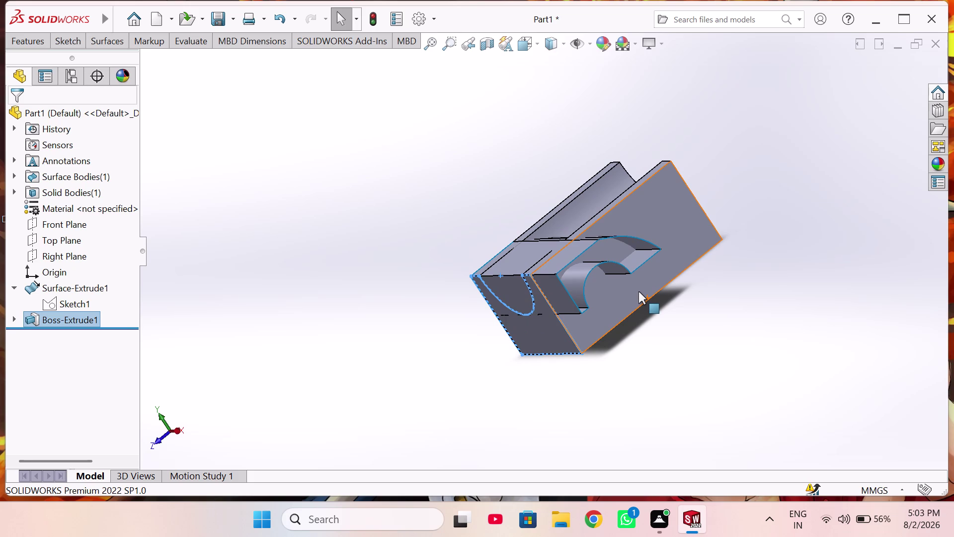
scroll(up, 3)
middle_drag(610, 309, 692, 248)
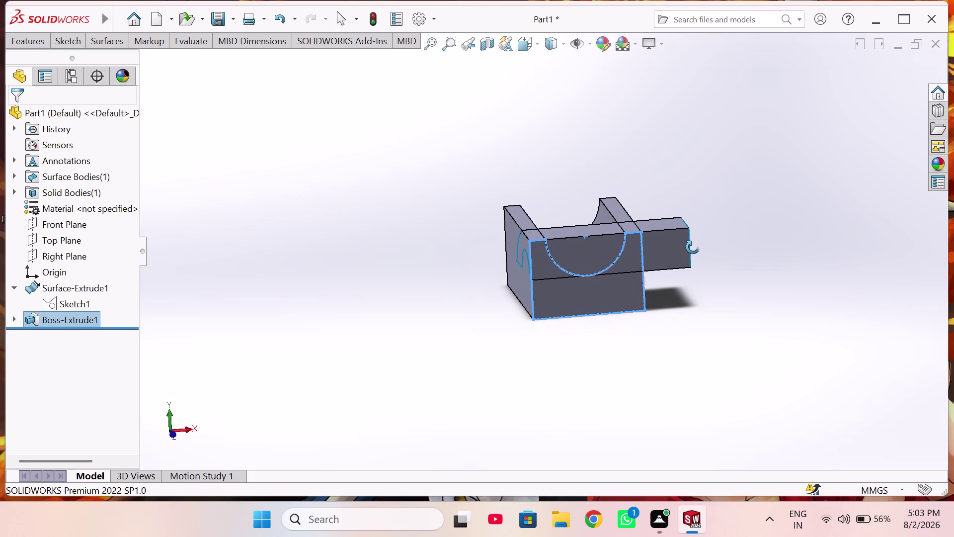
middle_drag(692, 248, 693, 246)
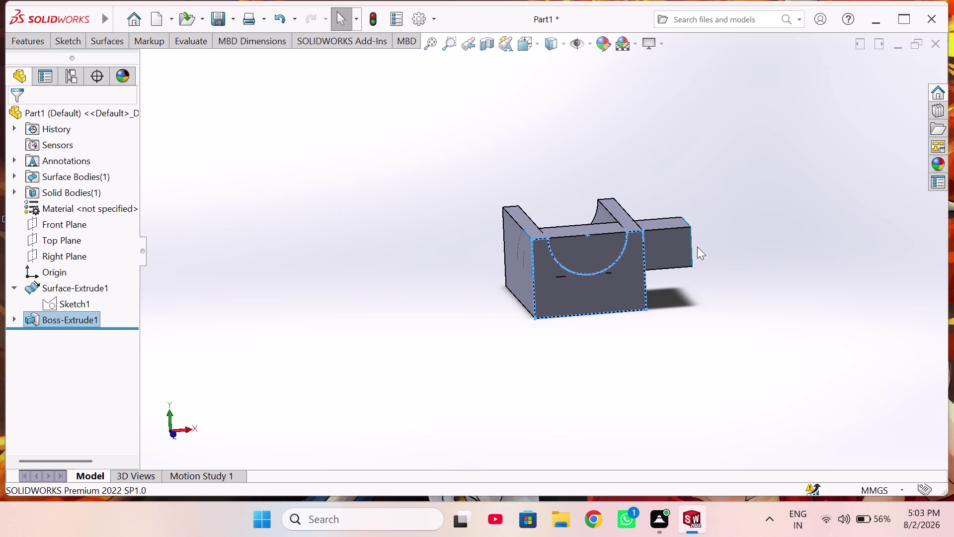
middle_drag(600, 288, 468, 330)
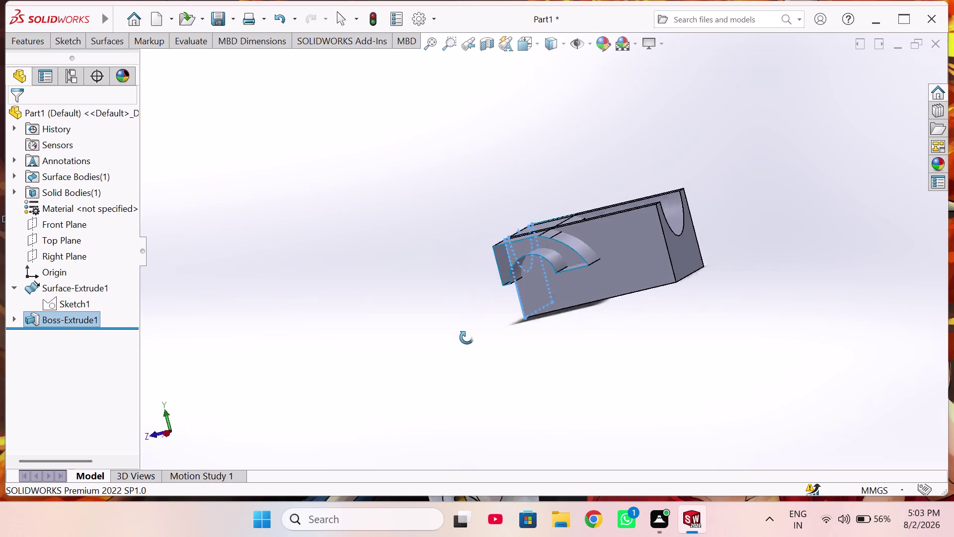
middle_drag(468, 330, 446, 391)
scroll(down, 3)
middle_drag(596, 253, 607, 301)
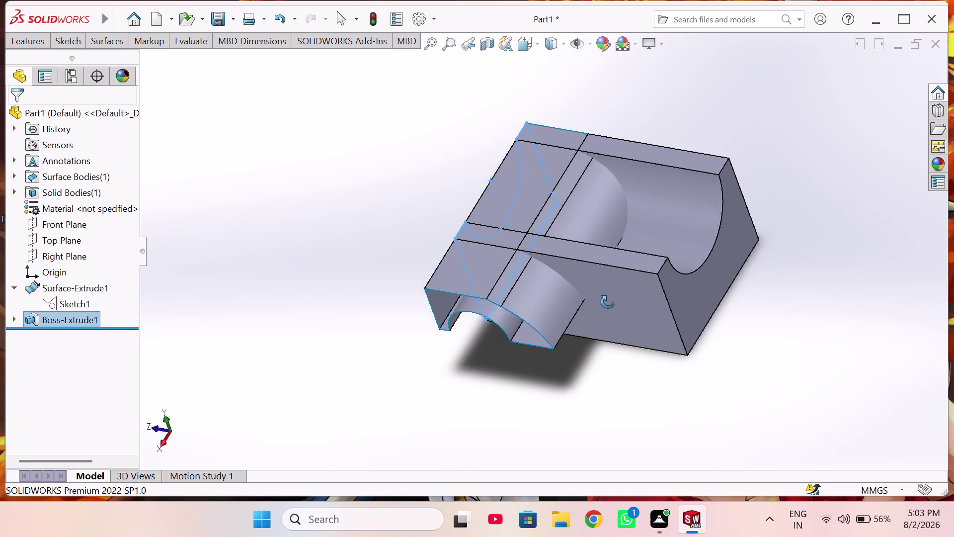
middle_drag(607, 300, 610, 302)
scroll(up, 3)
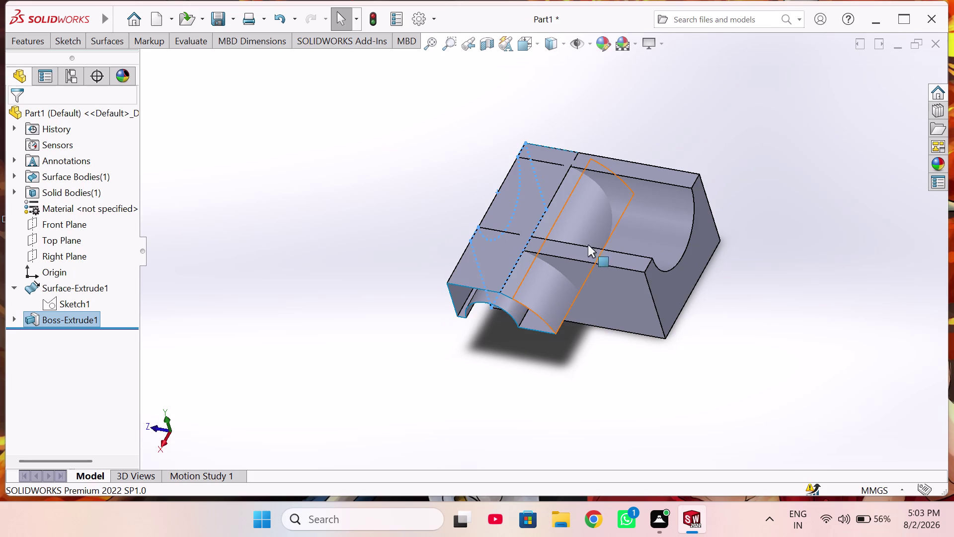
middle_drag(570, 216, 544, 257)
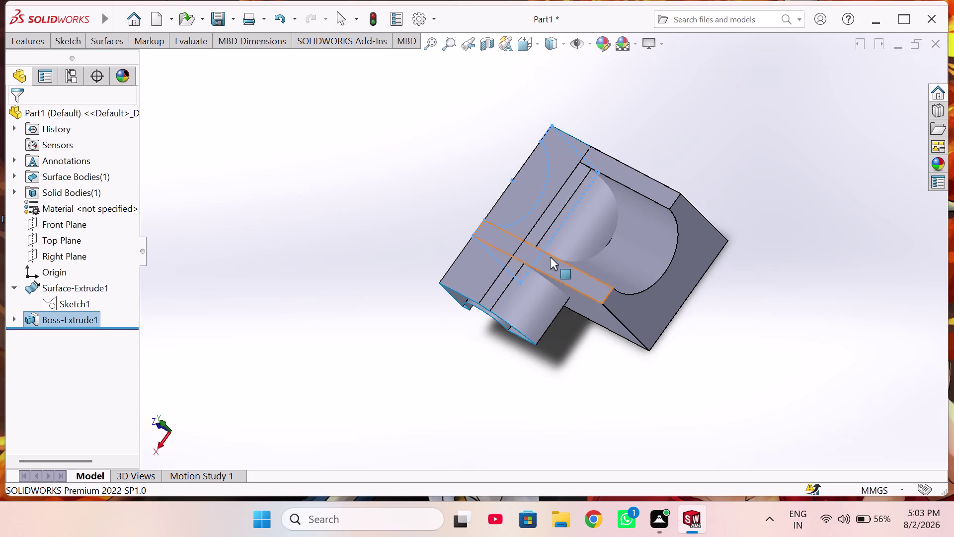
middle_drag(581, 197, 546, 237)
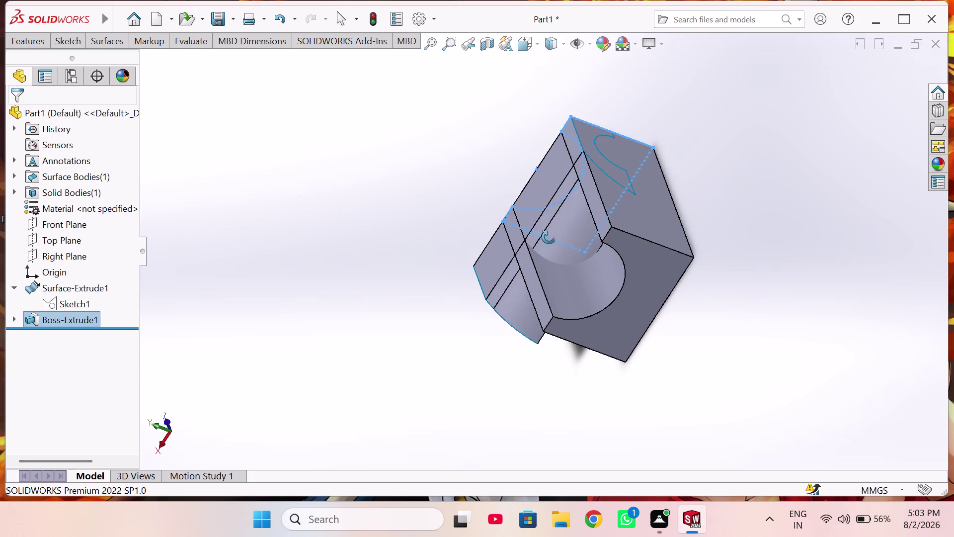
middle_drag(546, 237, 538, 261)
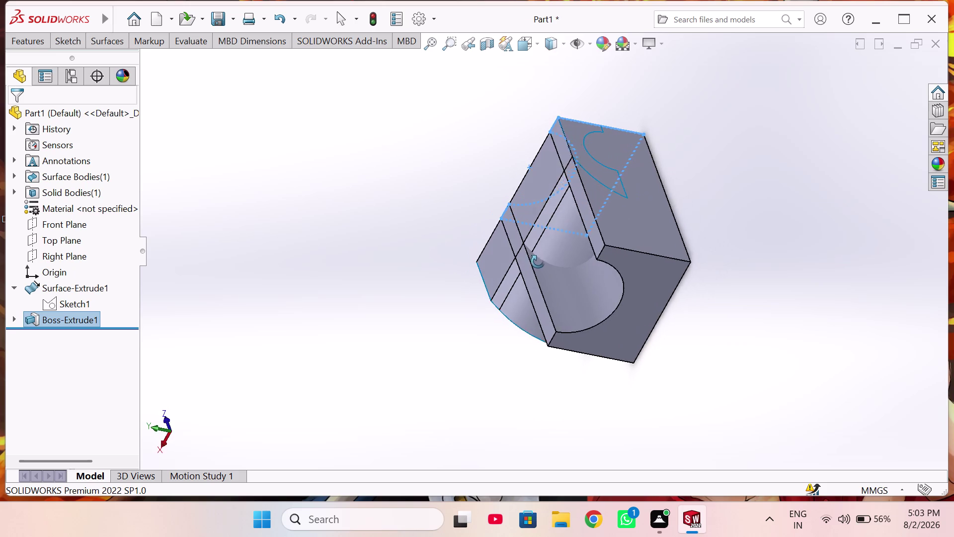
middle_drag(538, 261, 638, 237)
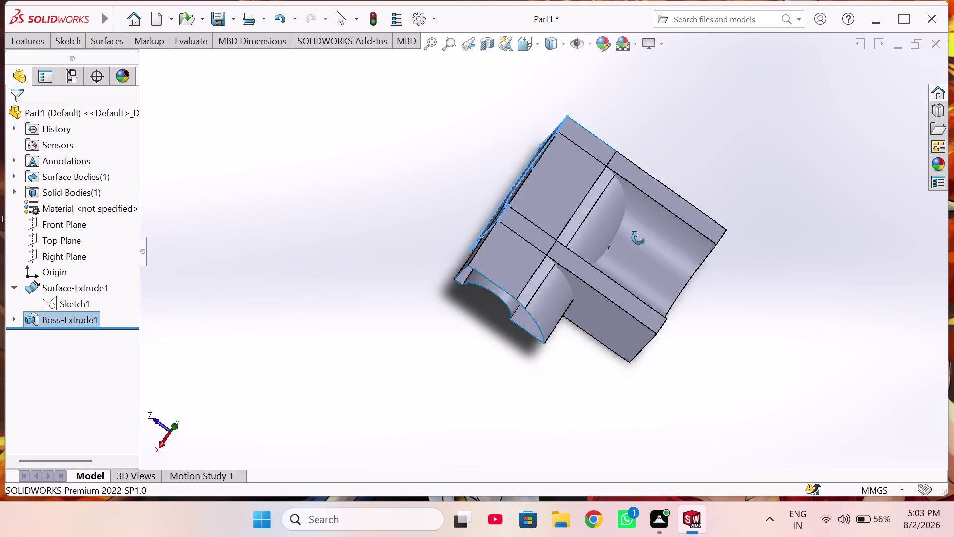
middle_drag(638, 237, 627, 157)
middle_drag(608, 255, 599, 204)
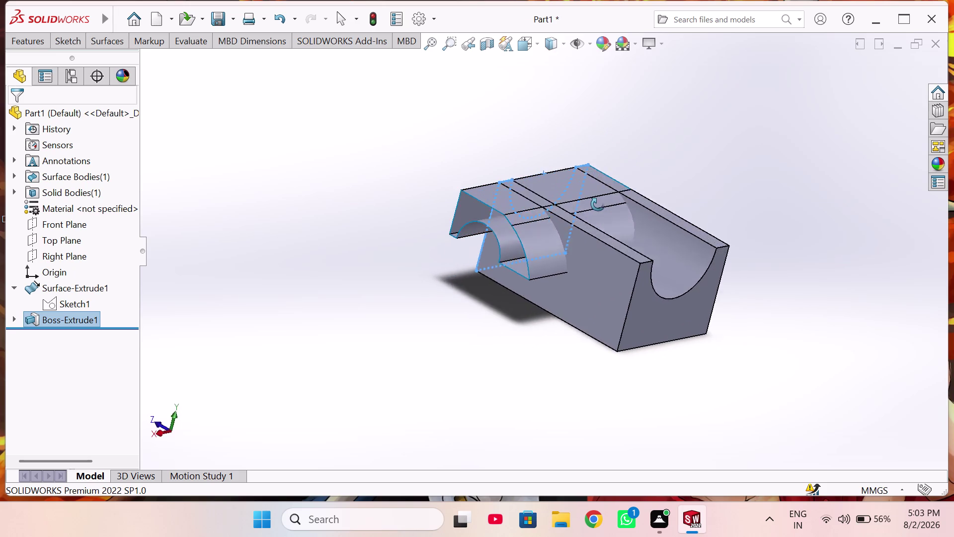
middle_drag(598, 204, 562, 216)
middle_drag(628, 238, 521, 265)
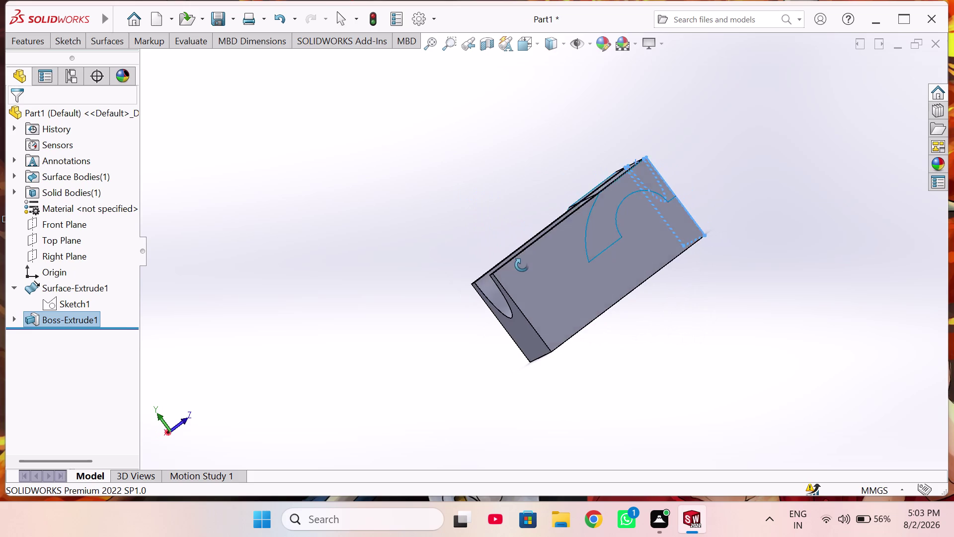
middle_drag(522, 265, 713, 215)
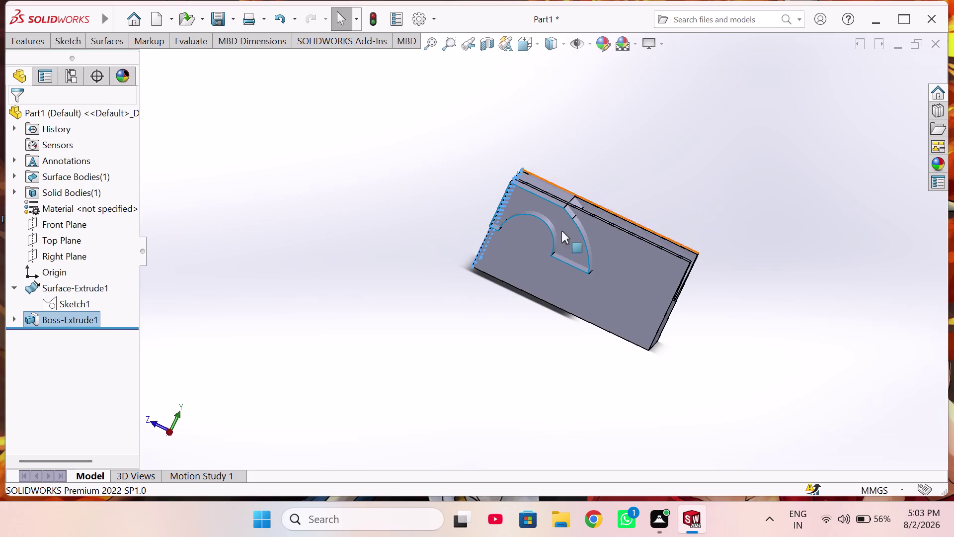
middle_drag(552, 194, 535, 251)
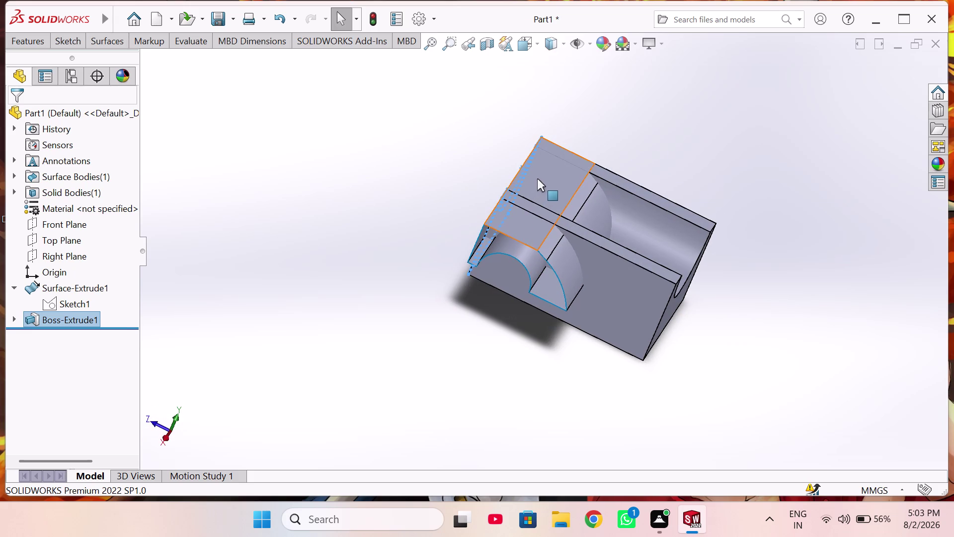
click(55, 287)
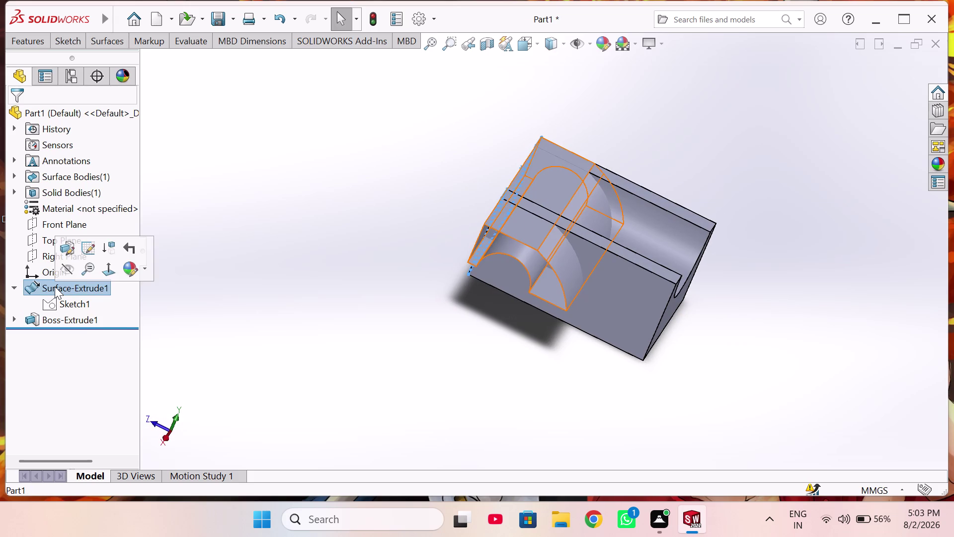
right_click(55, 286)
click(117, 304)
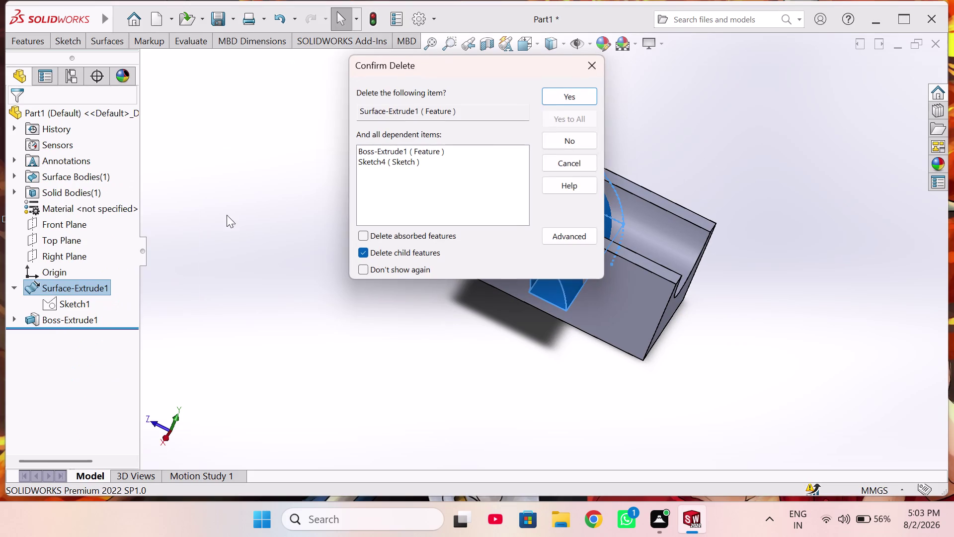
click(564, 99)
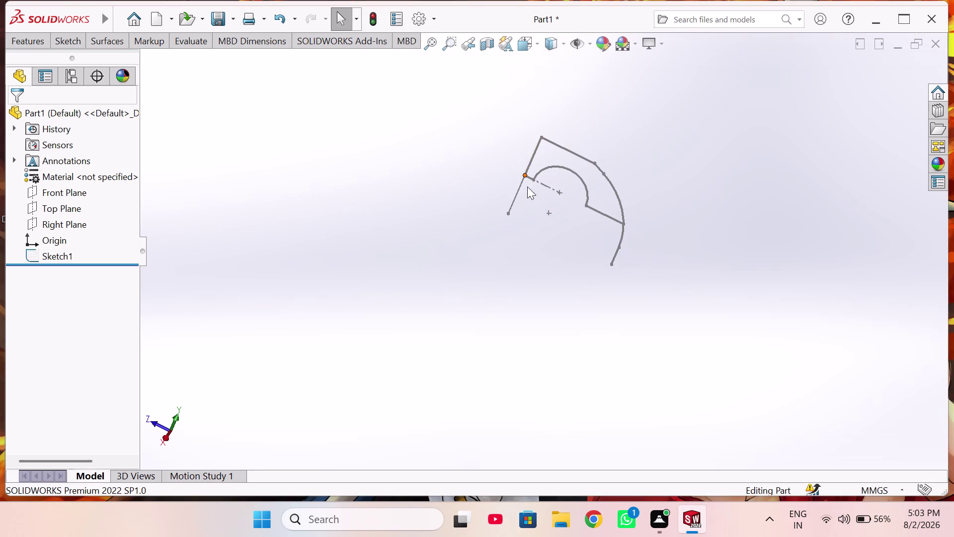
middle_drag(584, 187, 616, 189)
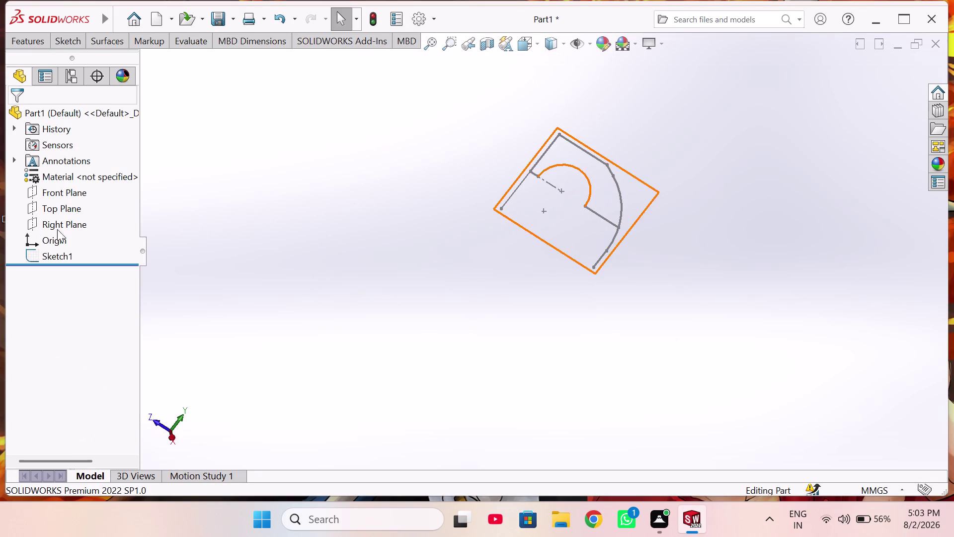
click(271, 10)
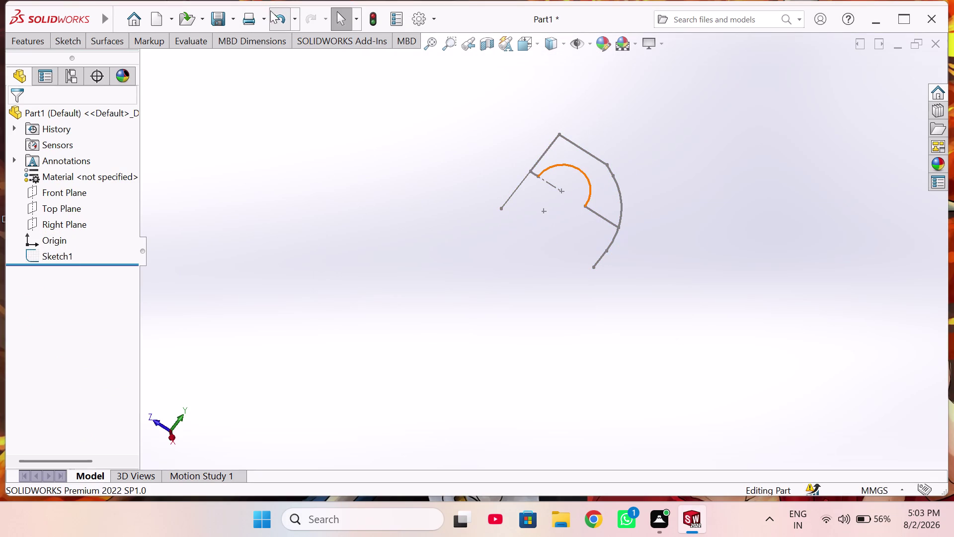
middle_drag(431, 276, 377, 293)
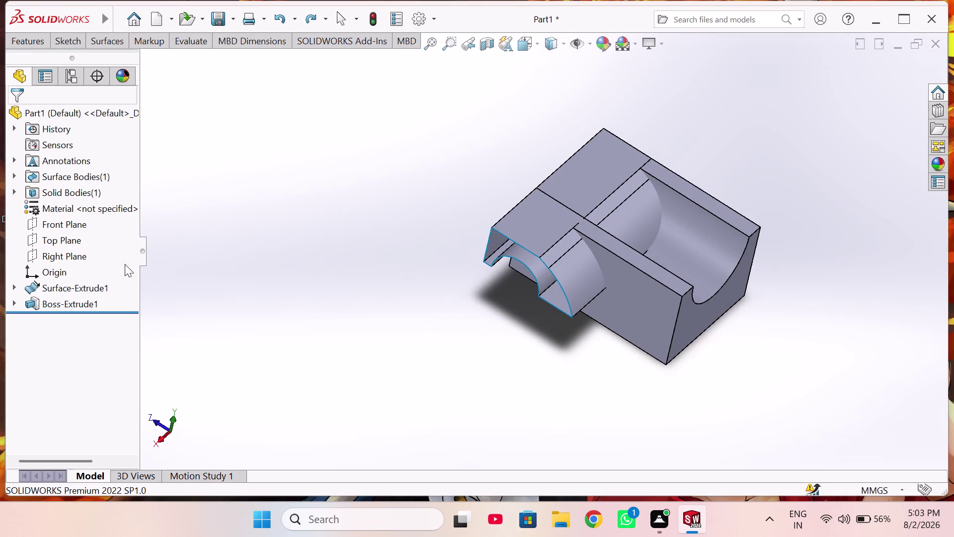
click(79, 282)
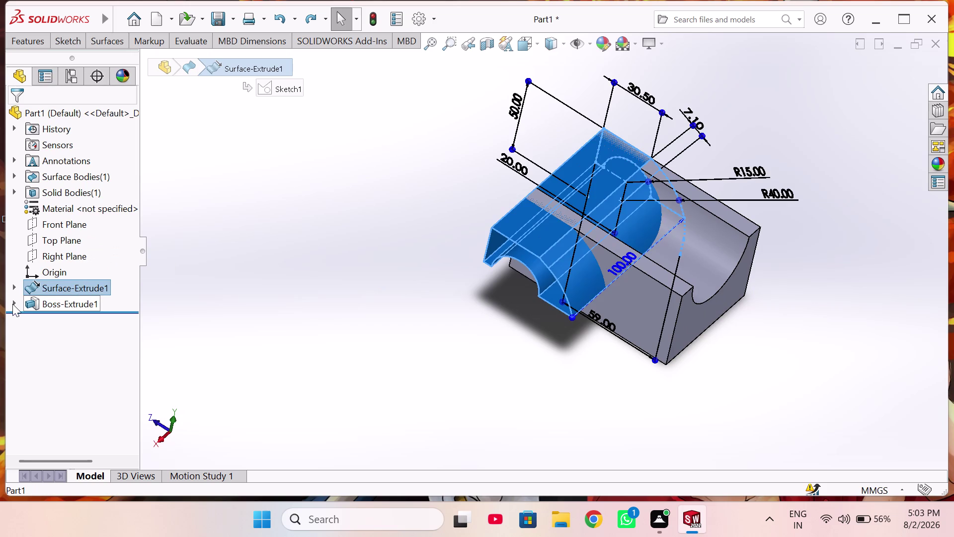
click(12, 301)
click(50, 304)
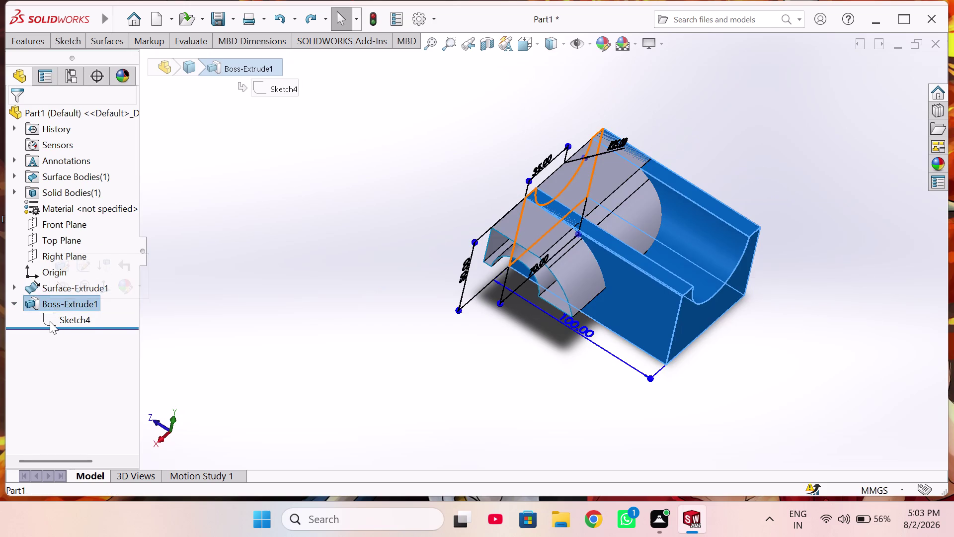
click(15, 286)
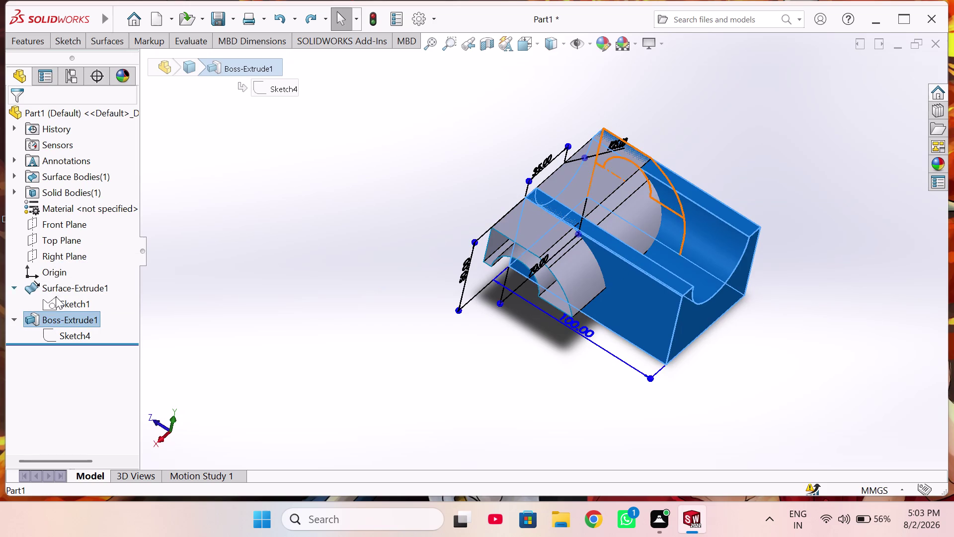
click(63, 289)
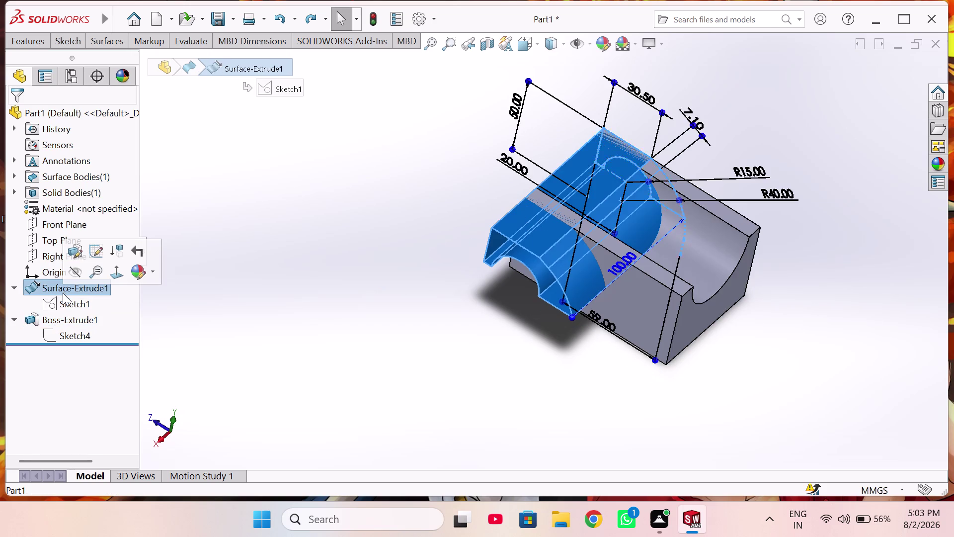
double_click(64, 303)
right_click(64, 304)
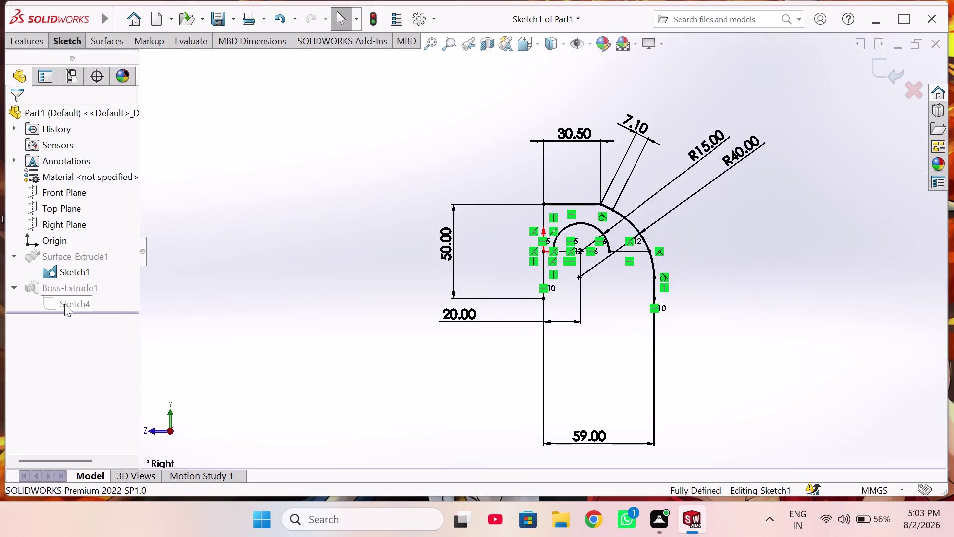
click(30, 355)
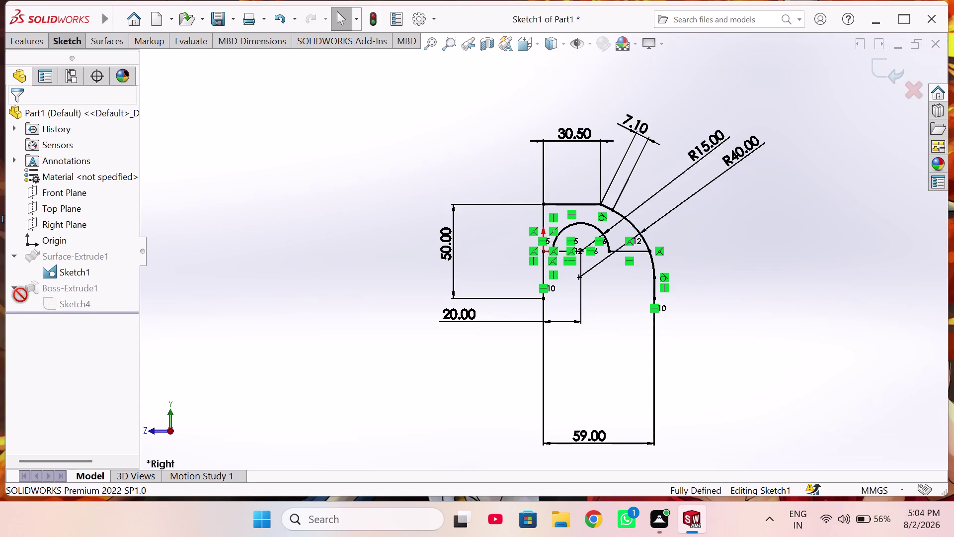
click(14, 286)
click(907, 87)
drag(528, 261, 526, 267)
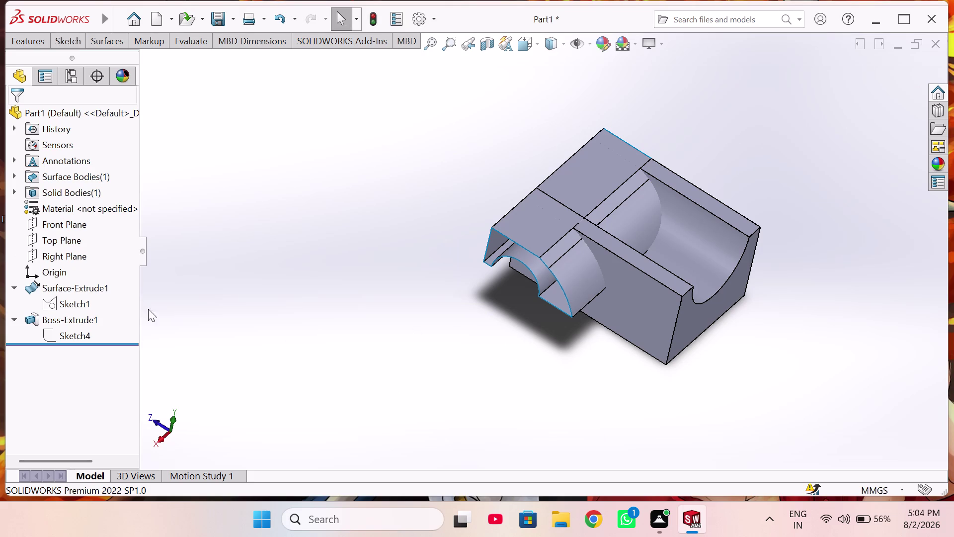
right_click(49, 289)
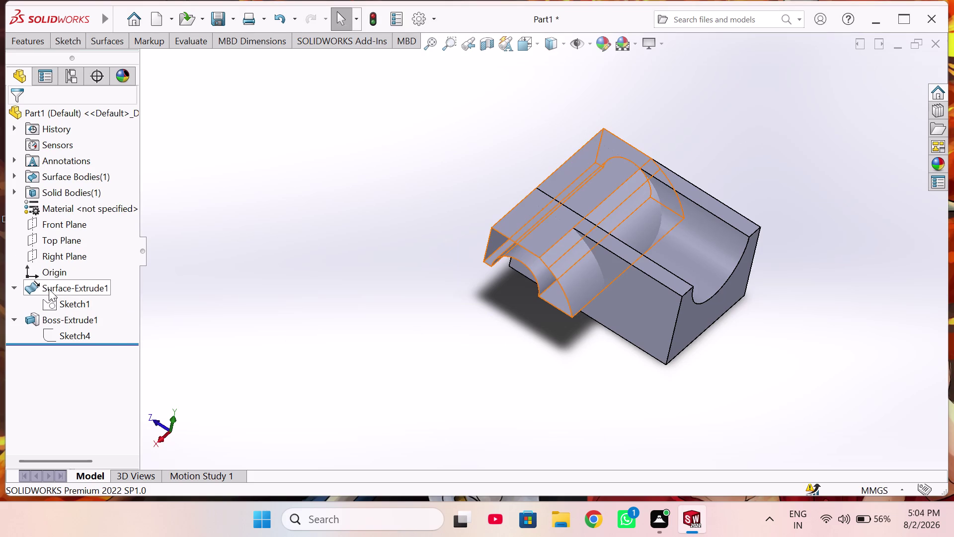
click(63, 210)
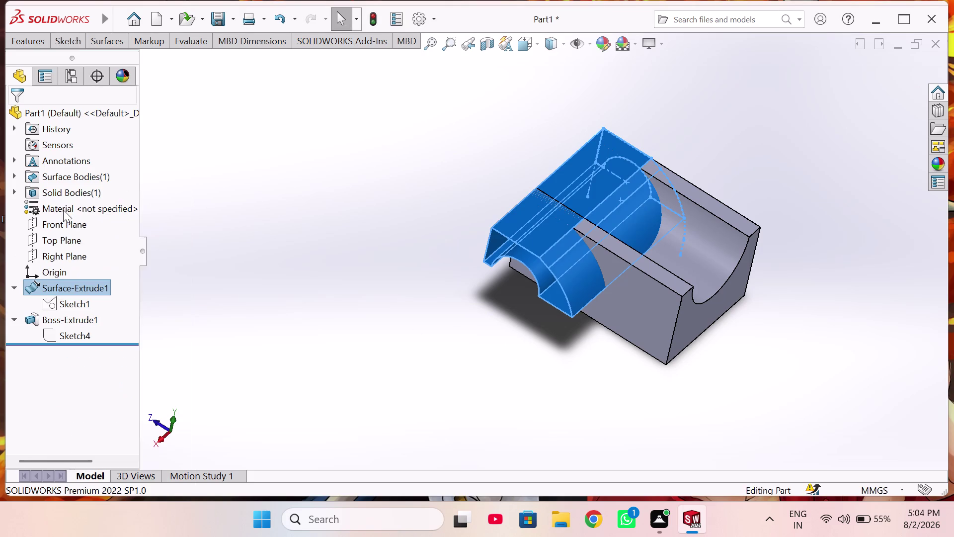
middle_drag(596, 303, 510, 262)
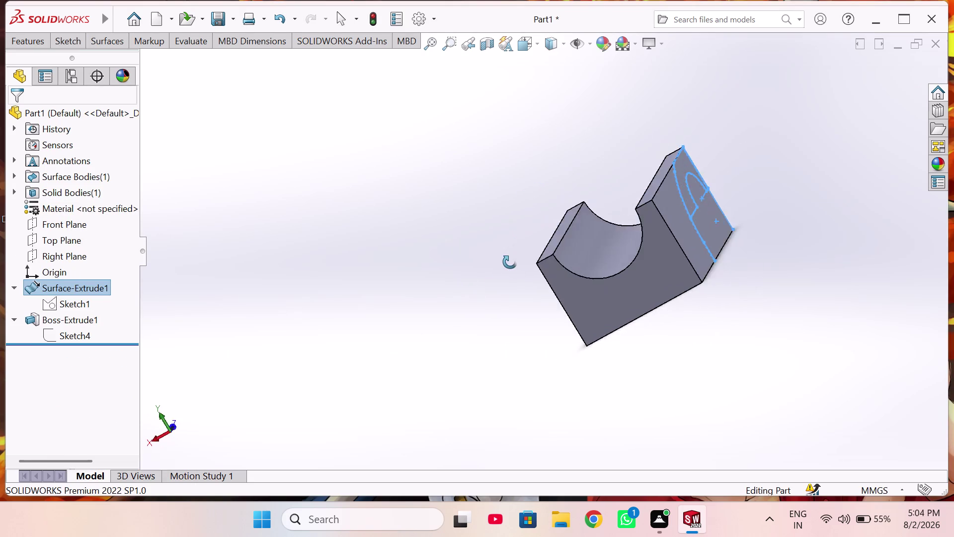
middle_drag(510, 262, 571, 284)
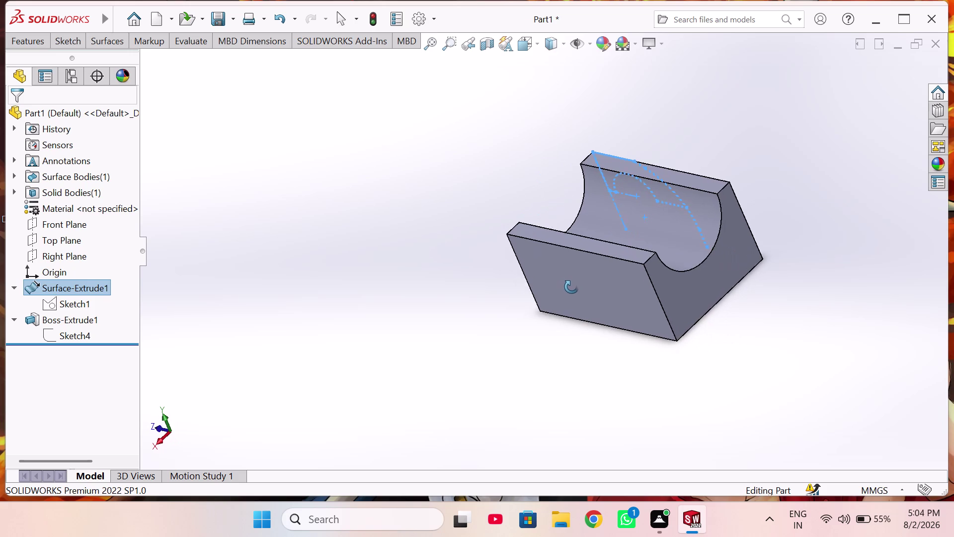
middle_drag(571, 285, 536, 293)
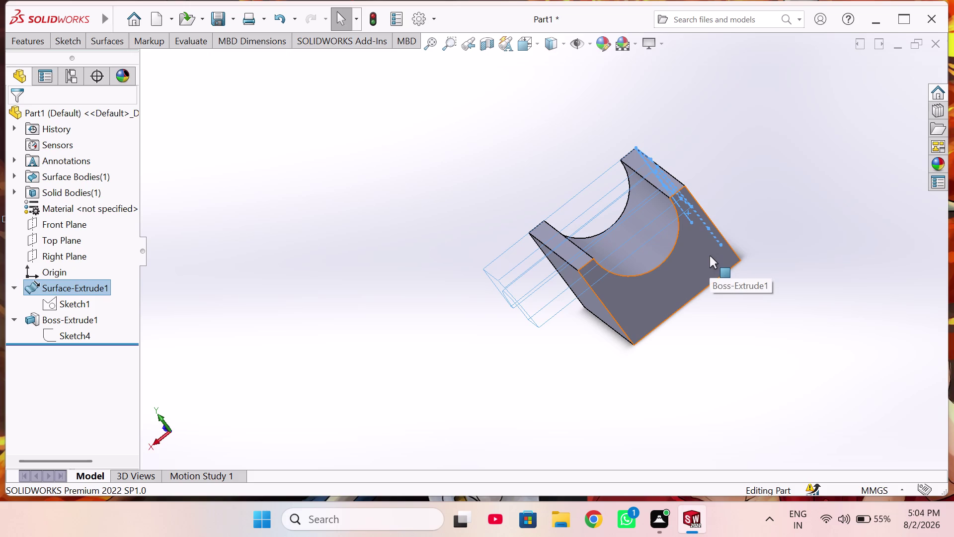
right_click(46, 284)
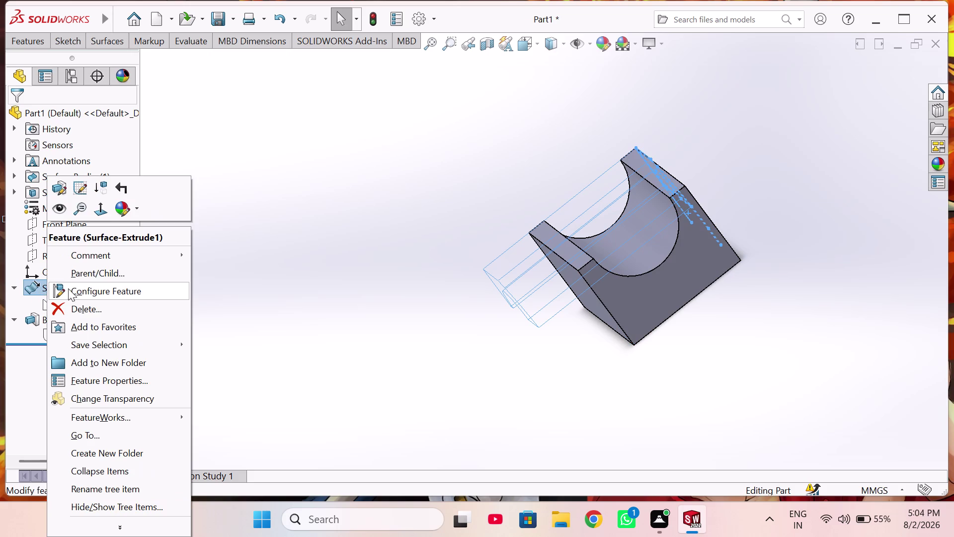
Delete Surface-Extrude1 and Boss-Extrude1 from the part.
drag(74, 303, 74, 308)
click(582, 87)
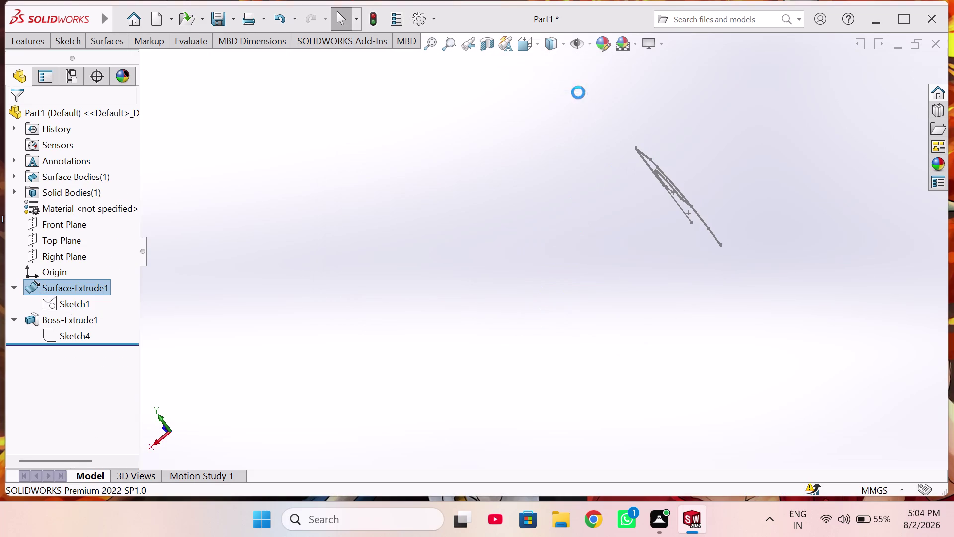
middle_drag(687, 199, 589, 270)
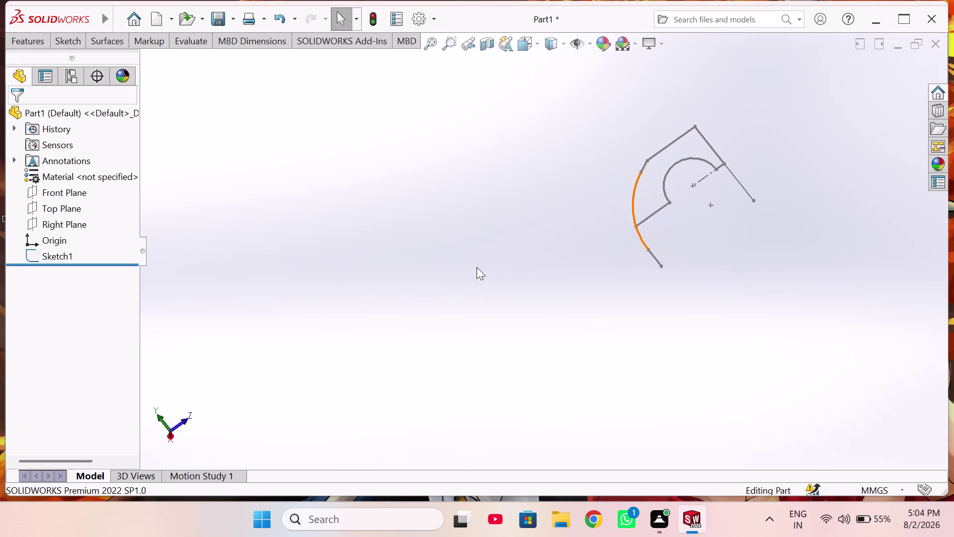
Open Sketch1 for editing, check its dimensions, and exit the sketch.
click(56, 254)
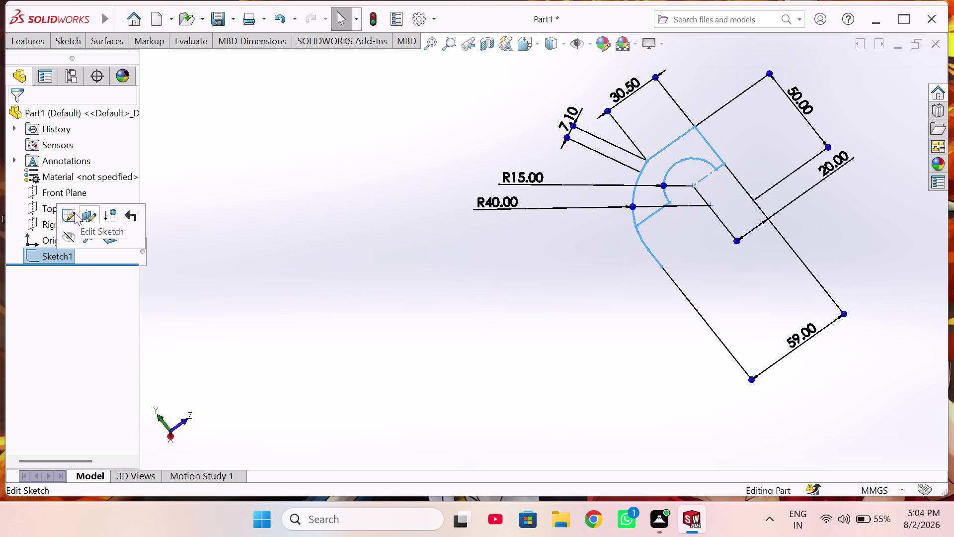
click(70, 214)
scroll(up, 3)
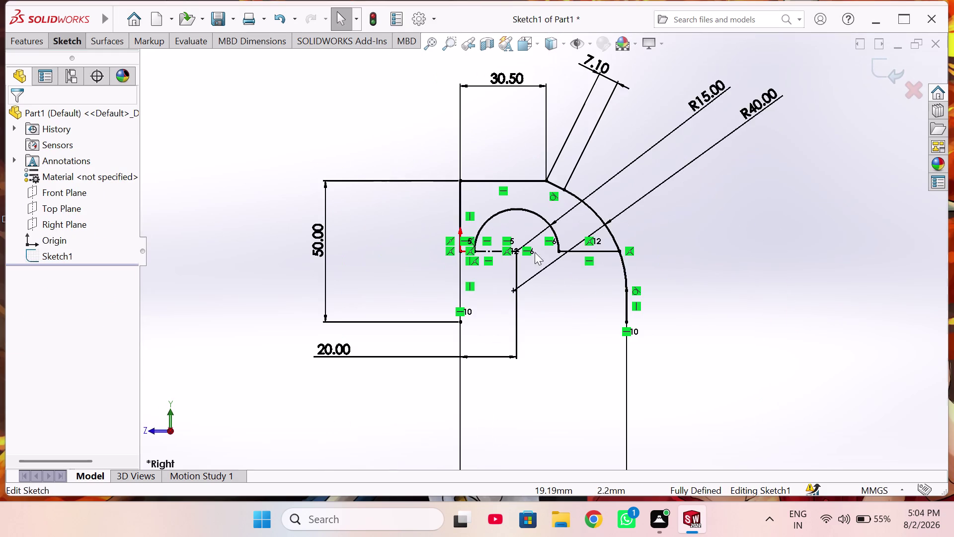
scroll(up, 3)
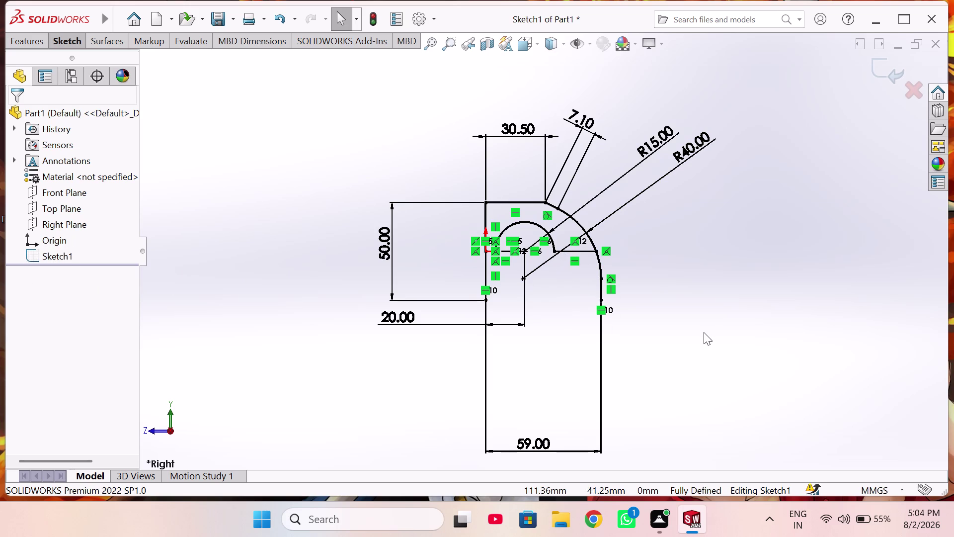
click(713, 277)
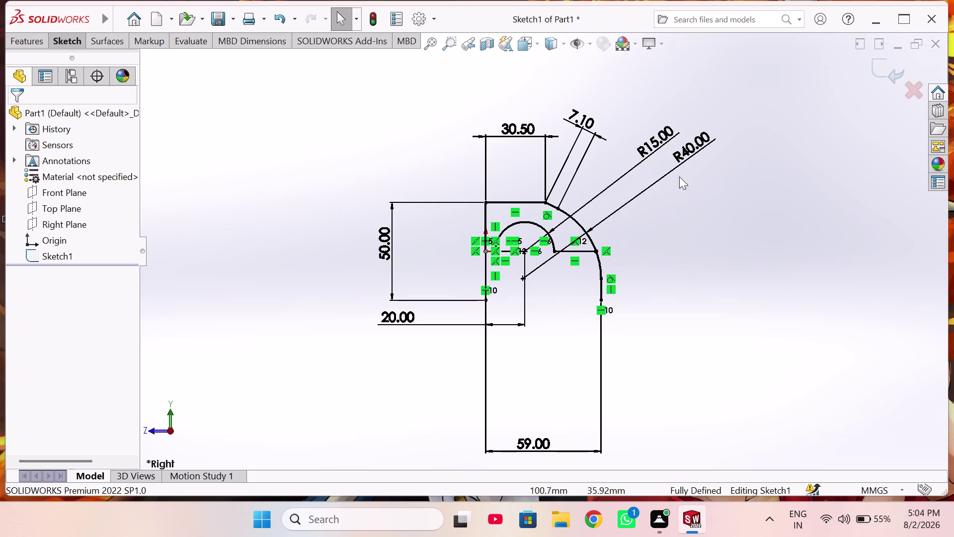
click(883, 74)
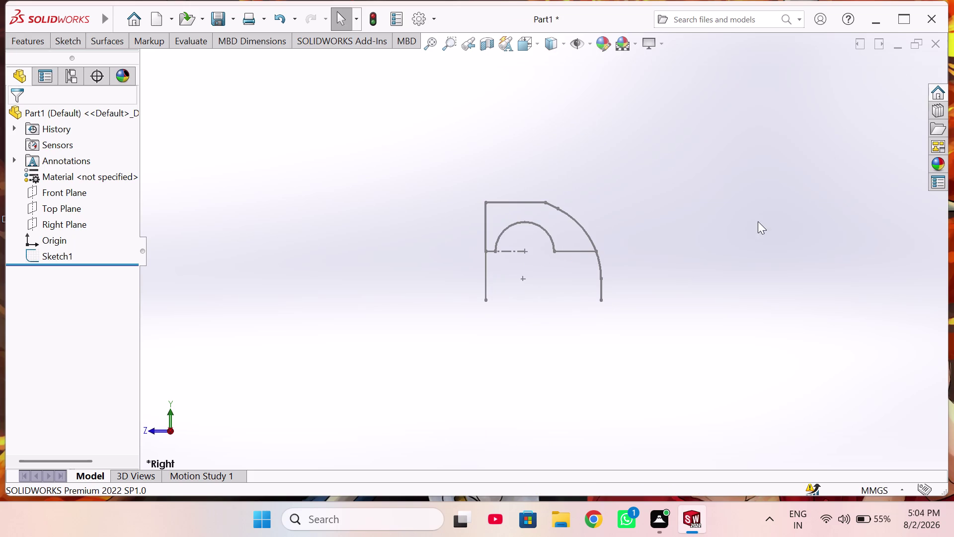
click(28, 47)
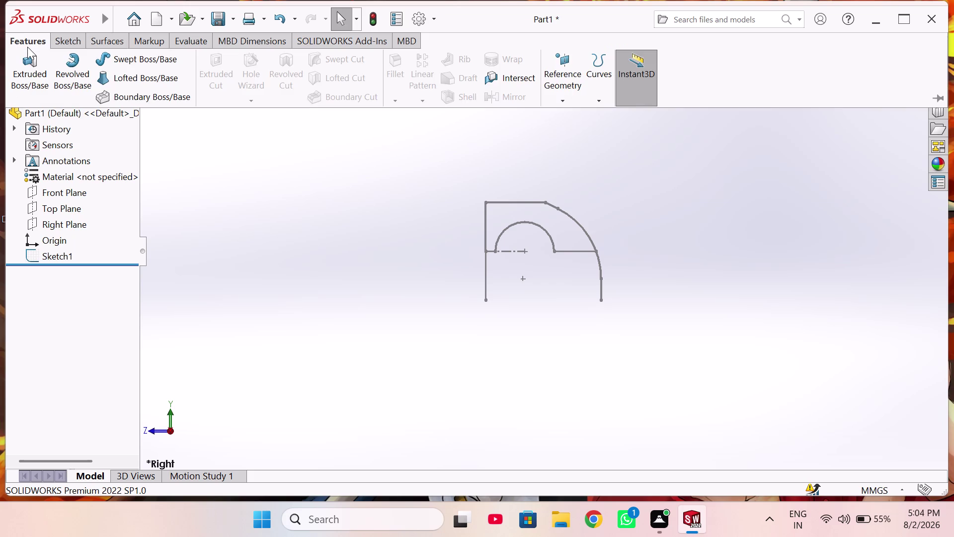
Preview a thin boss extrusion of Sketch1, then cancel it.
click(20, 82)
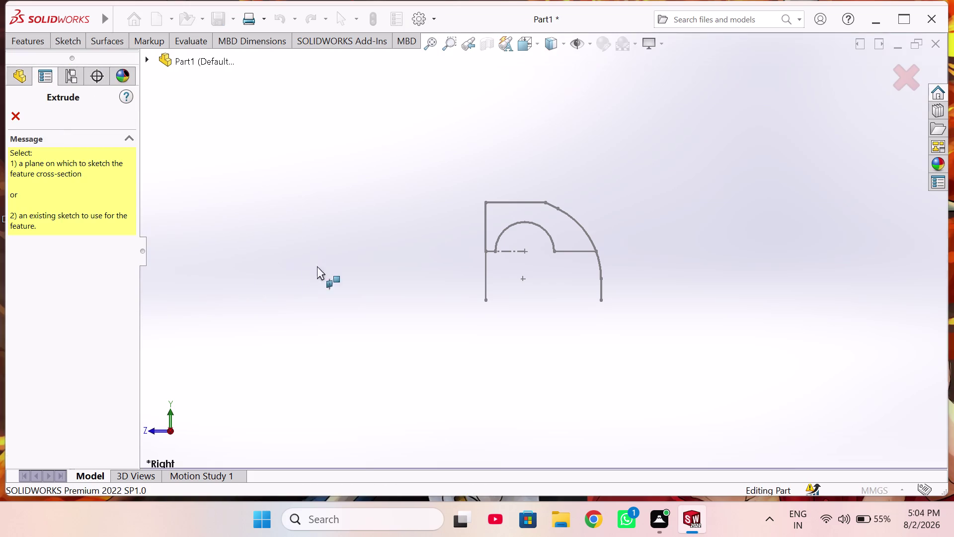
click(502, 204)
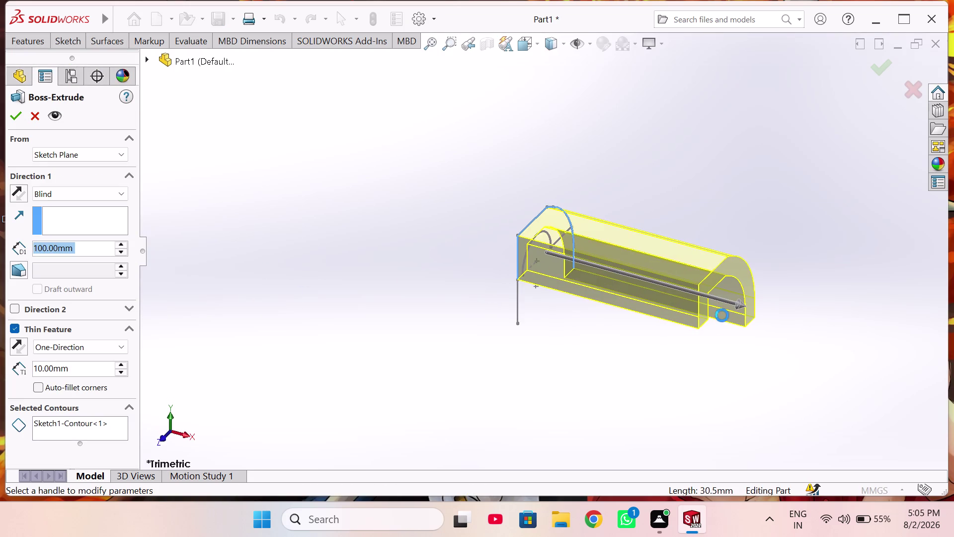
middle_drag(707, 323, 638, 284)
scroll(up, 3)
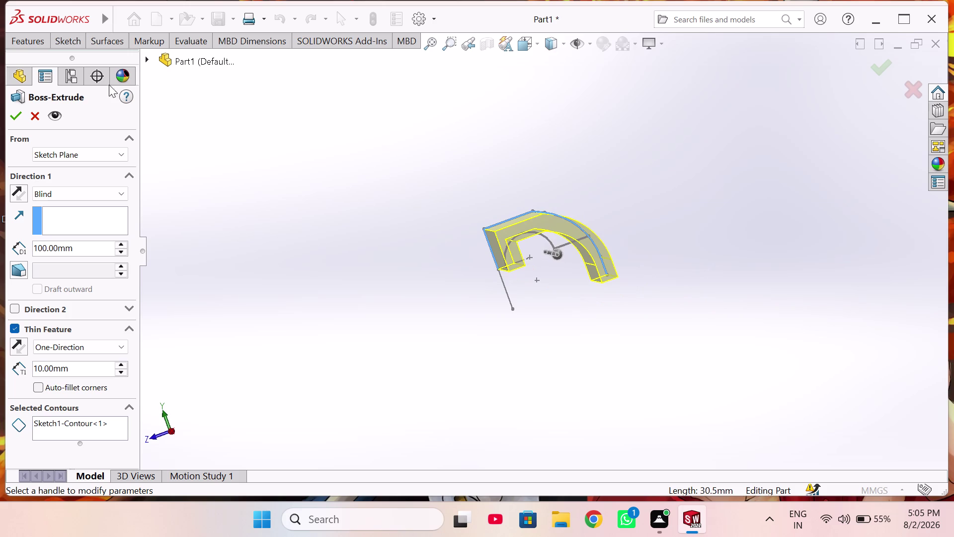
click(37, 112)
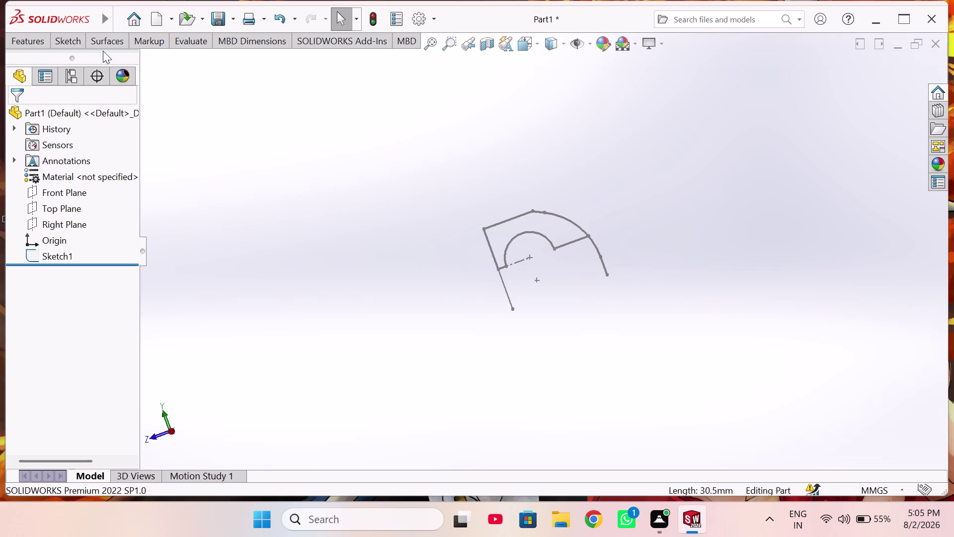
click(106, 42)
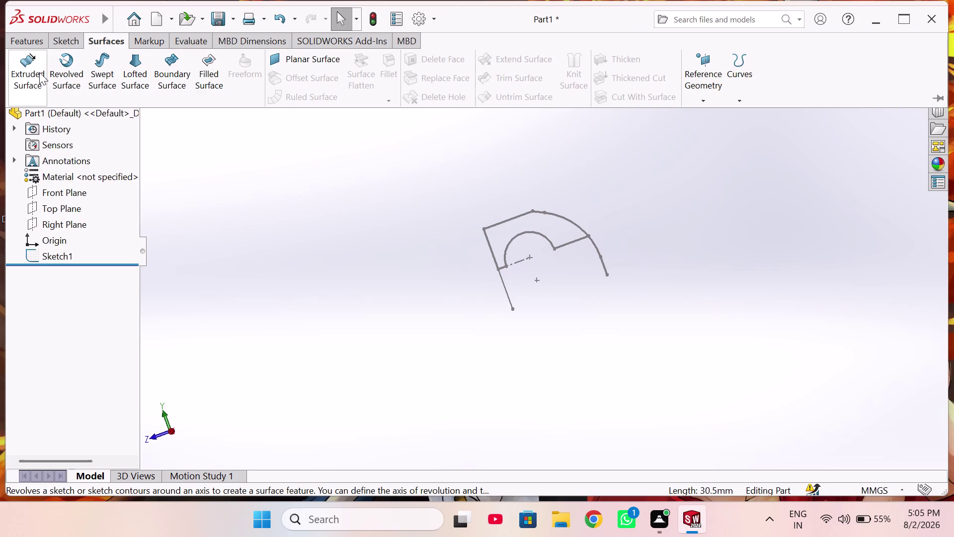
click(34, 73)
click(501, 223)
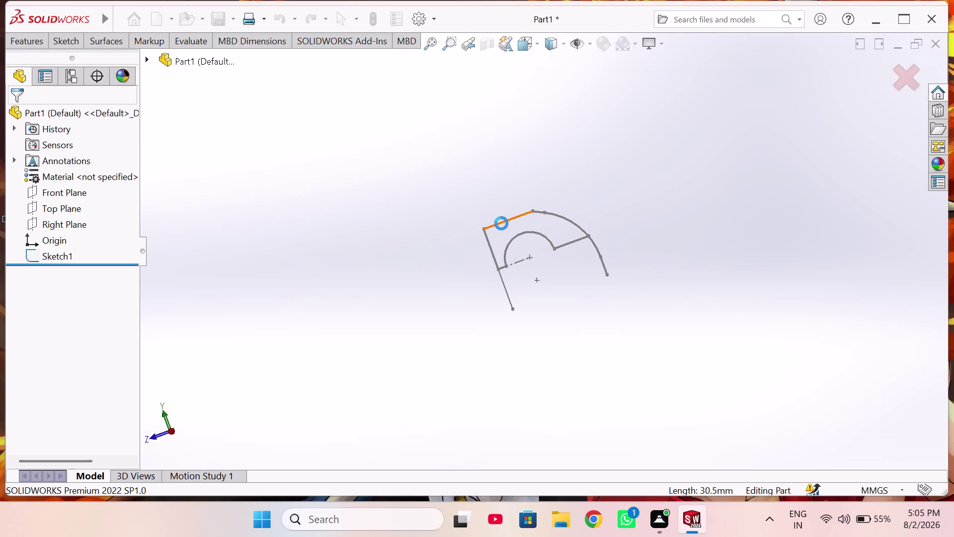
middle_drag(806, 377, 733, 372)
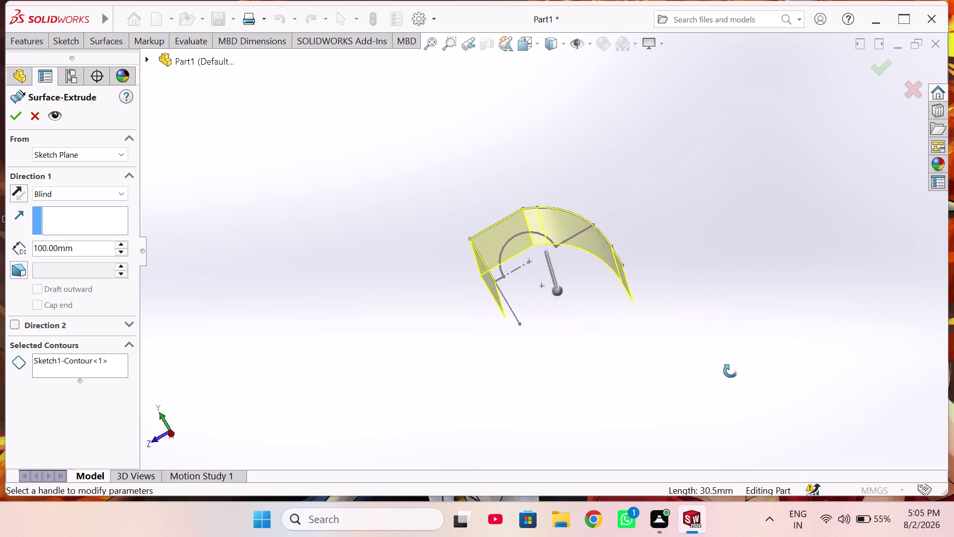
middle_drag(732, 372, 712, 326)
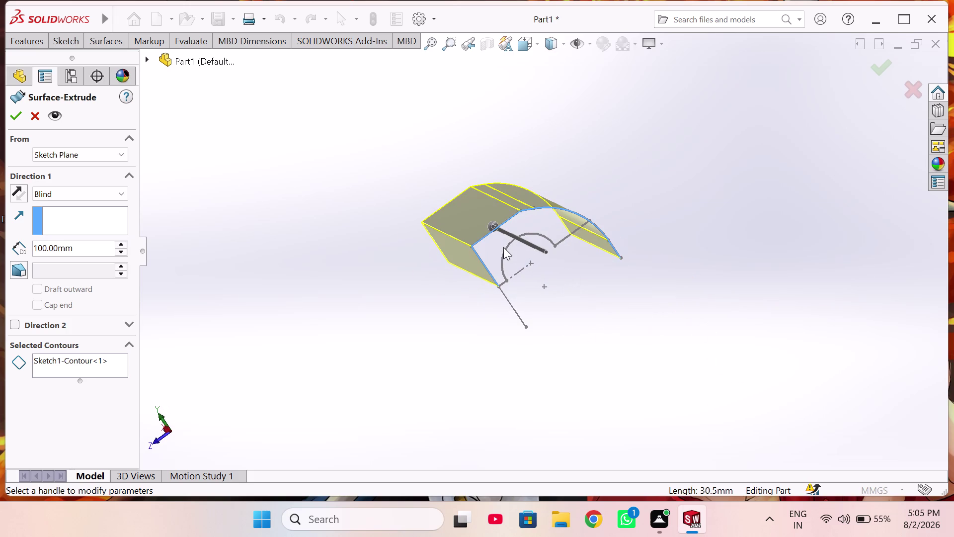
click(506, 249)
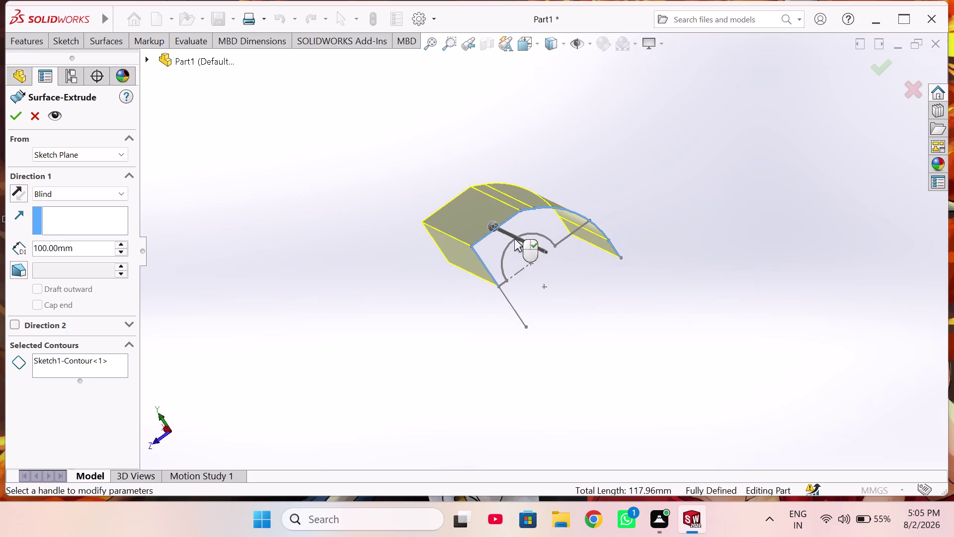
click(36, 117)
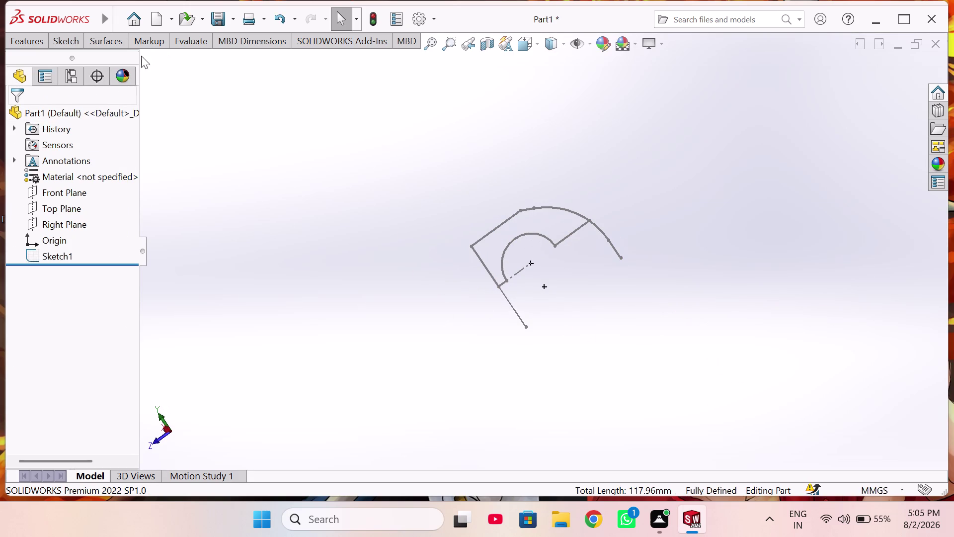
click(118, 45)
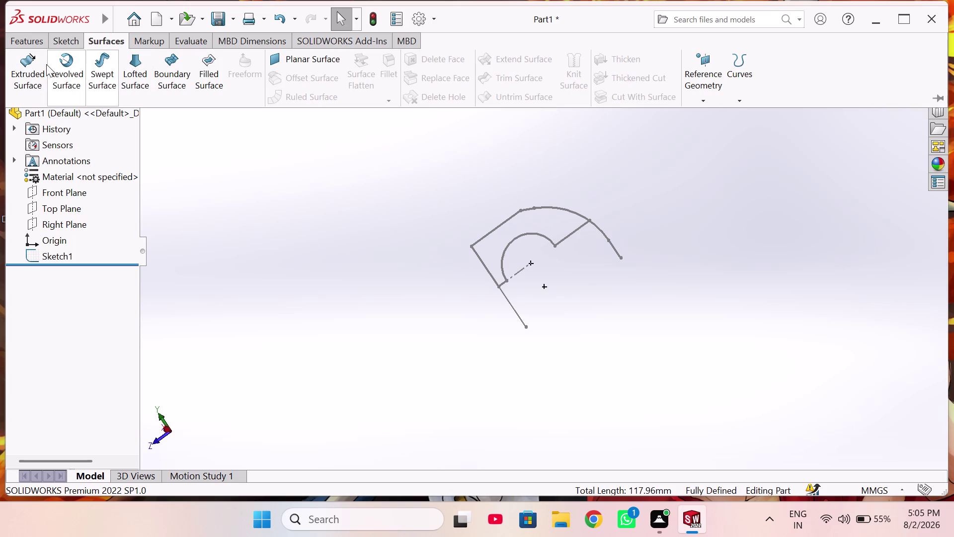
click(44, 64)
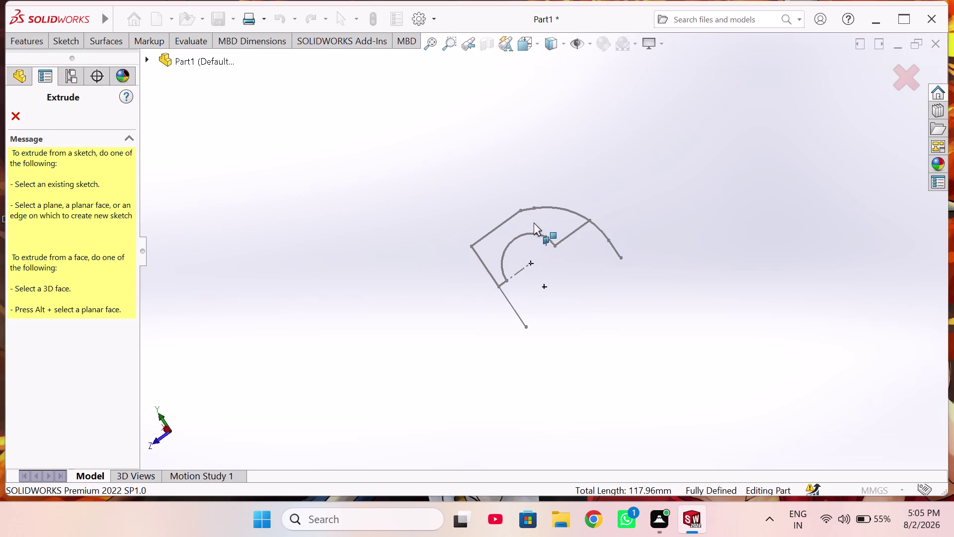
click(537, 221)
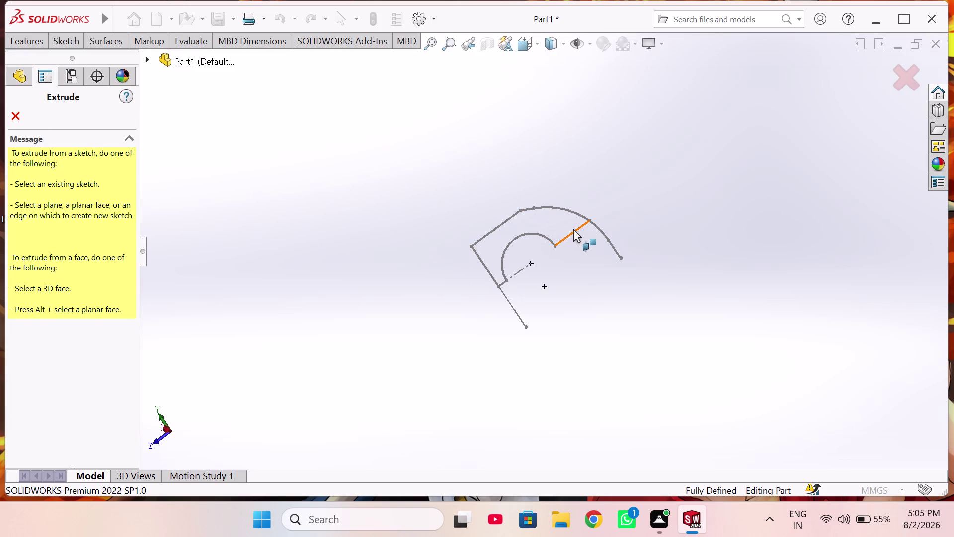
click(574, 230)
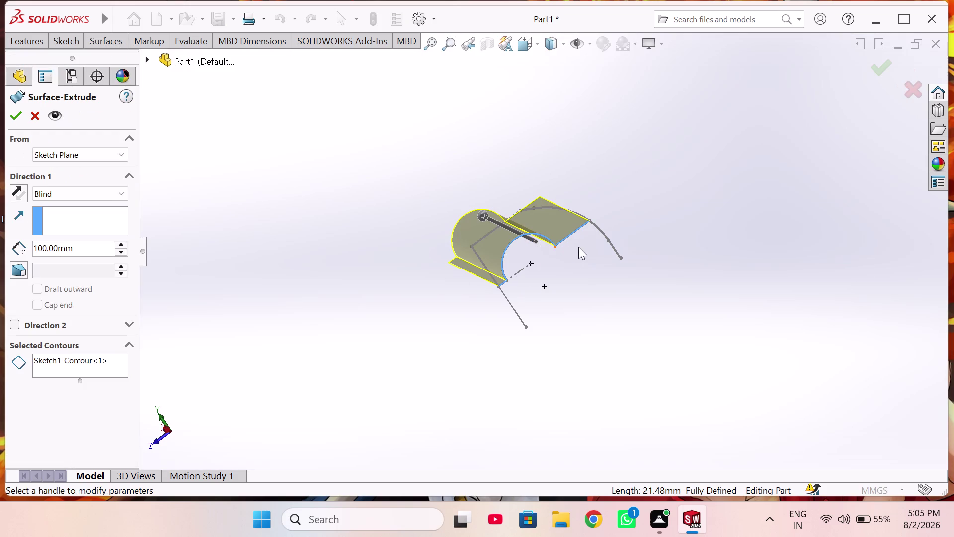
middle_drag(576, 247, 584, 281)
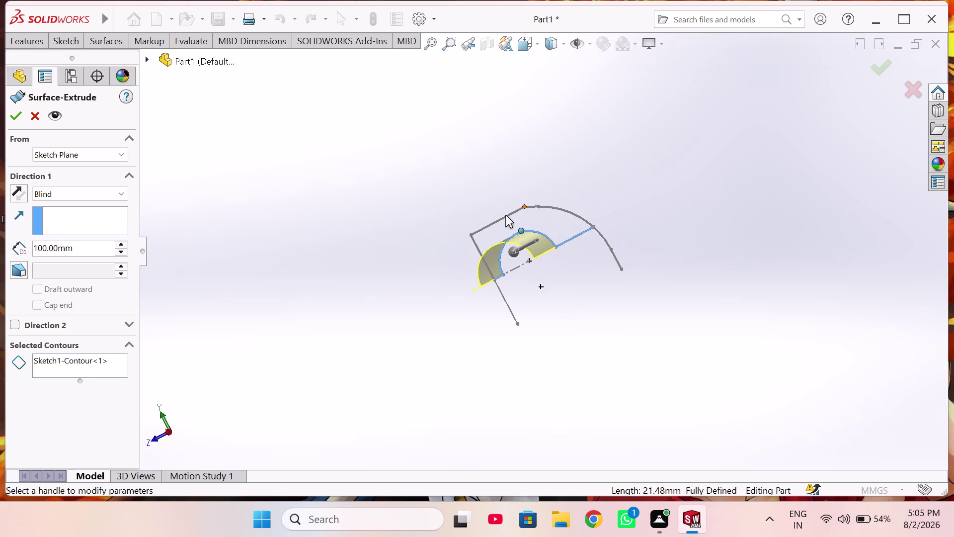
click(499, 220)
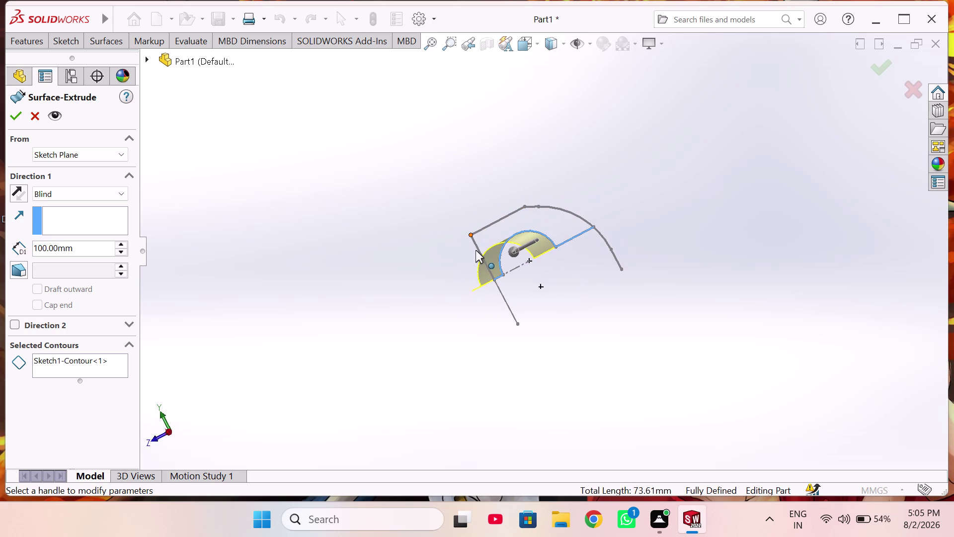
click(99, 370)
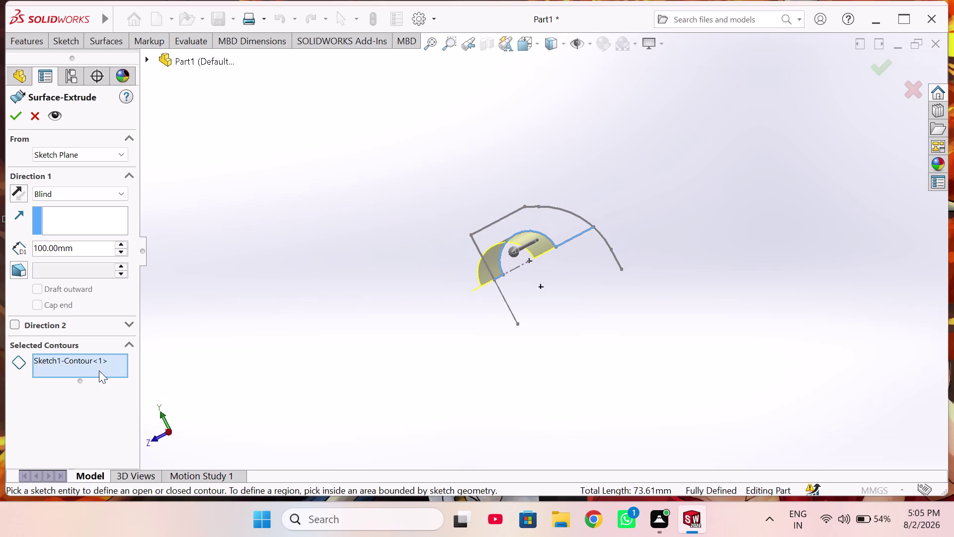
click(496, 230)
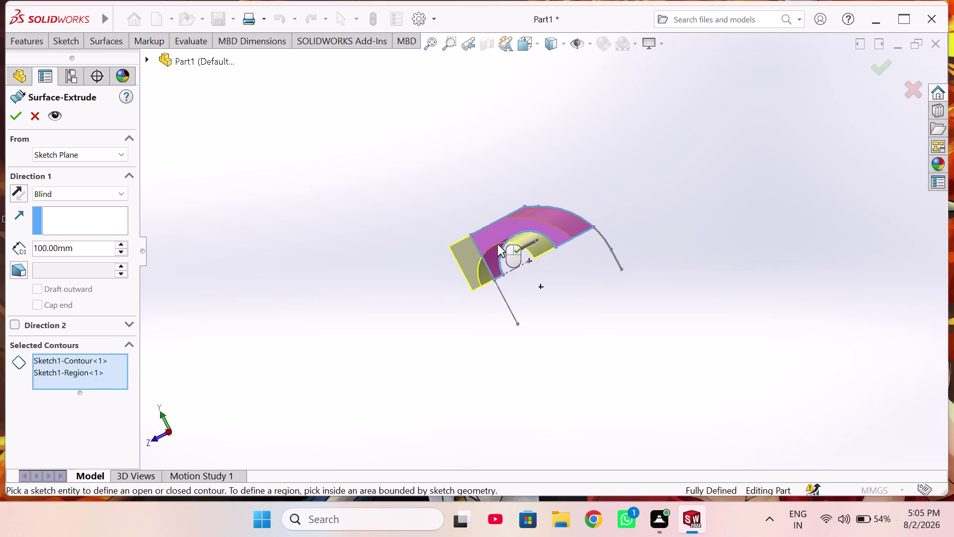
middle_drag(497, 247, 499, 249)
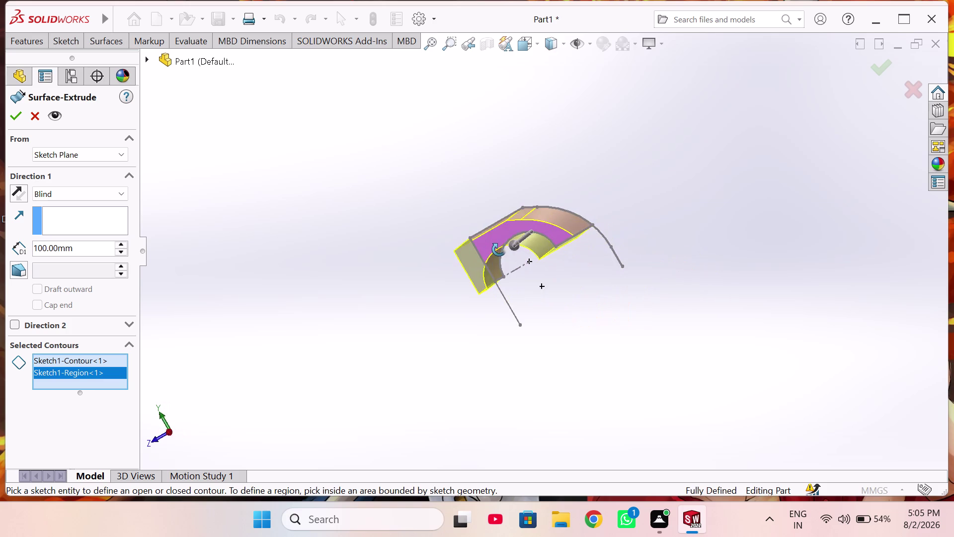
middle_drag(499, 249, 507, 238)
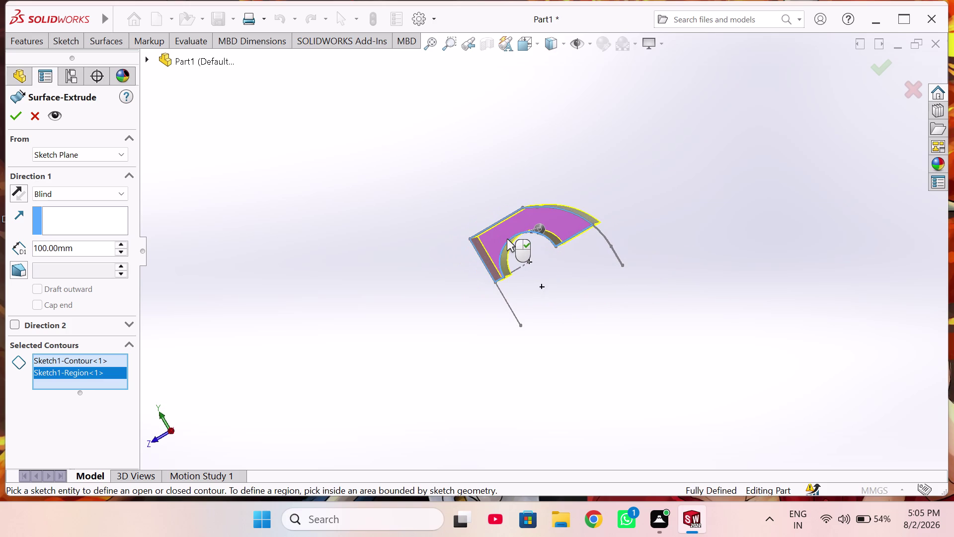
middle_drag(512, 239, 541, 241)
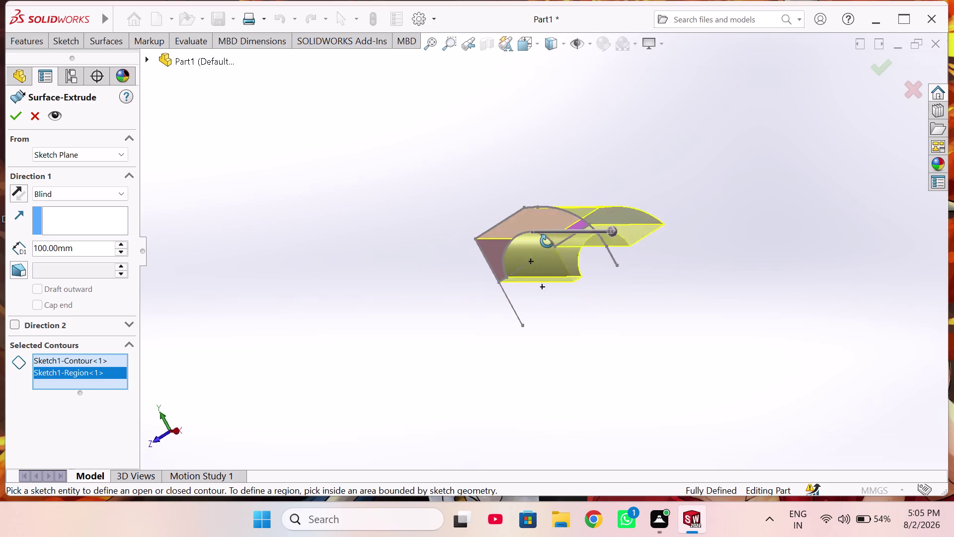
middle_drag(540, 241, 623, 308)
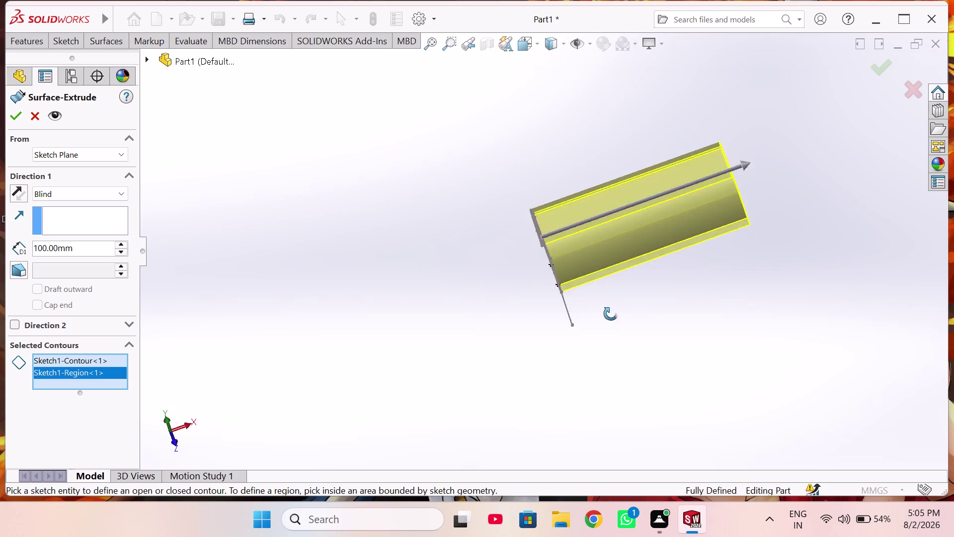
middle_drag(624, 309, 540, 400)
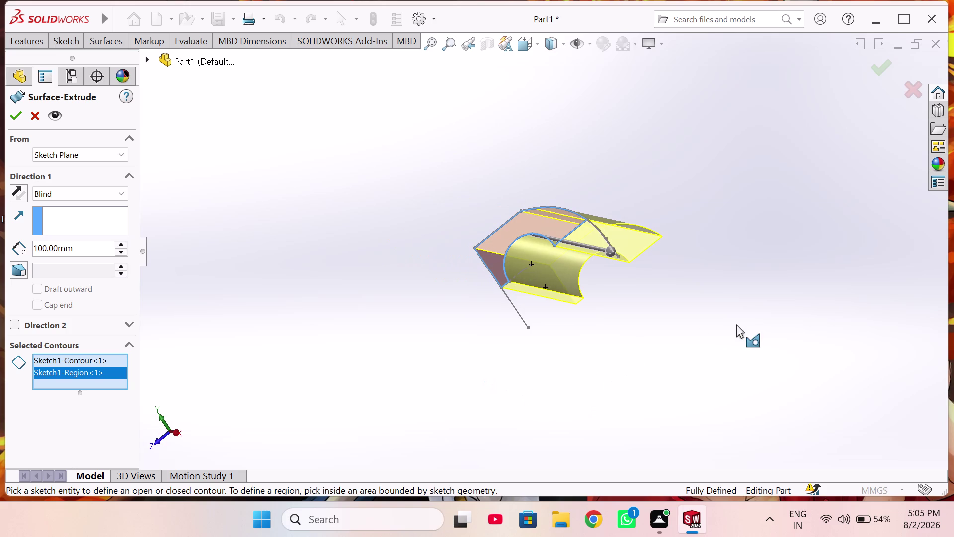
click(916, 91)
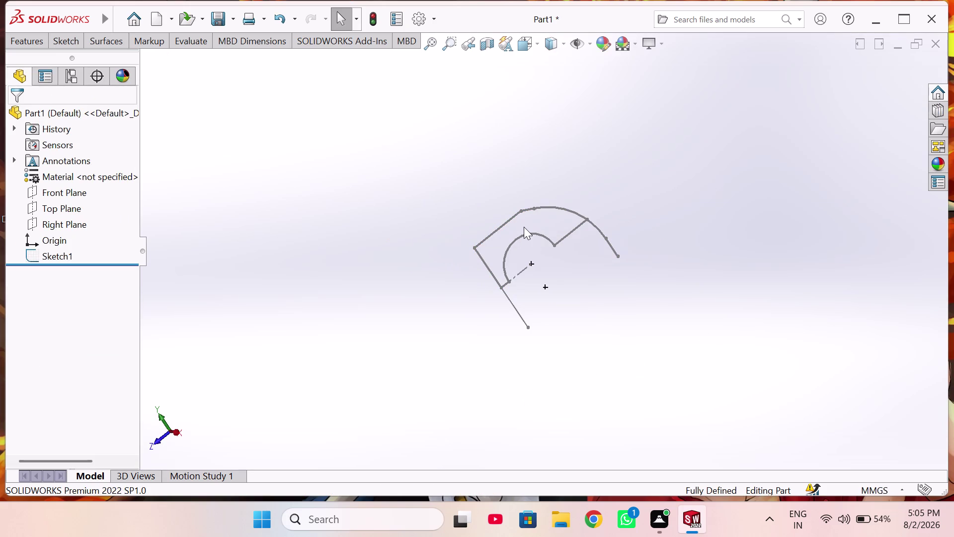
Delete Sketch1 from the FeatureManager tree and confirm the deletion.
click(302, 308)
click(64, 256)
right_click(65, 256)
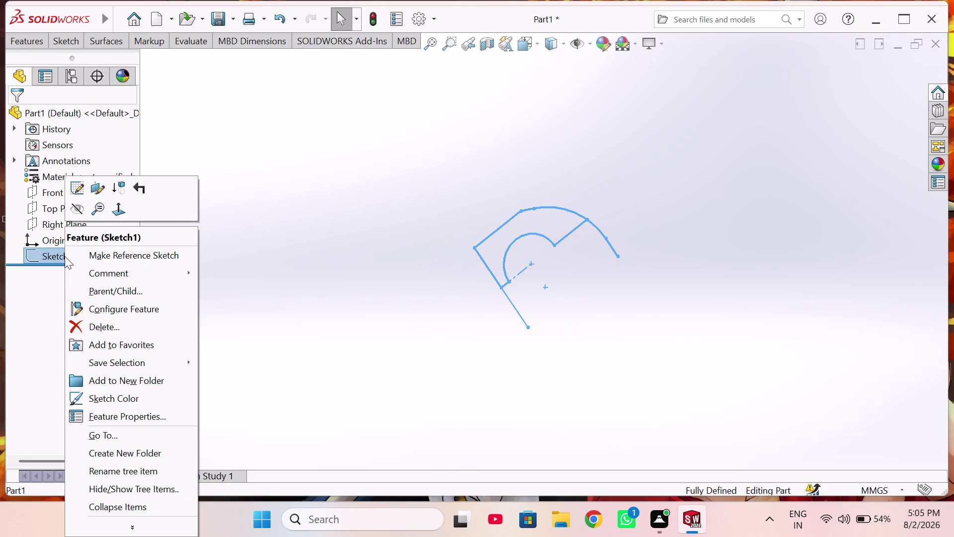
click(112, 331)
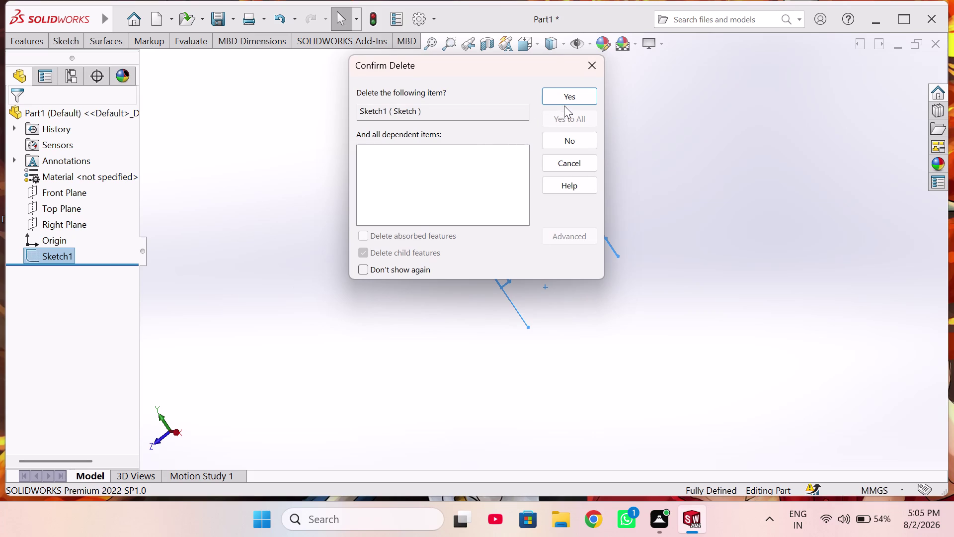
click(566, 100)
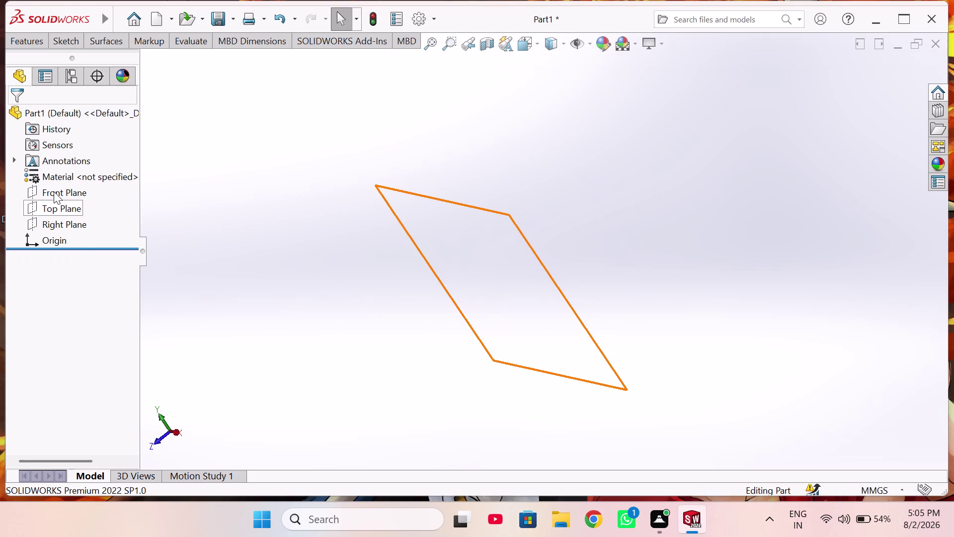
click(54, 191)
On the Front Plane, draw a base line from the origin, a right upright, and a short top line.
click(66, 174)
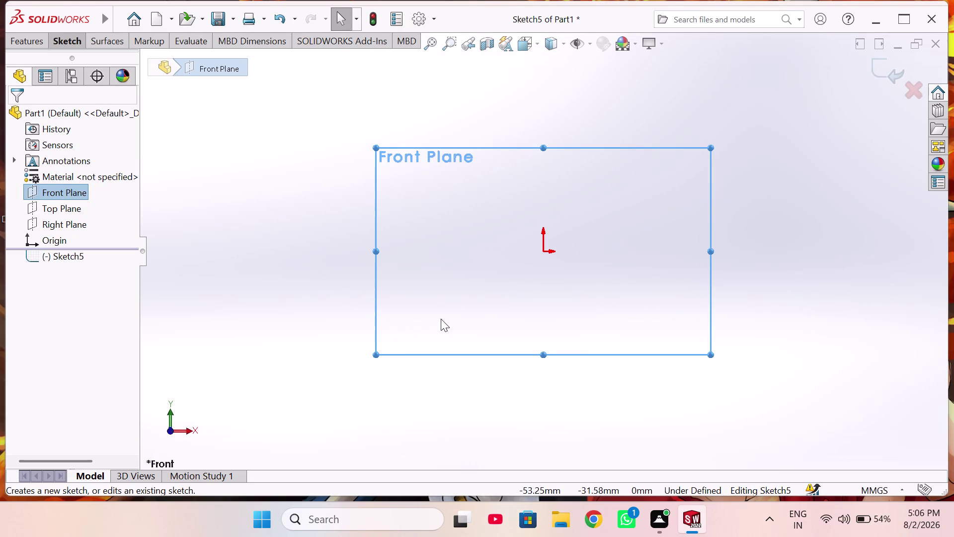
right_drag(469, 323, 289, 306)
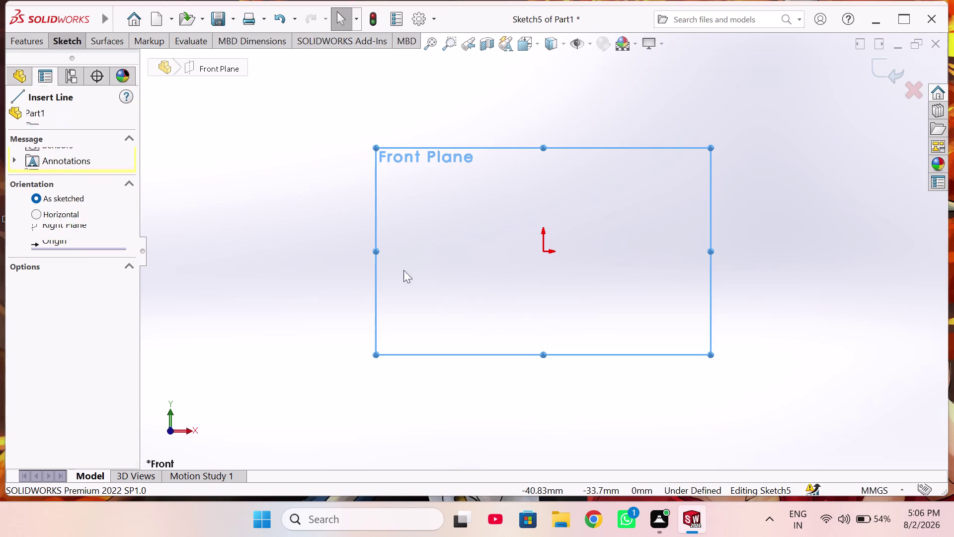
click(543, 250)
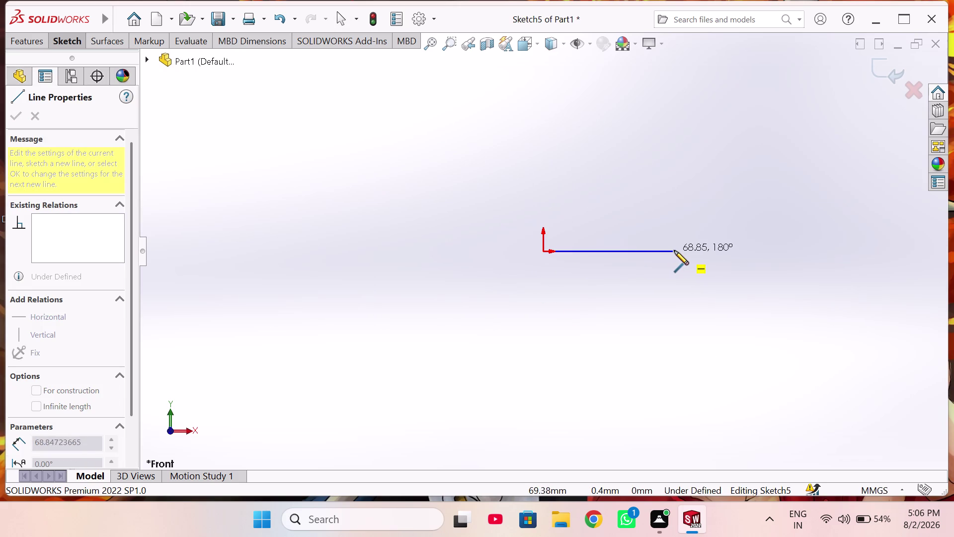
click(678, 250)
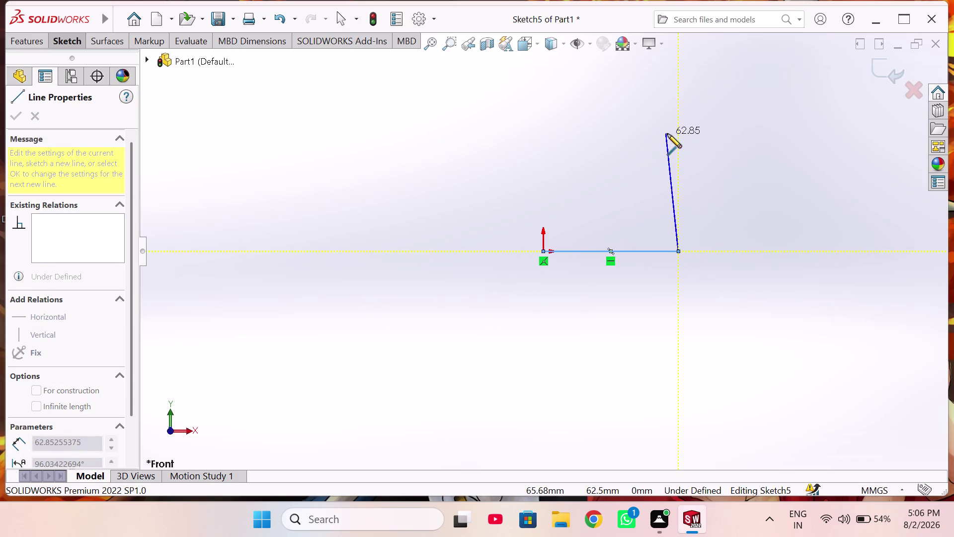
click(676, 157)
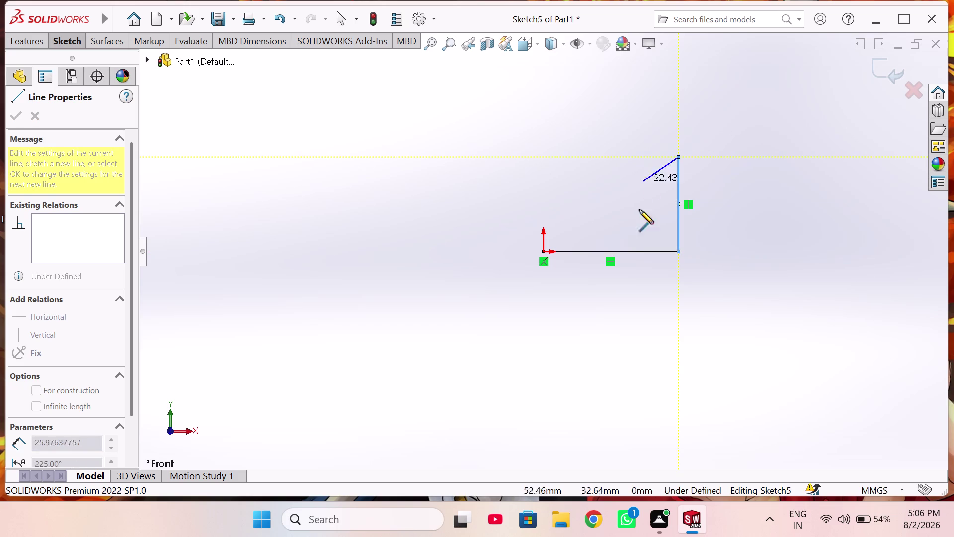
click(654, 155)
right_drag(653, 126, 652, 125)
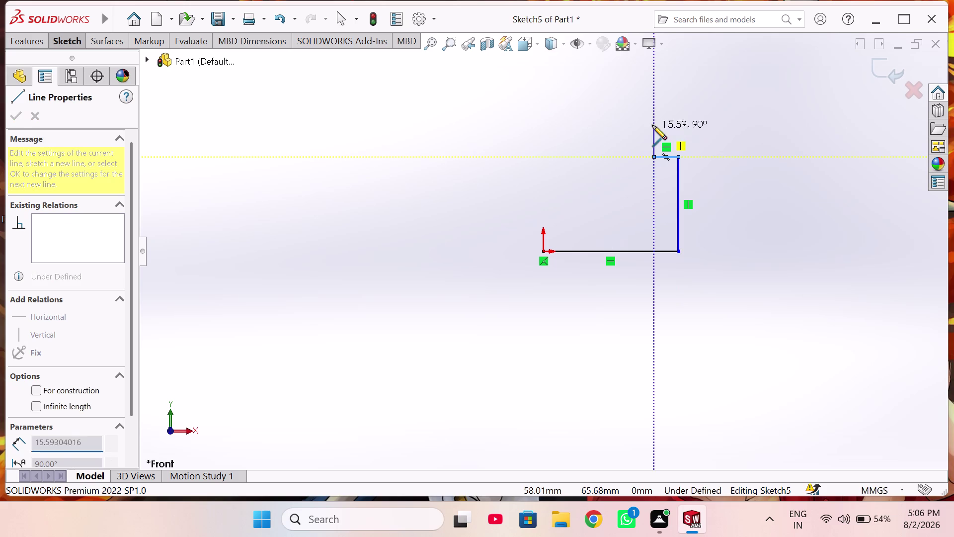
right_drag(653, 125, 625, 63)
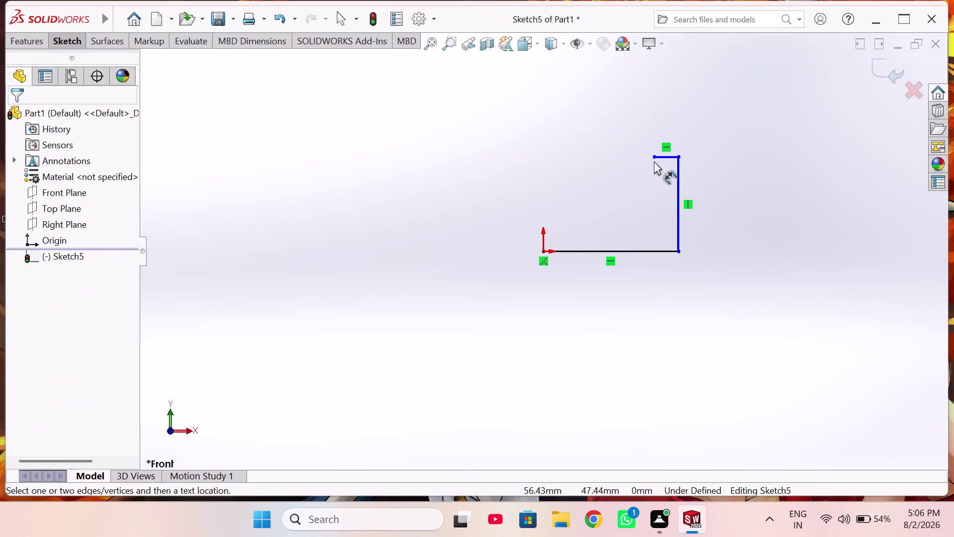
Dimension the short top line to 10 mm.
click(660, 156)
click(662, 118)
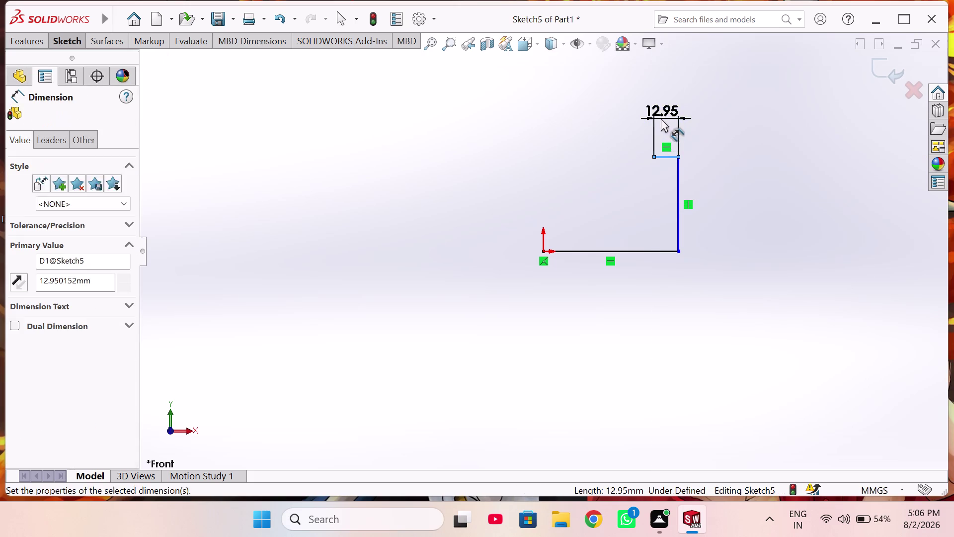
key(1)
key(0)
key(Return)
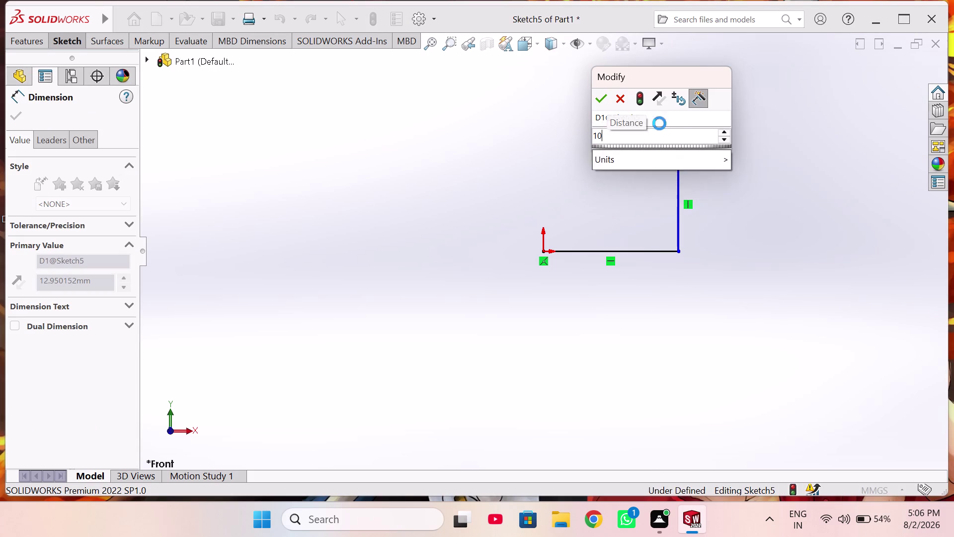
Draw a vertical line up from the origin for the left upright.
right_drag(553, 308, 519, 279)
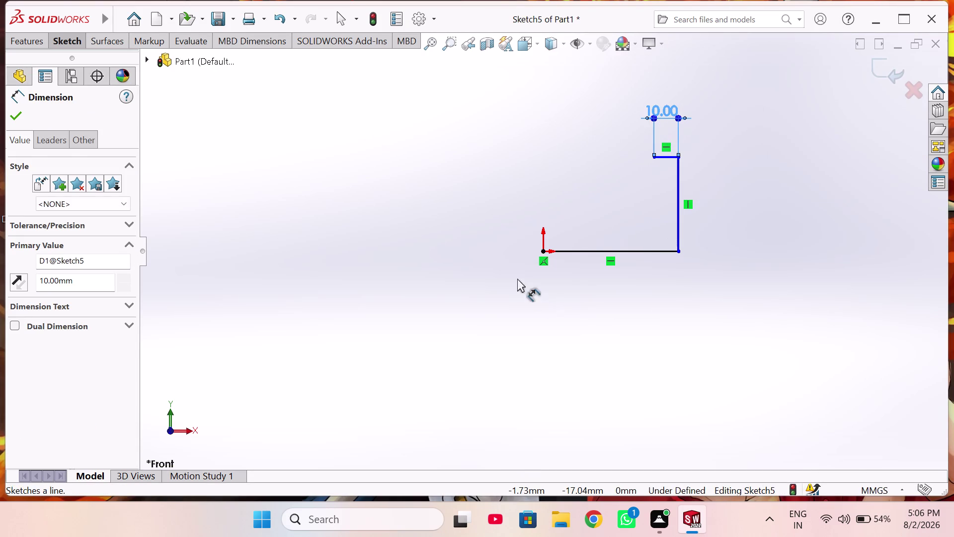
right_drag(519, 280, 470, 294)
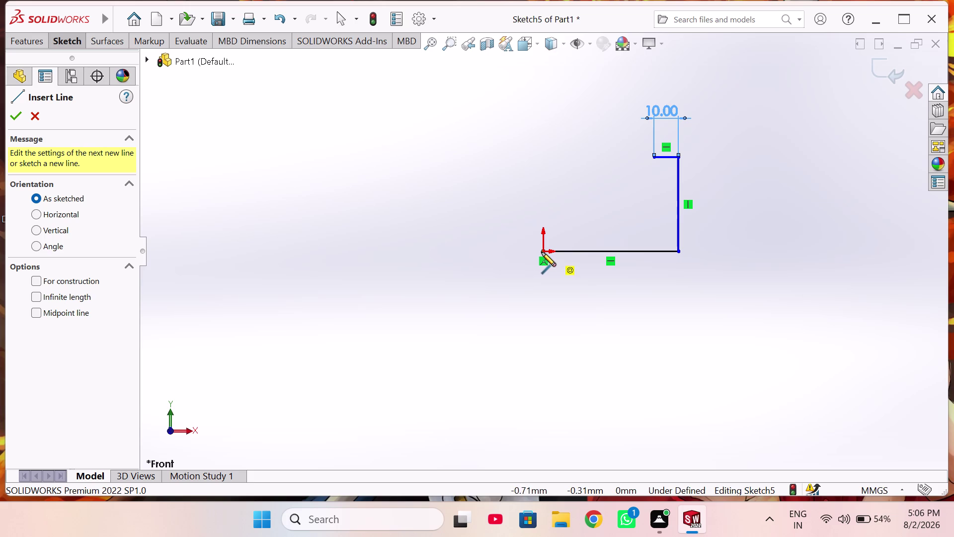
click(541, 252)
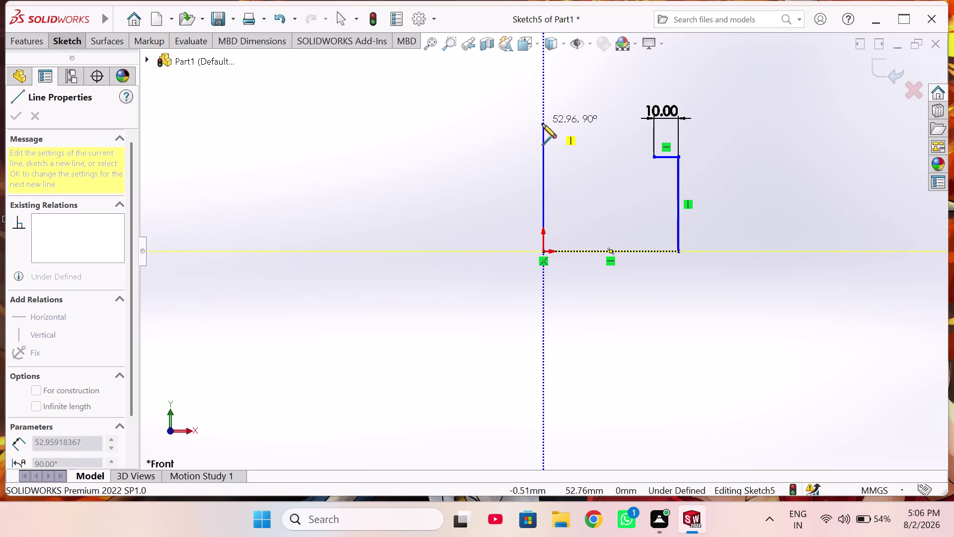
click(542, 128)
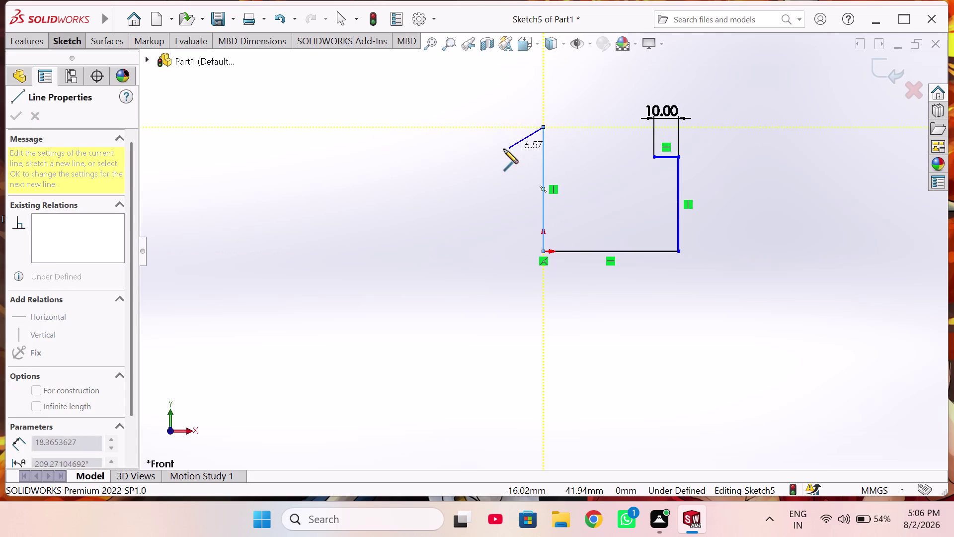
right_click(504, 149)
click(512, 158)
Dimension both the left and right uprights to 50 mm.
right_drag(414, 245, 362, 126)
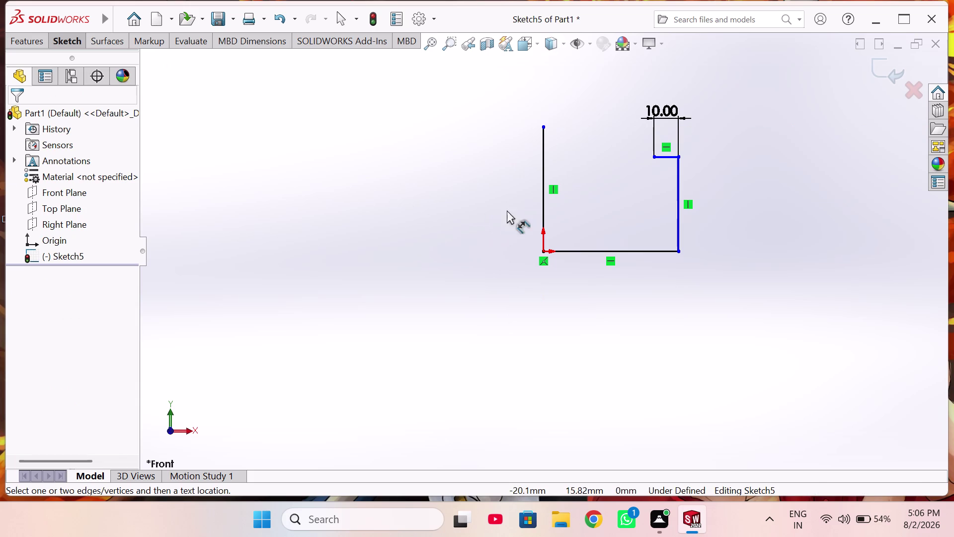
click(542, 195)
click(462, 198)
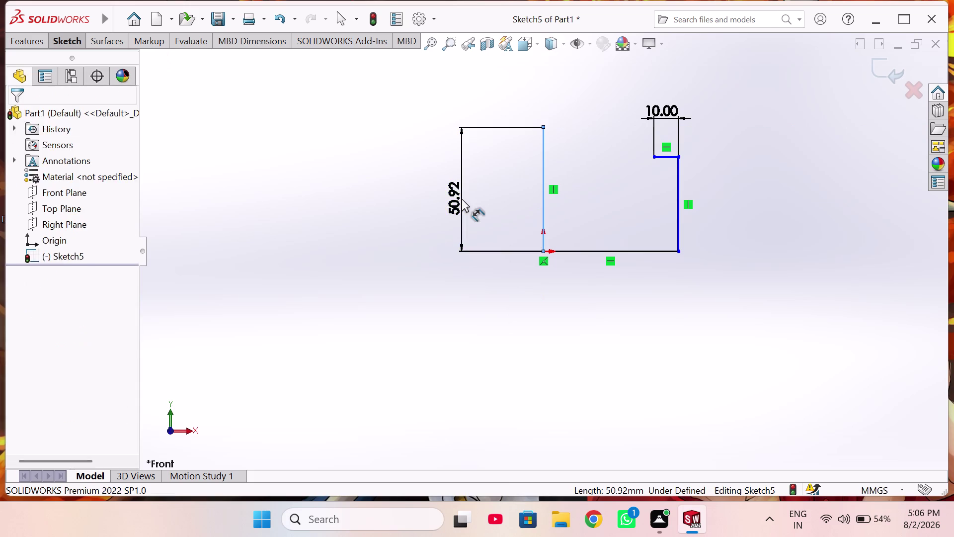
text(50)
key(Return)
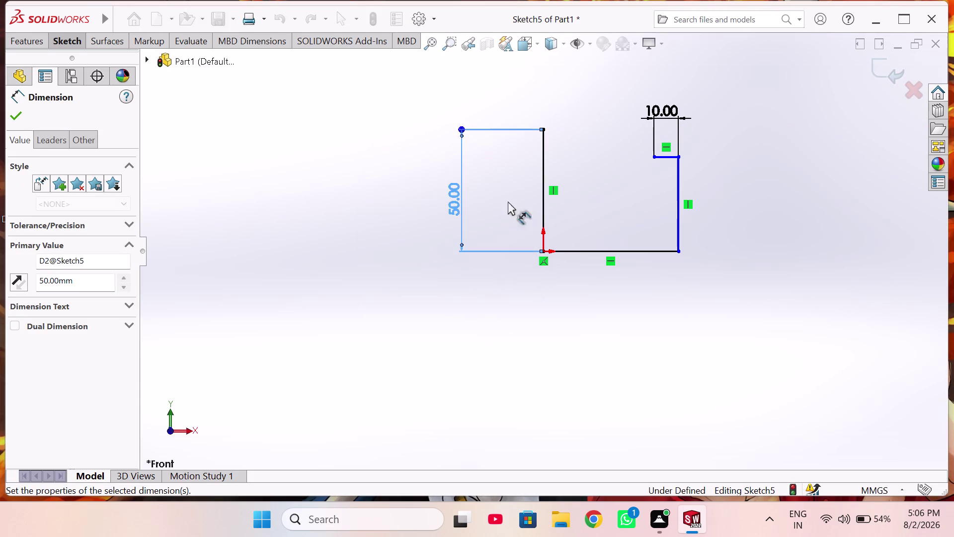
click(678, 209)
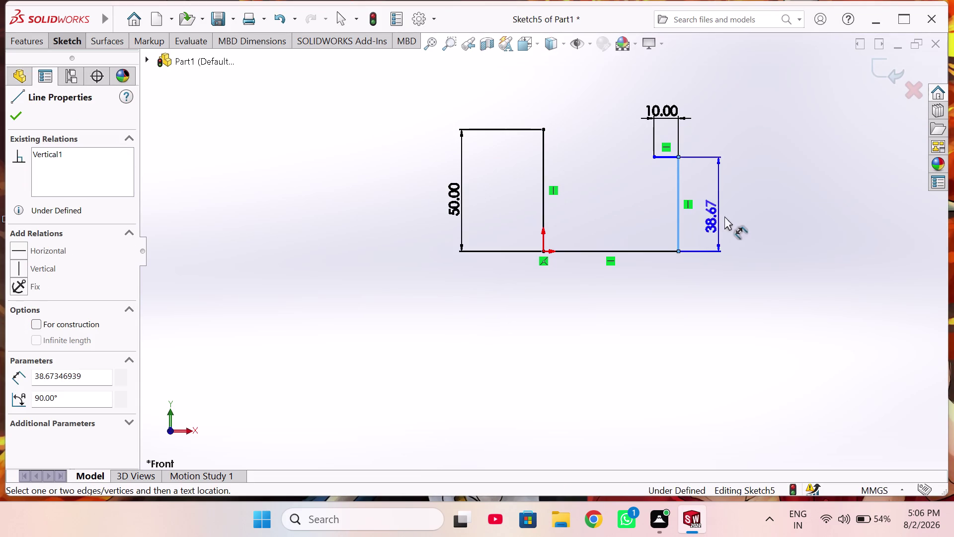
click(740, 200)
key(5)
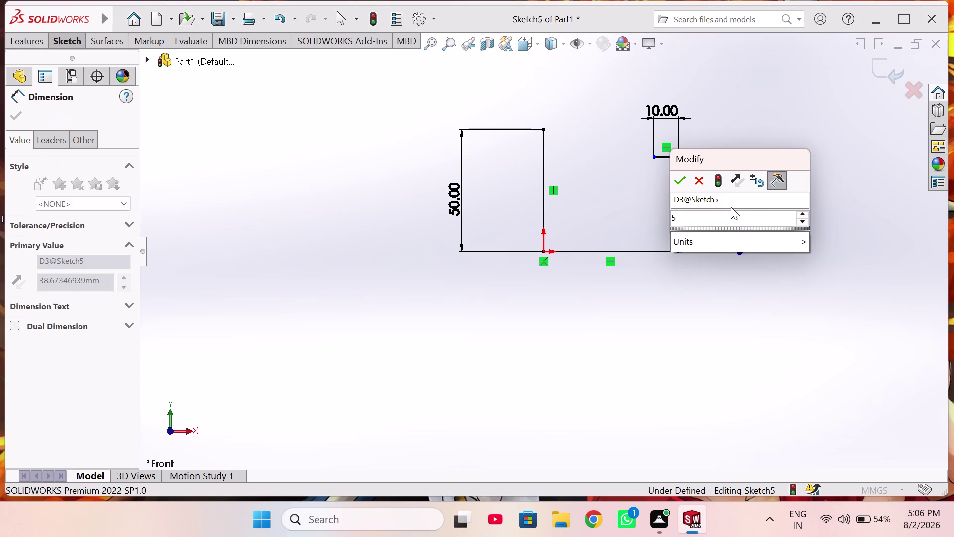
key(0)
key(Return)
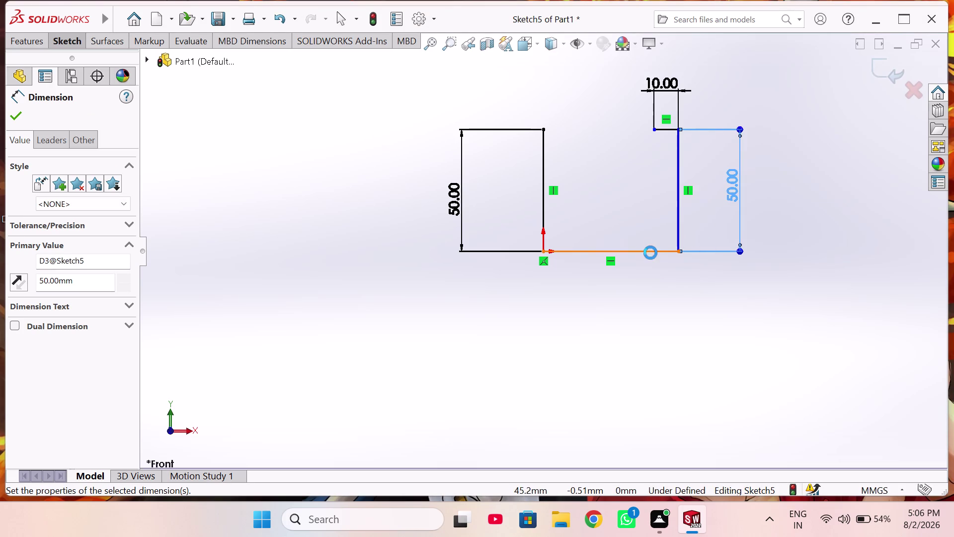
Dimension the base line to 70 mm, fully defining Sketch5.
click(650, 253)
click(611, 336)
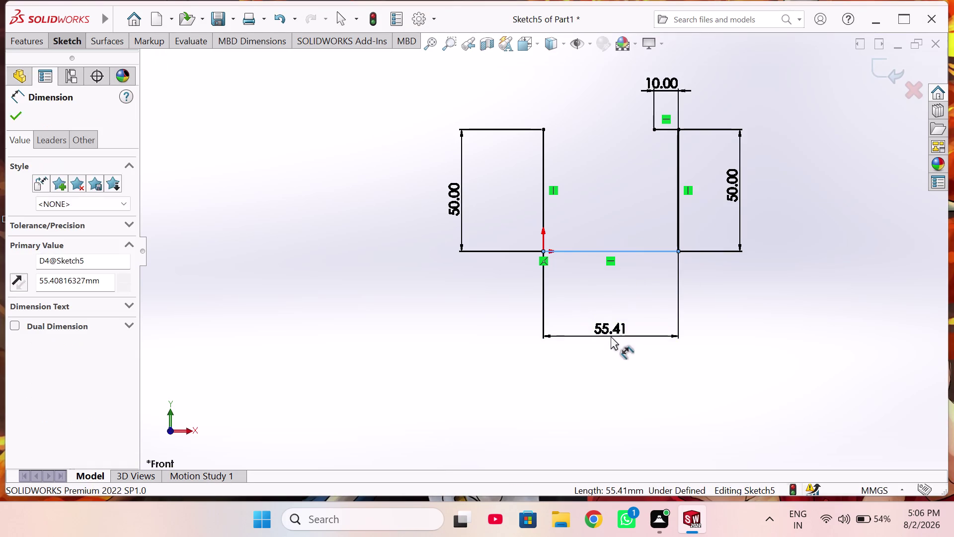
text(70)
key(Return)
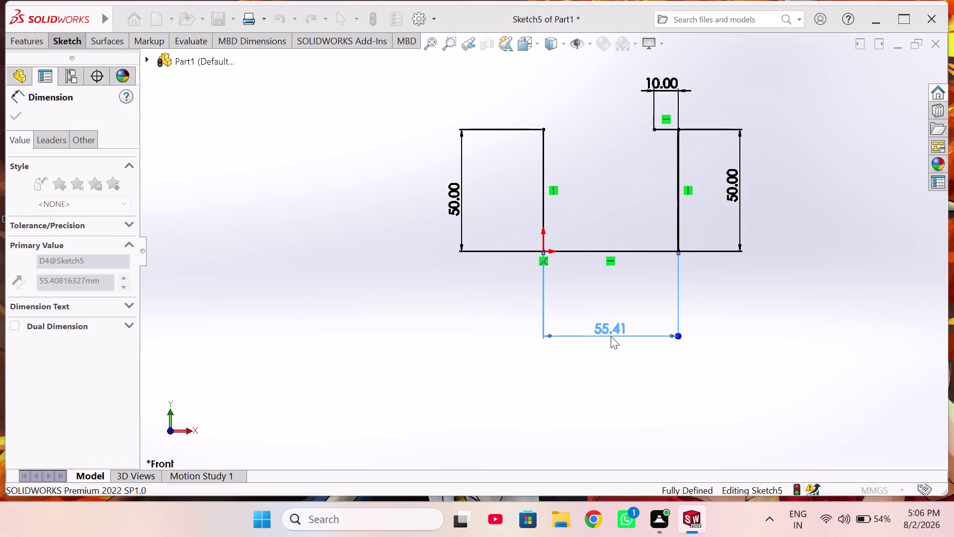
right_drag(589, 140, 586, 127)
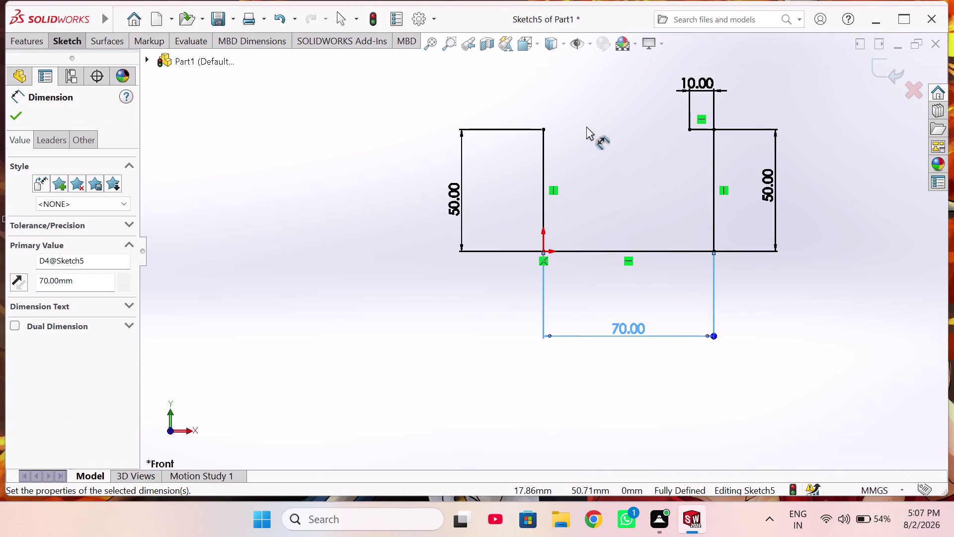
right_drag(586, 126, 601, 143)
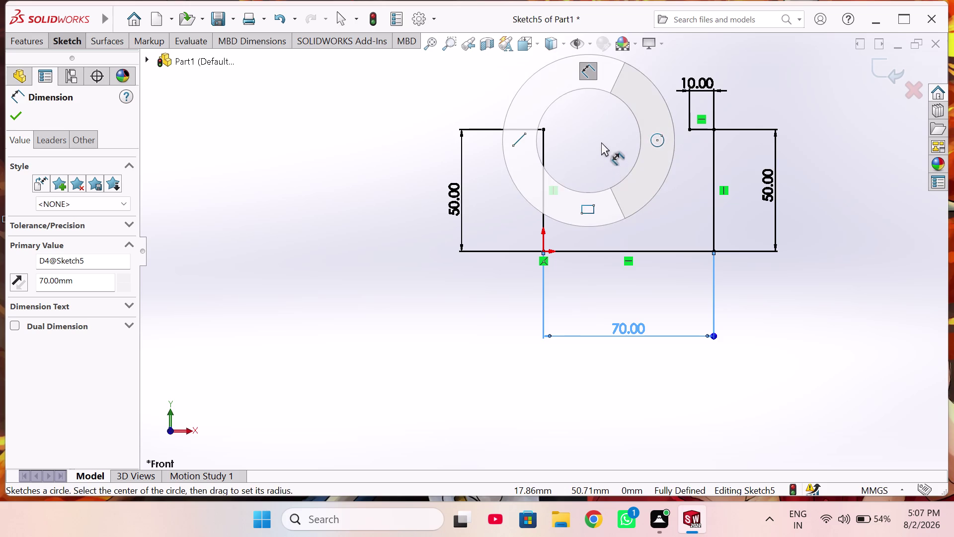
right_drag(602, 143, 602, 142)
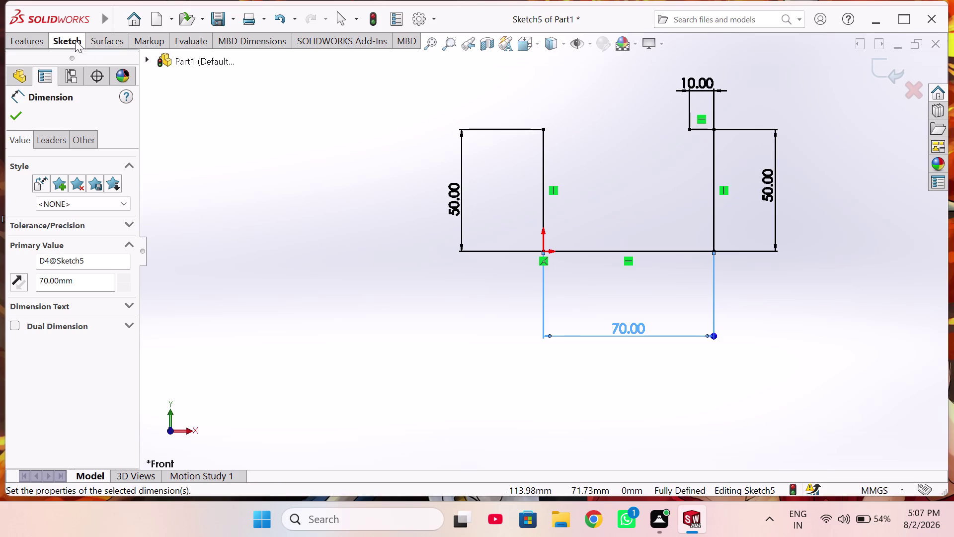
Draw a centre-point half-circle arc at the top, discarding an oversized first attempt.
click(73, 39)
click(120, 76)
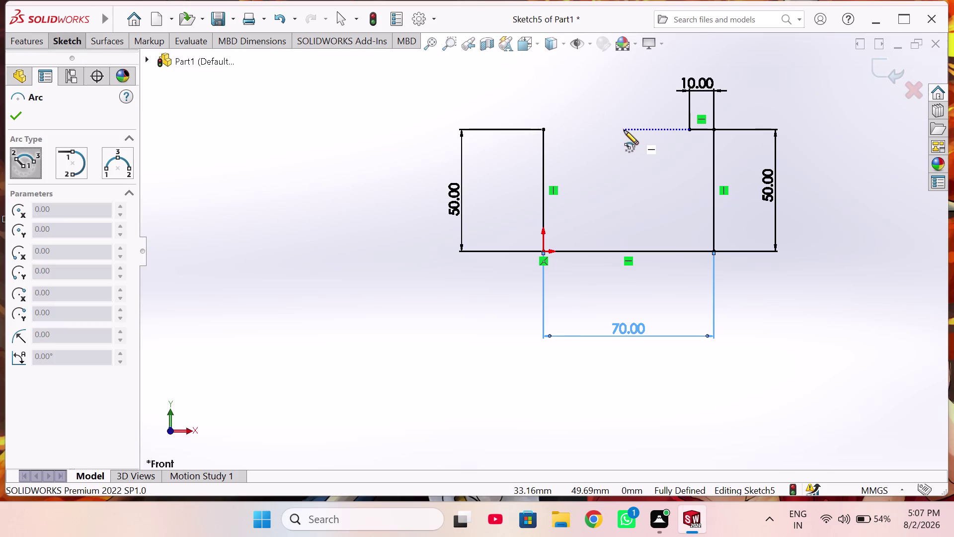
click(624, 130)
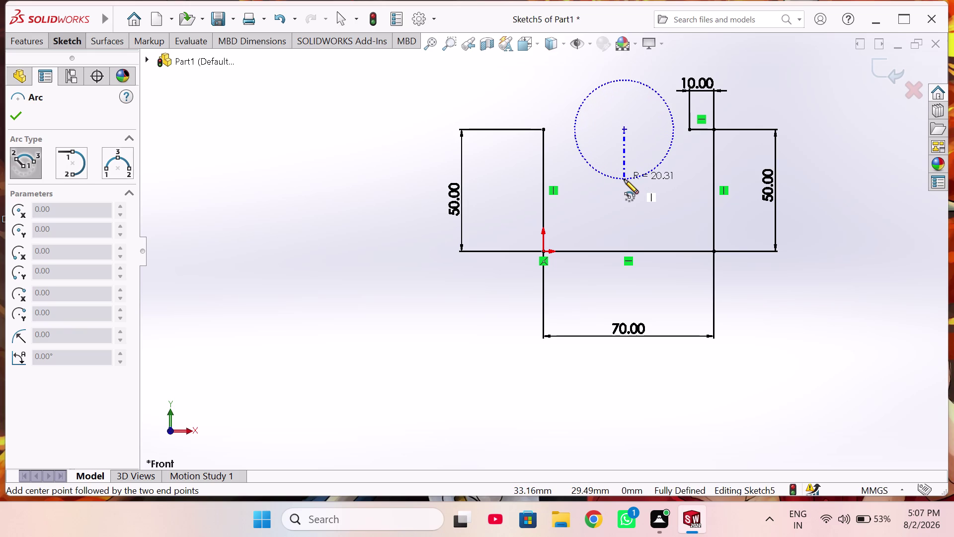
click(624, 180)
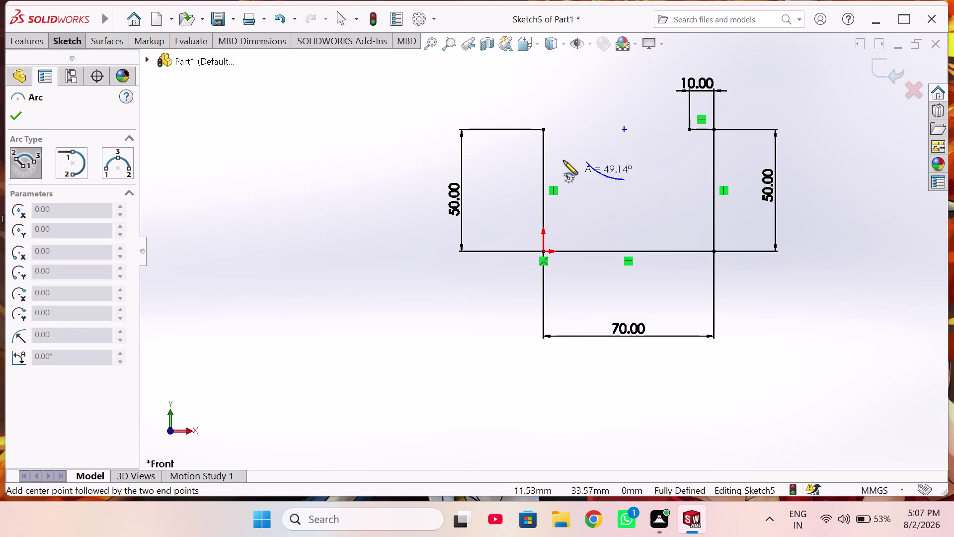
key(Escape)
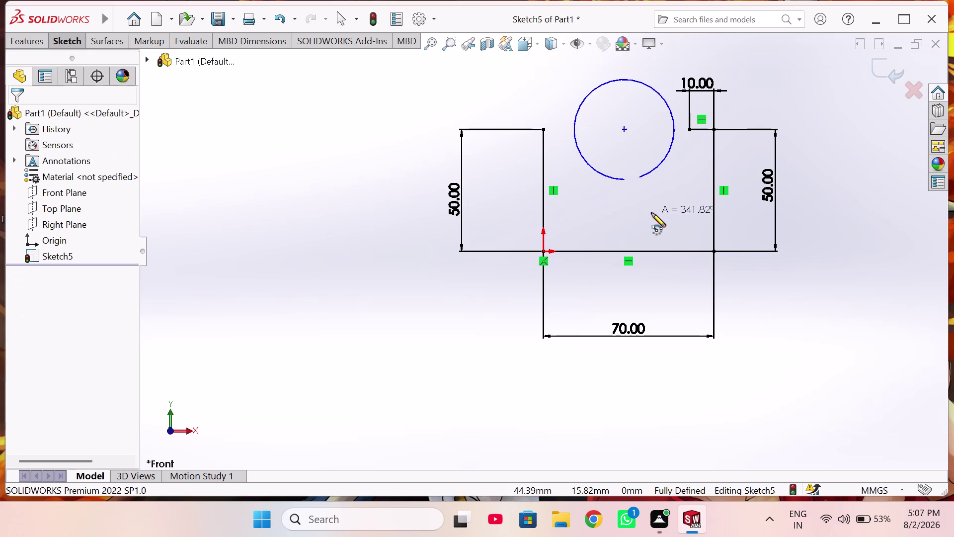
click(70, 39)
click(122, 79)
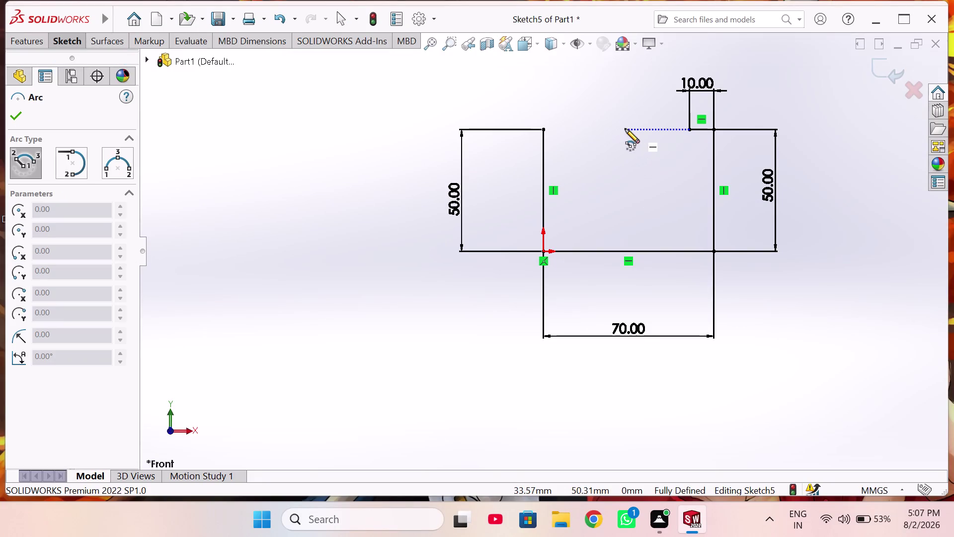
click(625, 128)
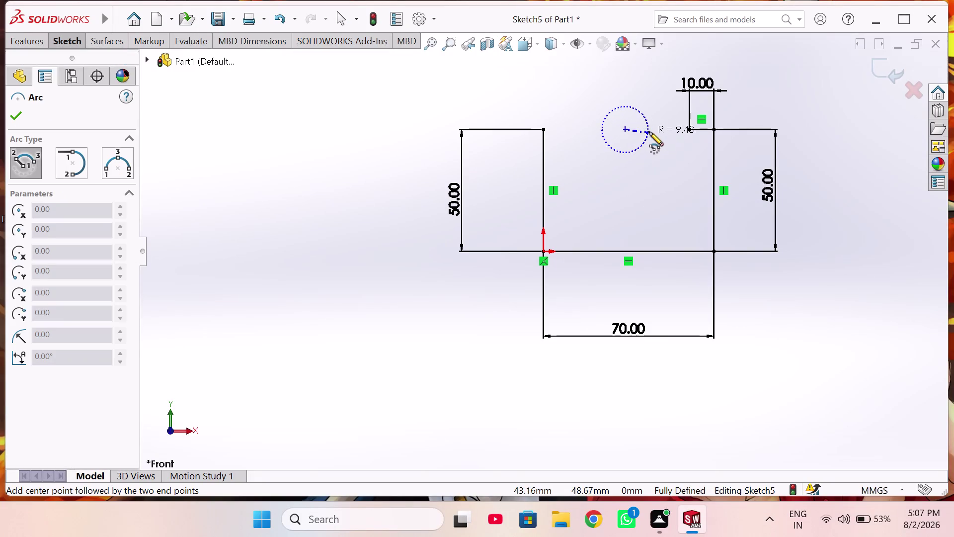
click(650, 130)
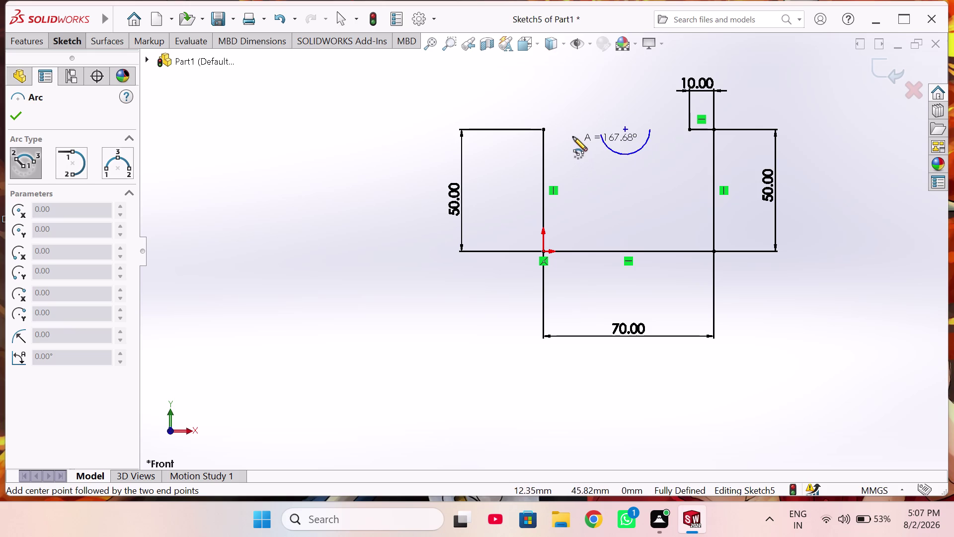
click(572, 130)
Dimension the arc's radius to 25 mm.
right_drag(647, 176, 662, 99)
click(634, 150)
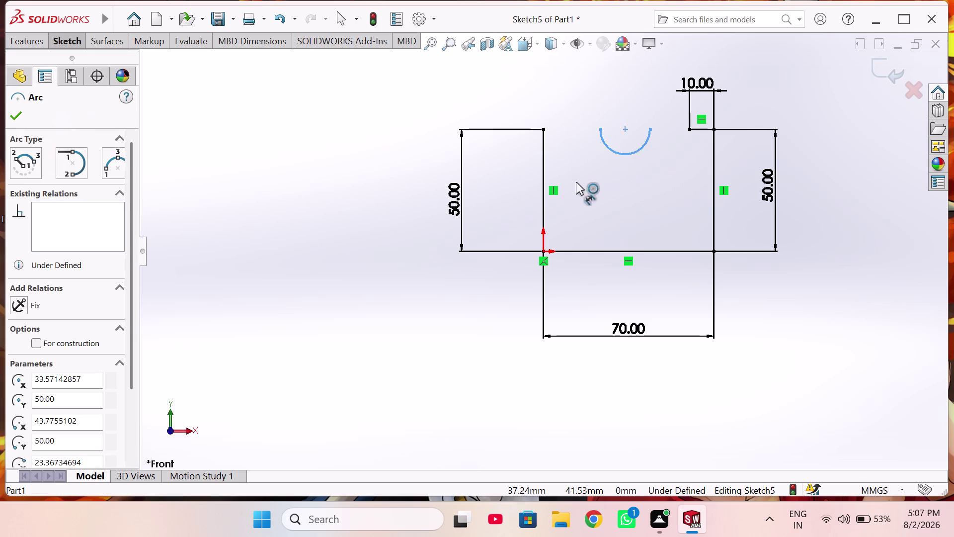
click(515, 186)
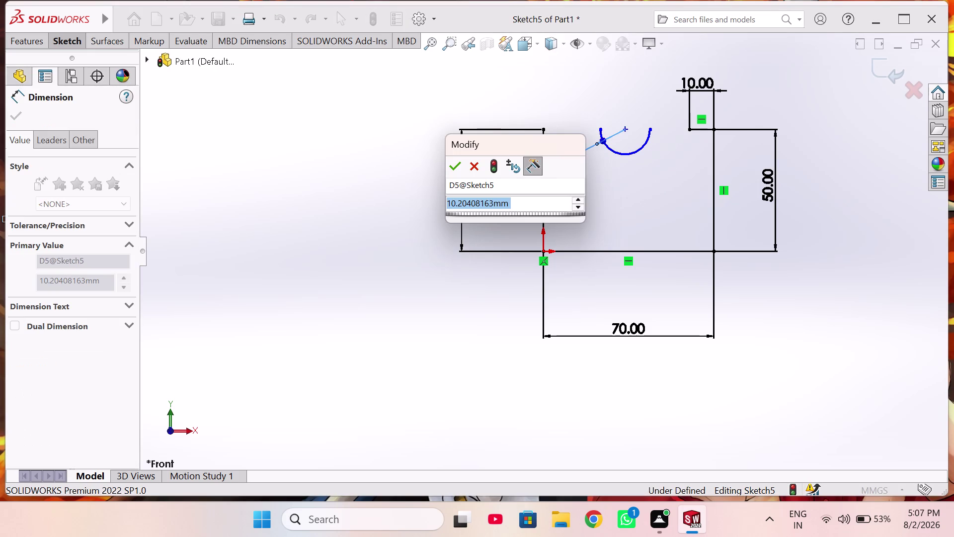
text(25)
key(Return)
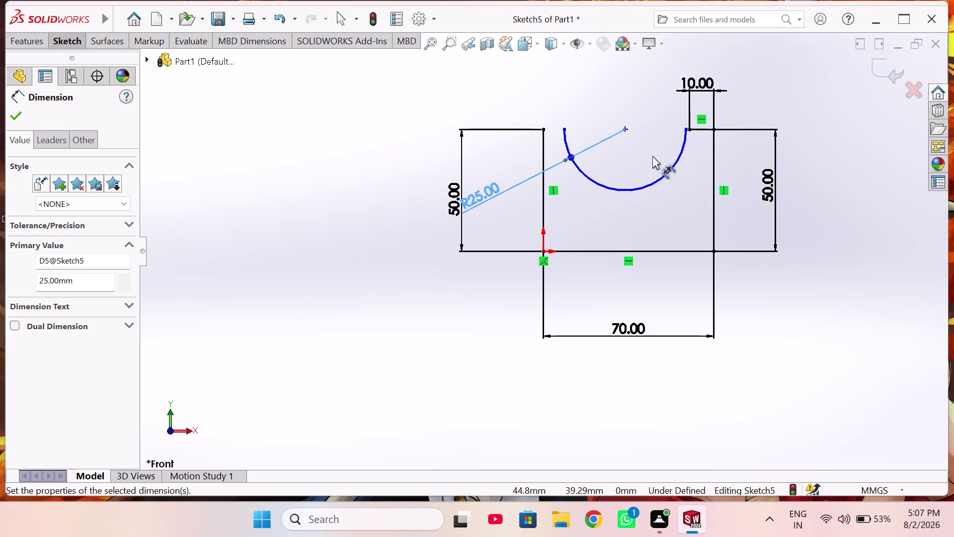
scroll(down, 3)
scroll(down, 3)
Make the arc's right endpoint coincident with the short top line's end.
right_click(675, 181)
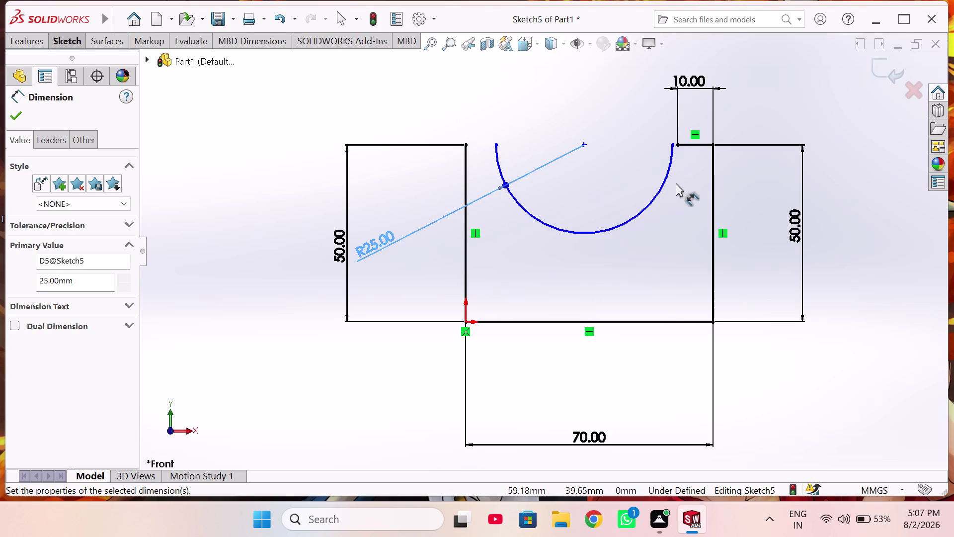
click(695, 223)
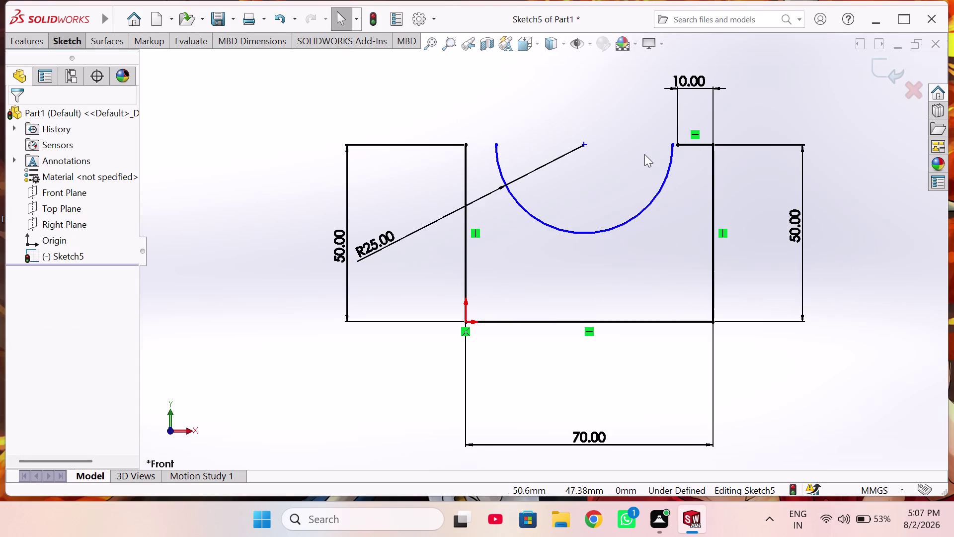
scroll(down, 3)
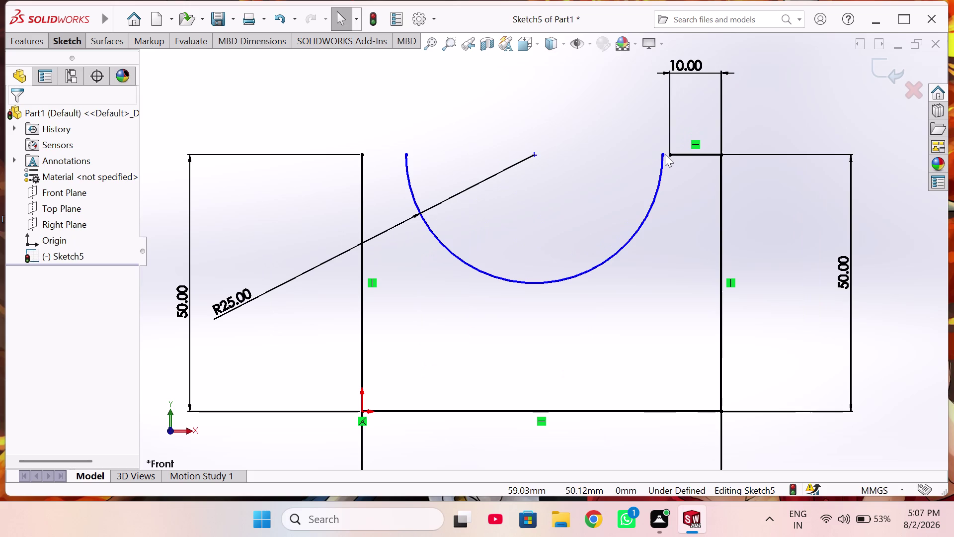
click(662, 156)
click(668, 155)
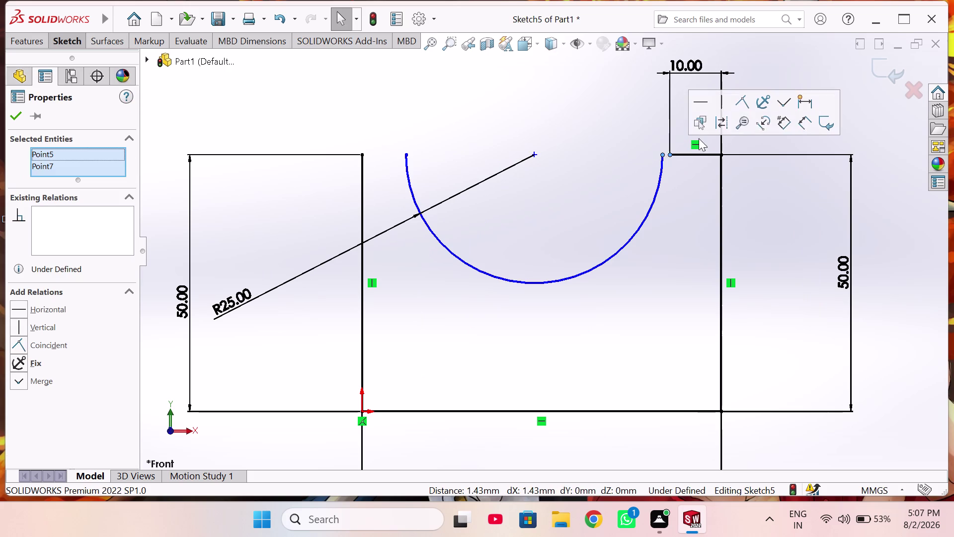
click(737, 106)
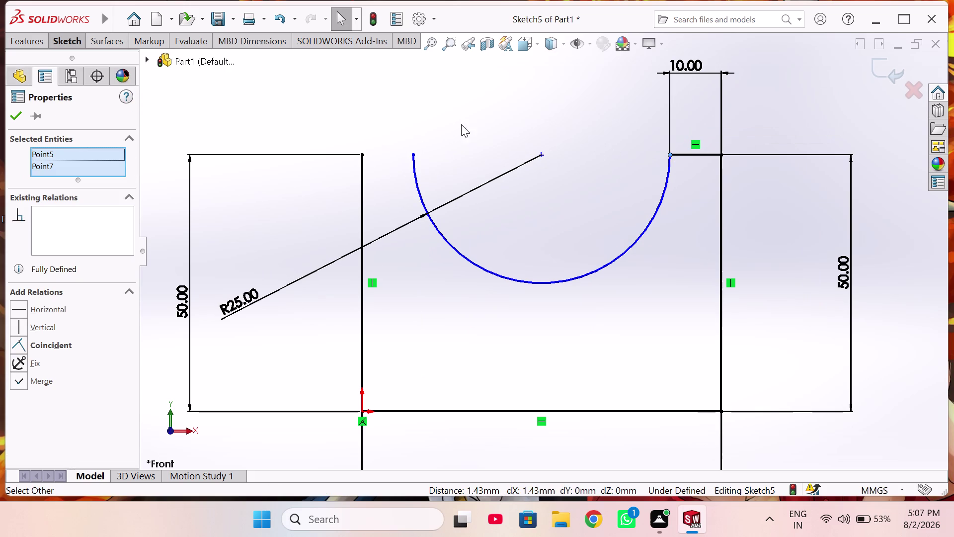
right_drag(471, 123, 352, 121)
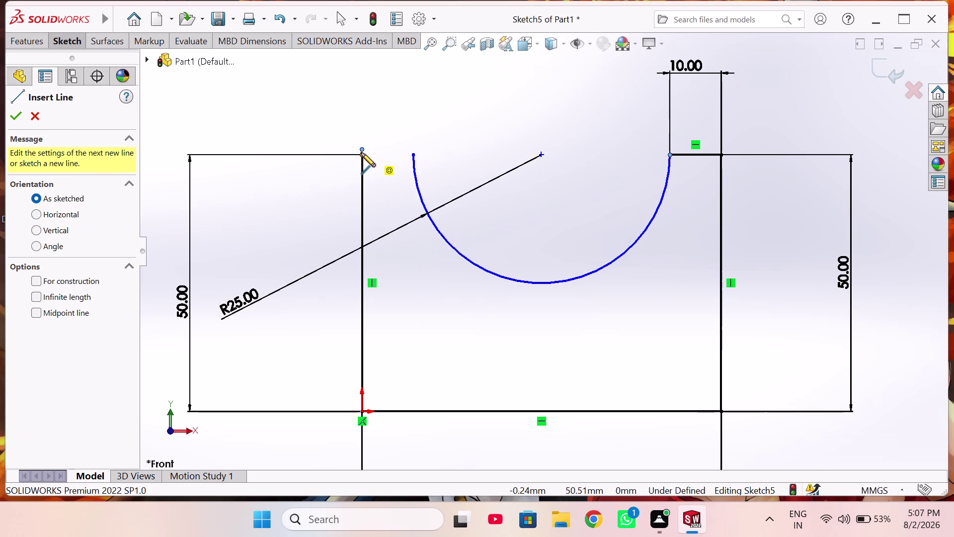
Draw a short line joining the left upright's top to the arc's left endpoint.
click(363, 154)
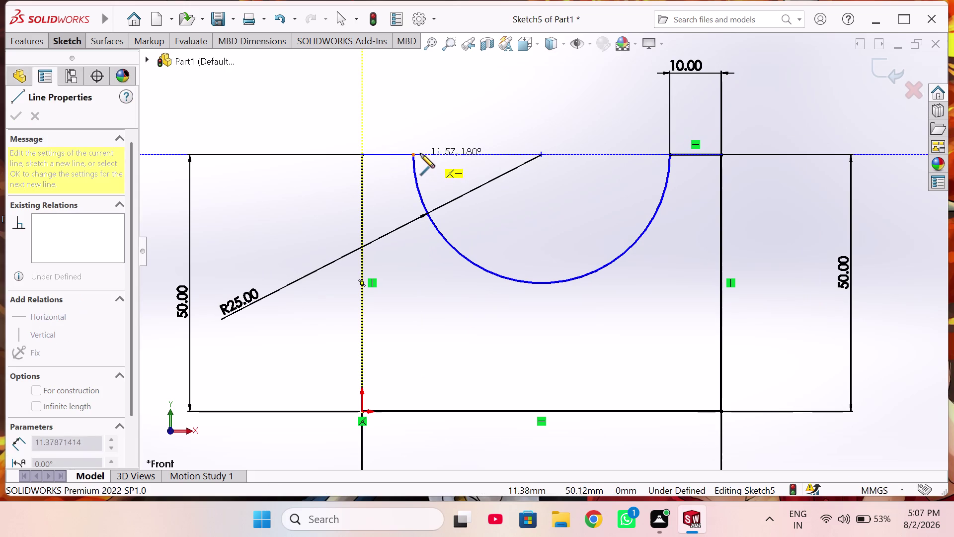
click(414, 155)
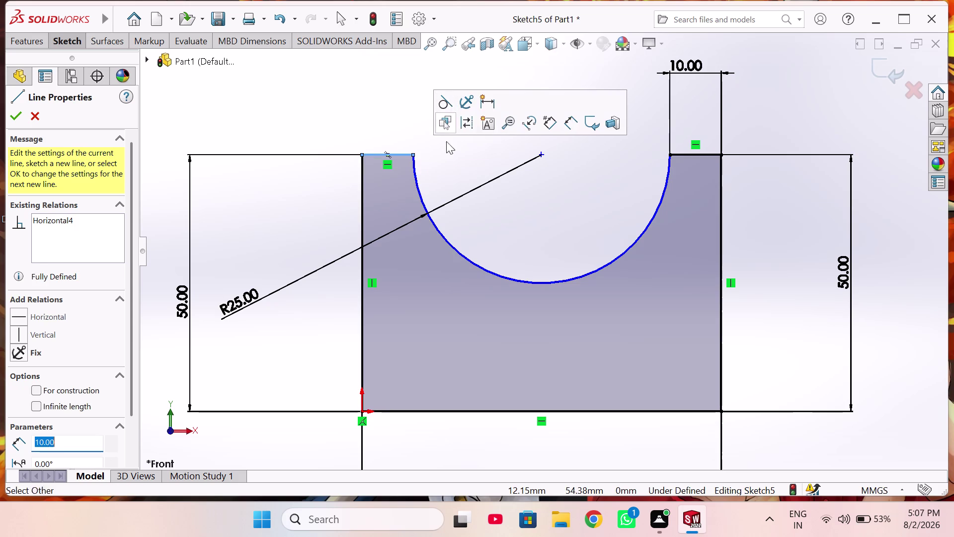
right_click(368, 131)
click(418, 136)
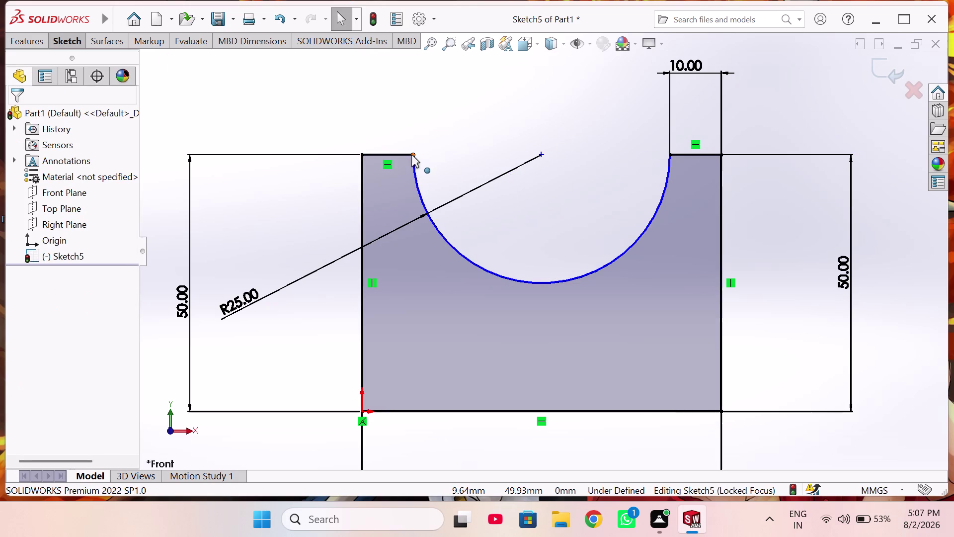
Make the arc's two endpoints horizontal, then delete that conflicting Horizontal relation.
click(412, 153)
click(671, 154)
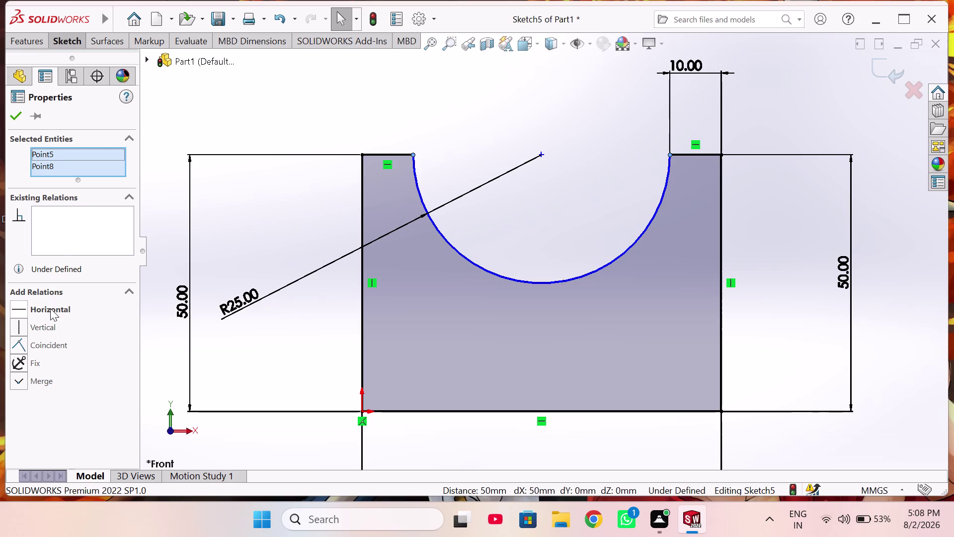
click(50, 309)
right_click(91, 215)
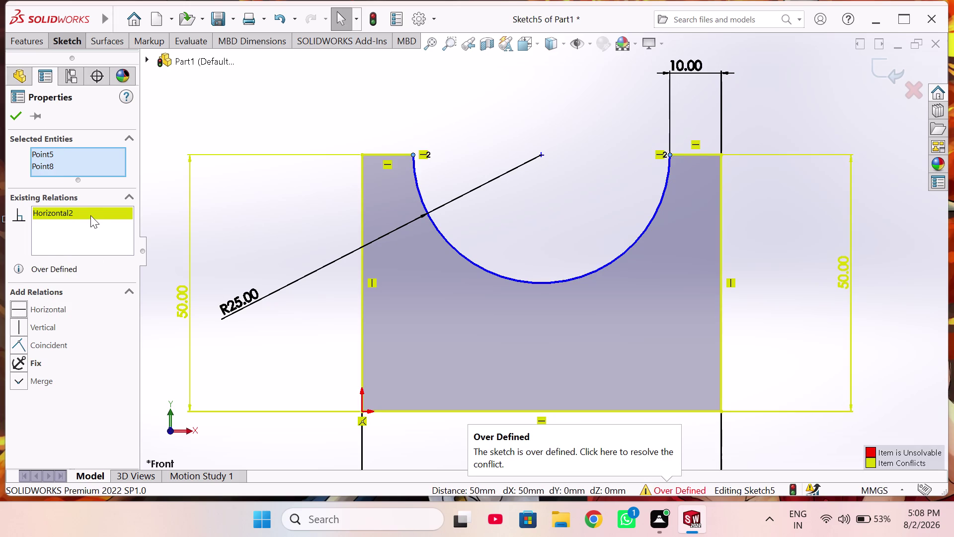
click(119, 242)
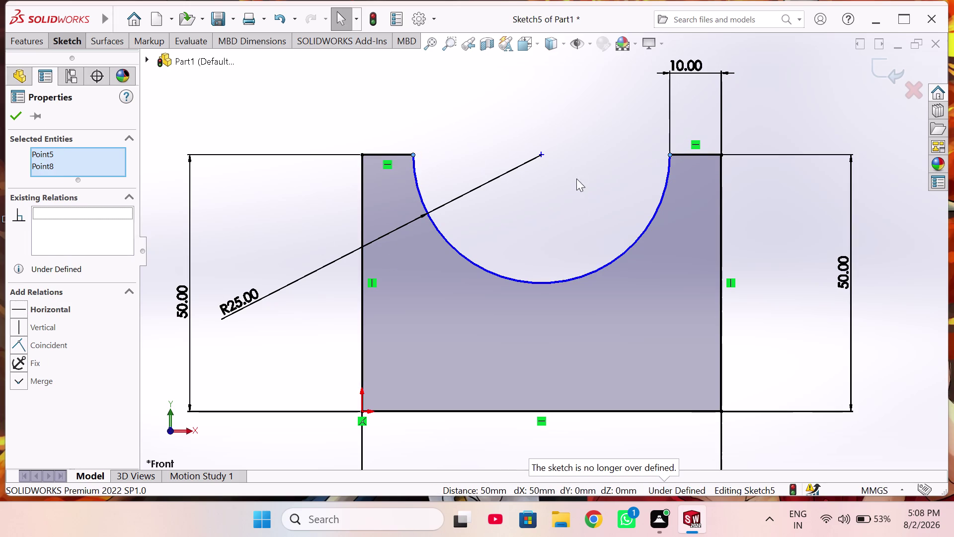
Move the R25 radius label below the arc centre and check the arc's properties.
drag(237, 298, 431, 331)
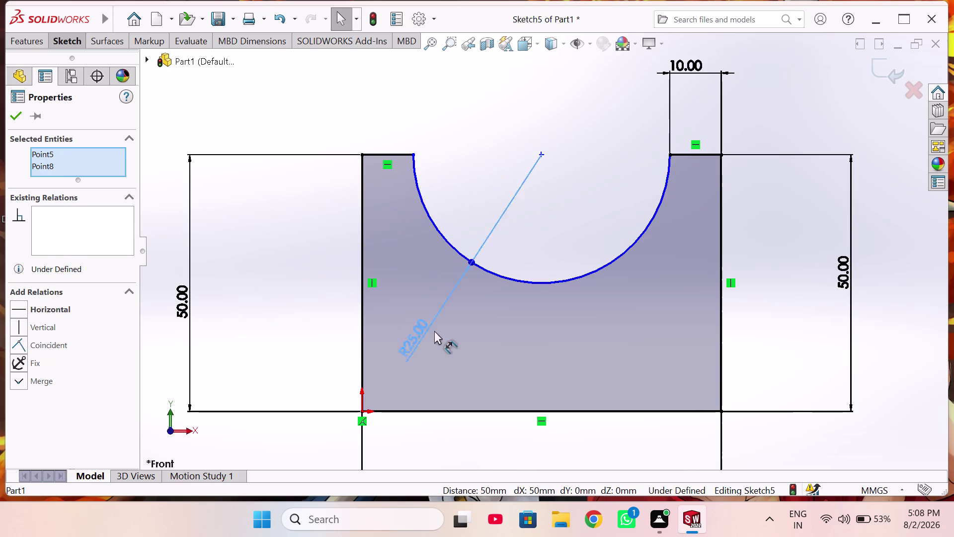
drag(431, 331, 471, 324)
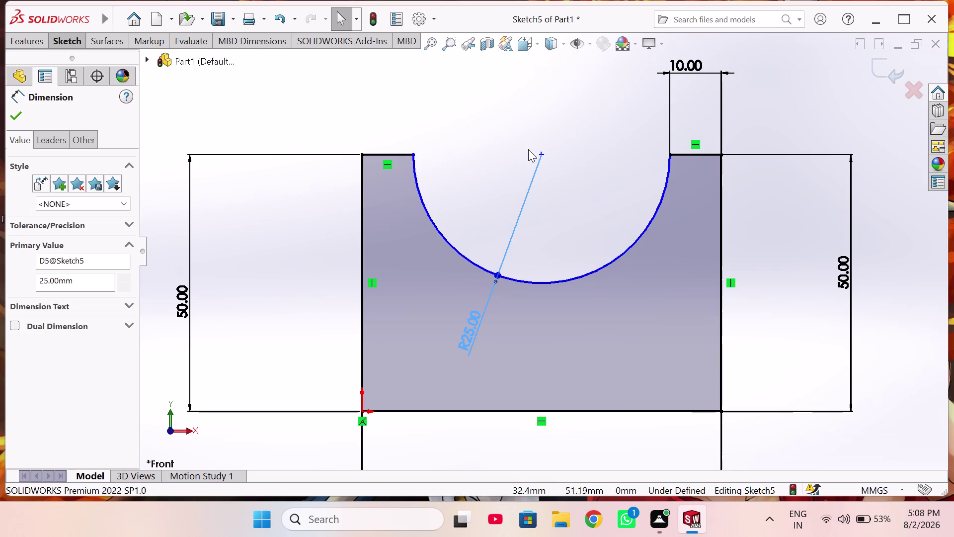
scroll(up, 3)
right_drag(591, 201, 570, 66)
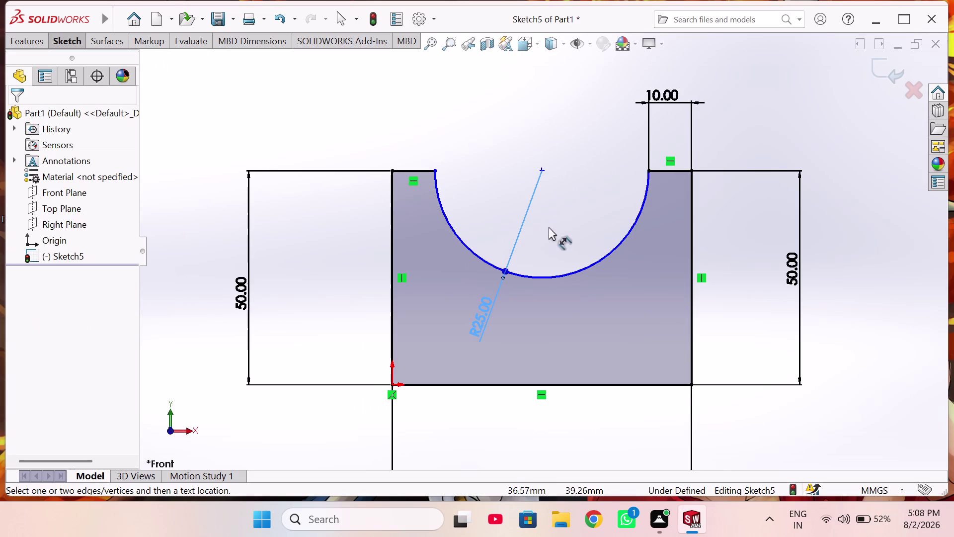
click(543, 278)
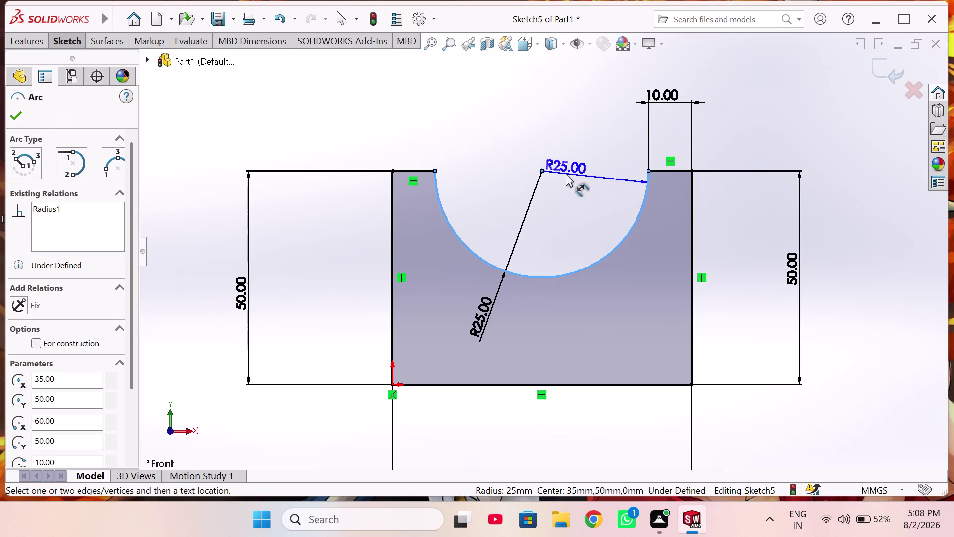
click(585, 171)
click(515, 177)
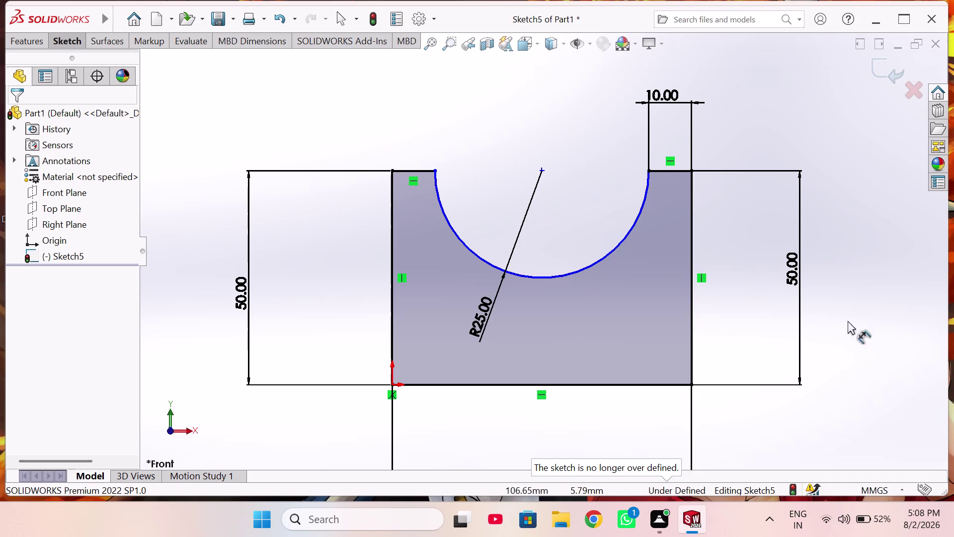
Open Fully Define Sketch from the Display/Delete Relations menu.
click(69, 37)
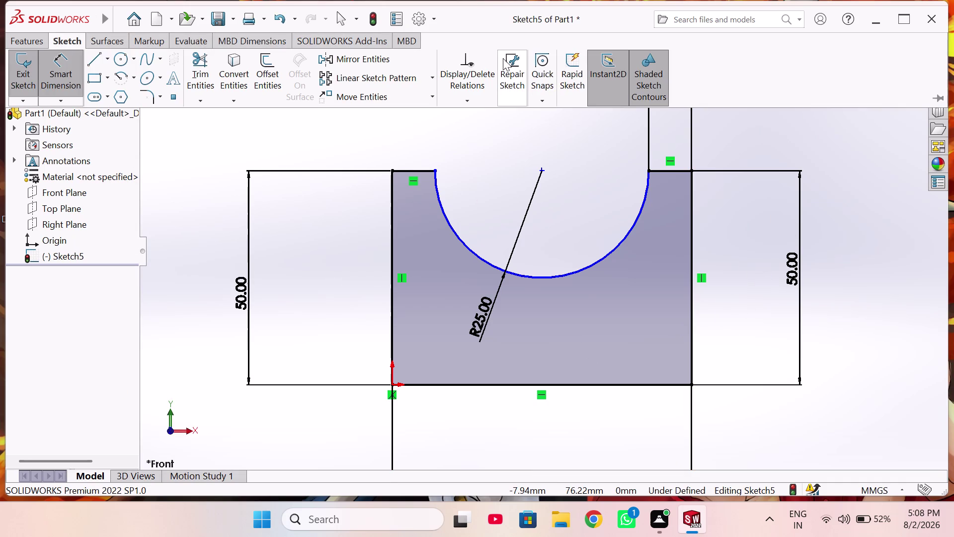
click(477, 100)
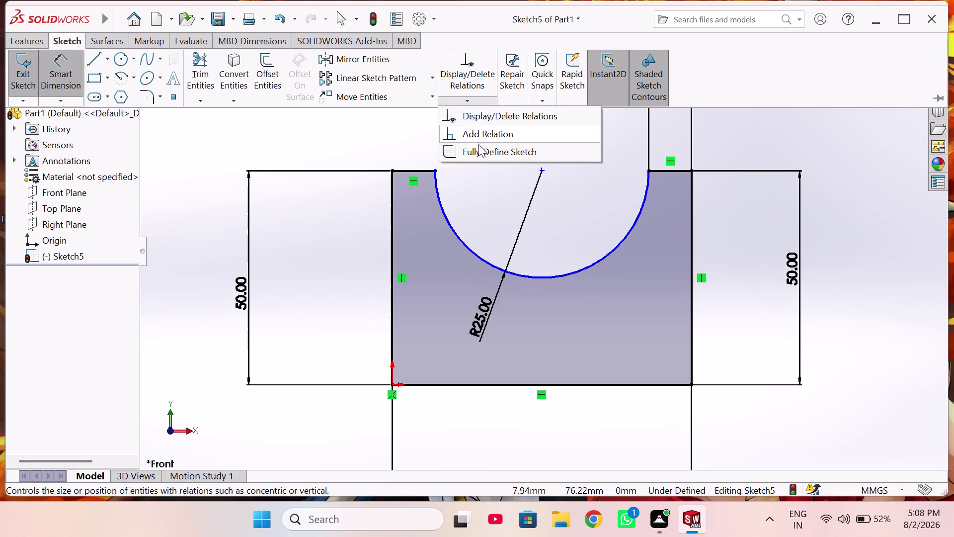
click(479, 151)
Run Fully Define Sketch and open SketchXpert for the resulting over-definition.
click(446, 215)
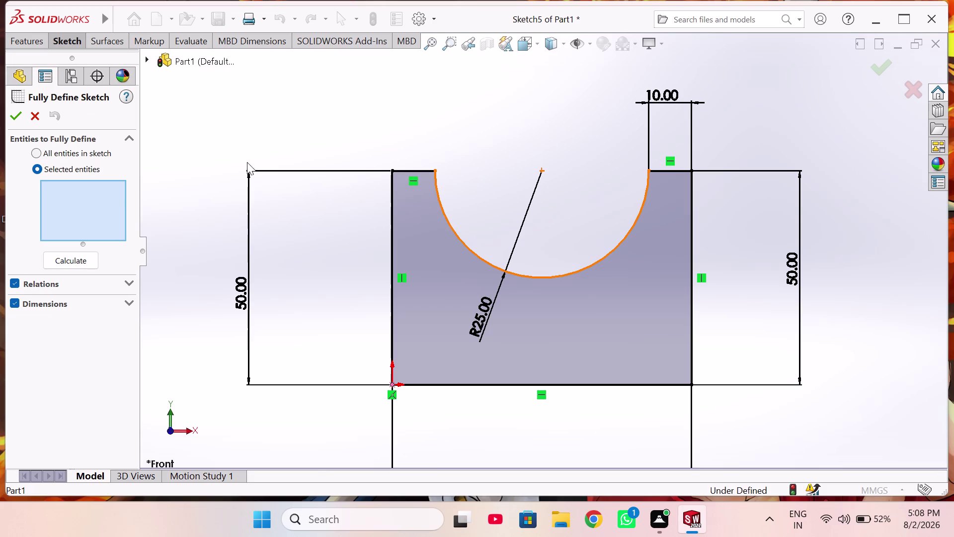
click(8, 113)
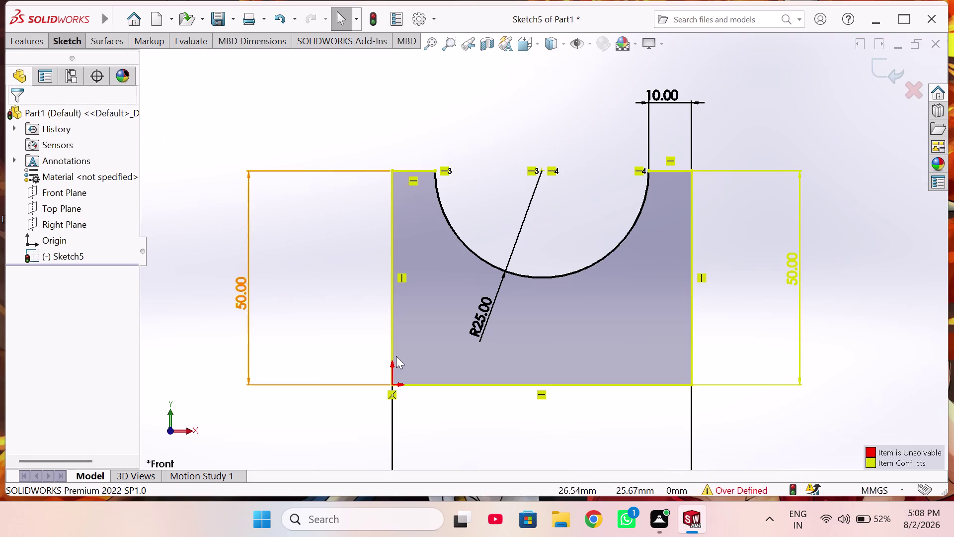
click(748, 489)
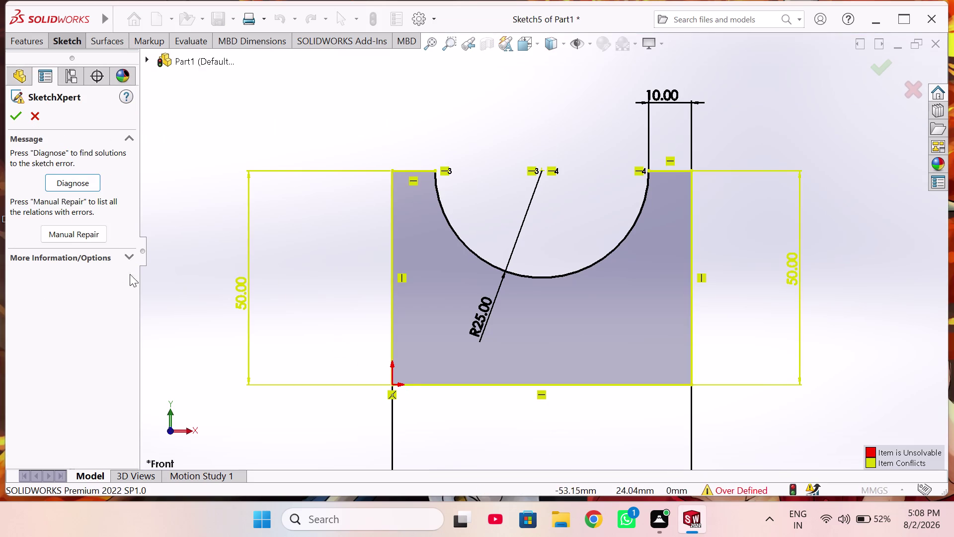
Using Manual Repair, delete the Horizontal4 relation and accept the repaired sketch.
click(67, 234)
click(71, 288)
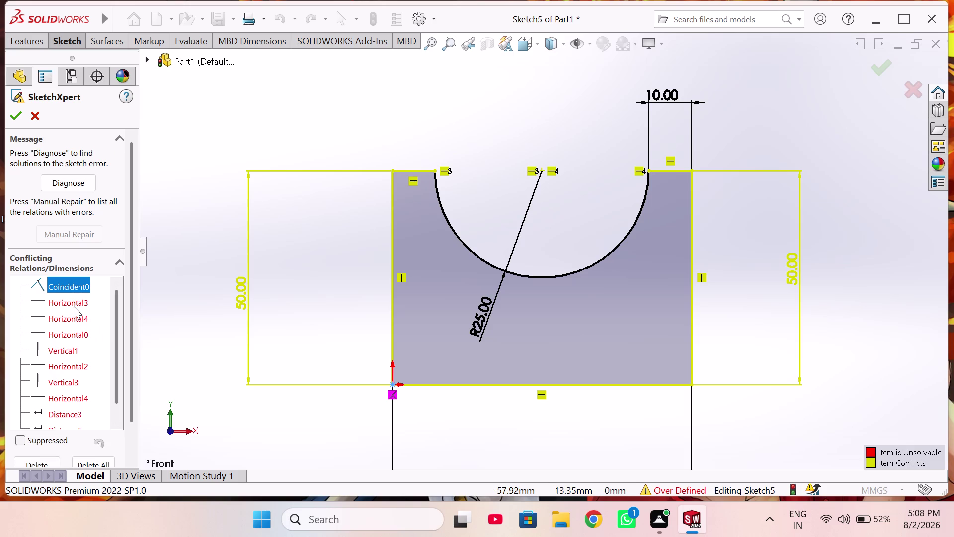
click(72, 306)
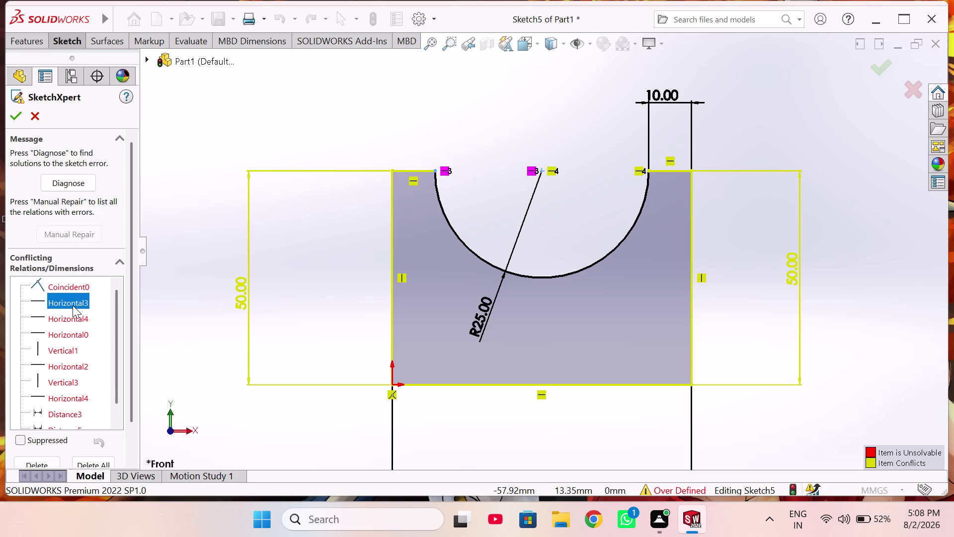
click(65, 316)
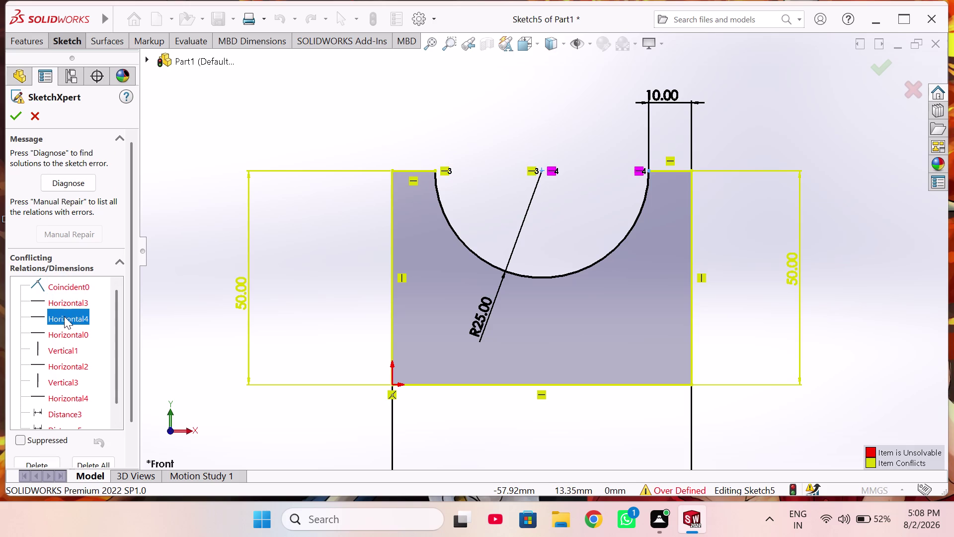
right_click(62, 316)
click(95, 345)
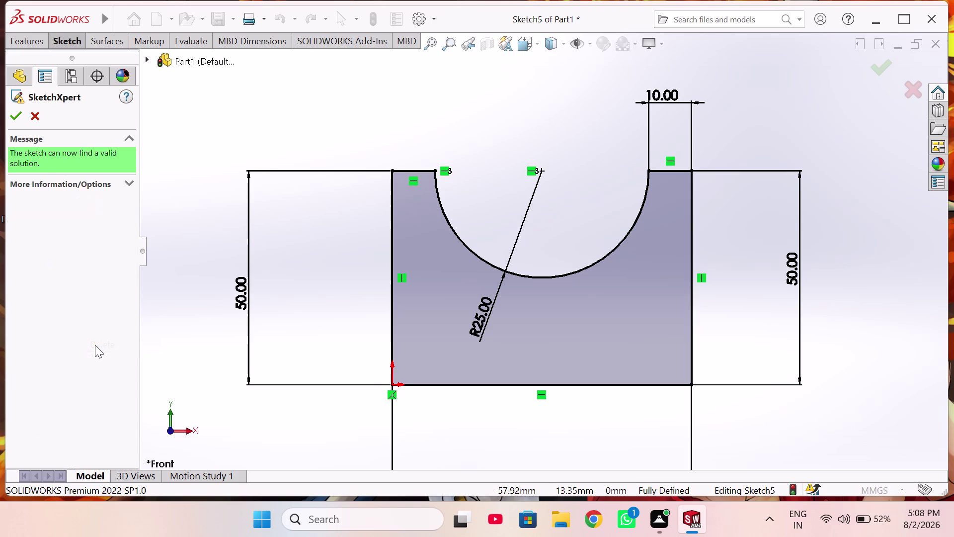
click(14, 110)
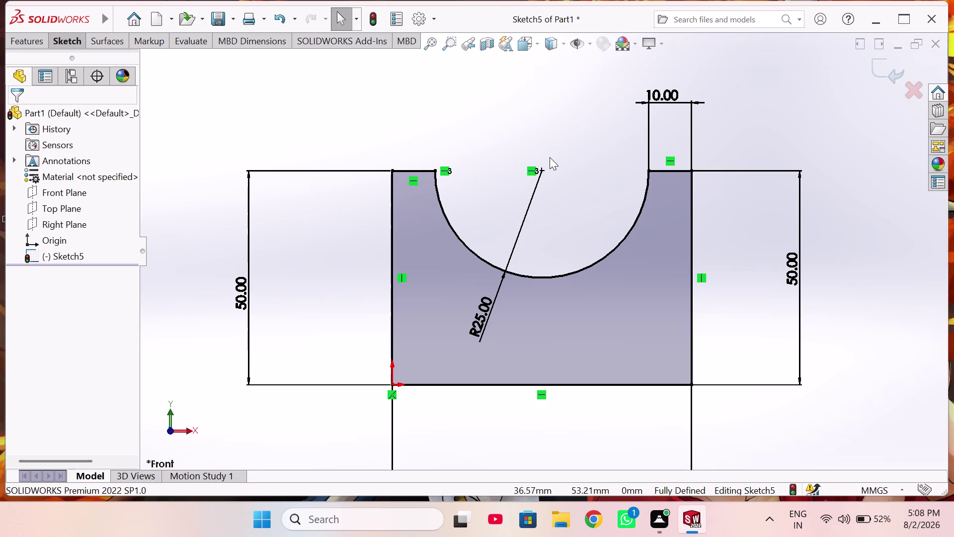
Add the 35 mm horizontal dimension from the arc centre, then exit Sketch5.
scroll(up, 3)
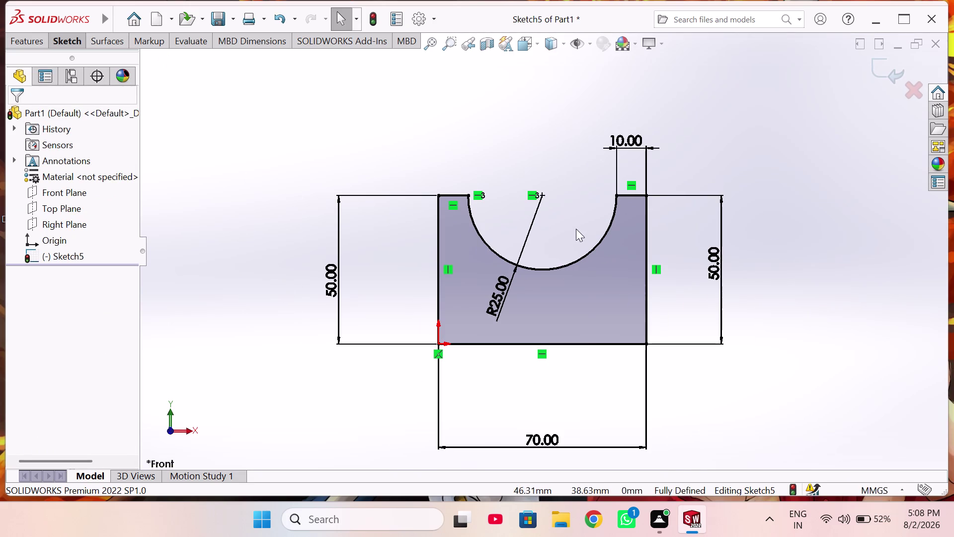
right_drag(575, 226, 569, 165)
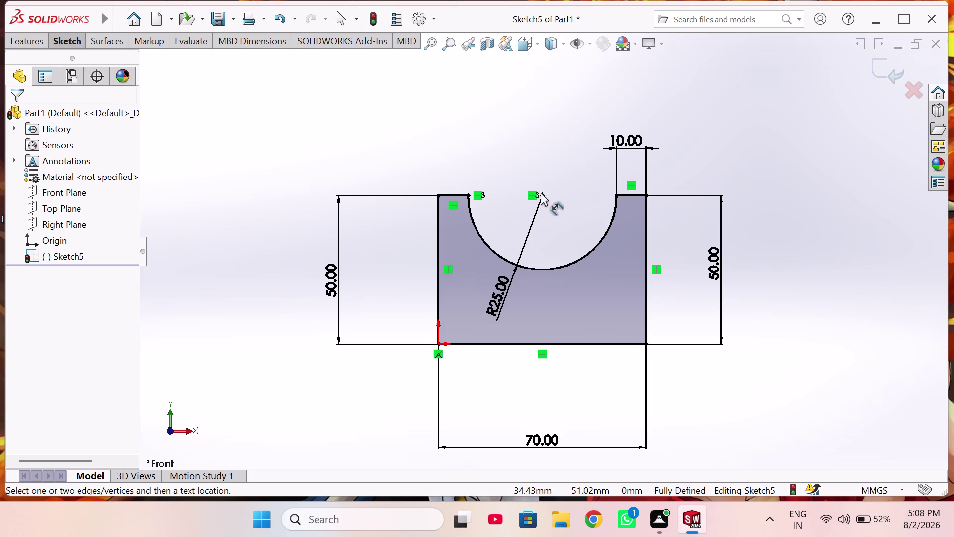
click(541, 192)
click(648, 196)
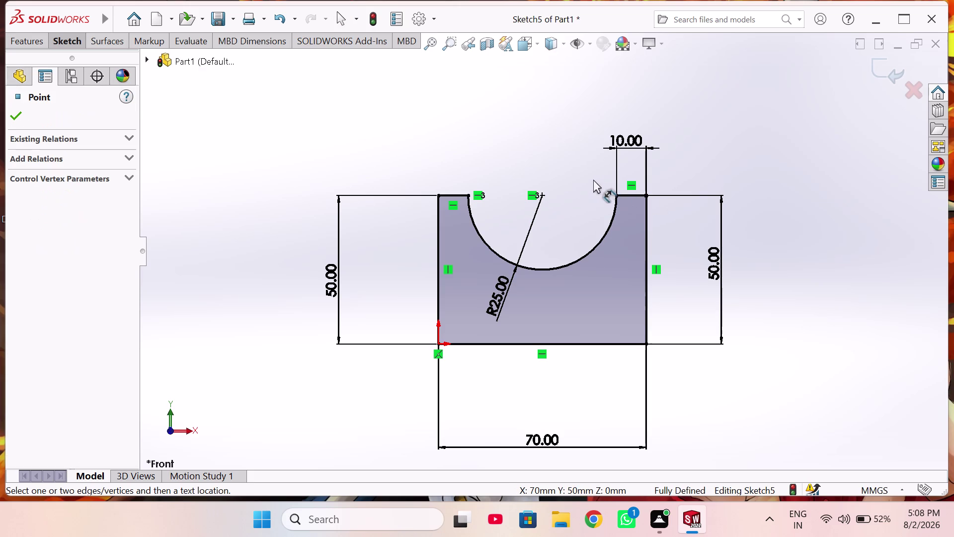
click(543, 194)
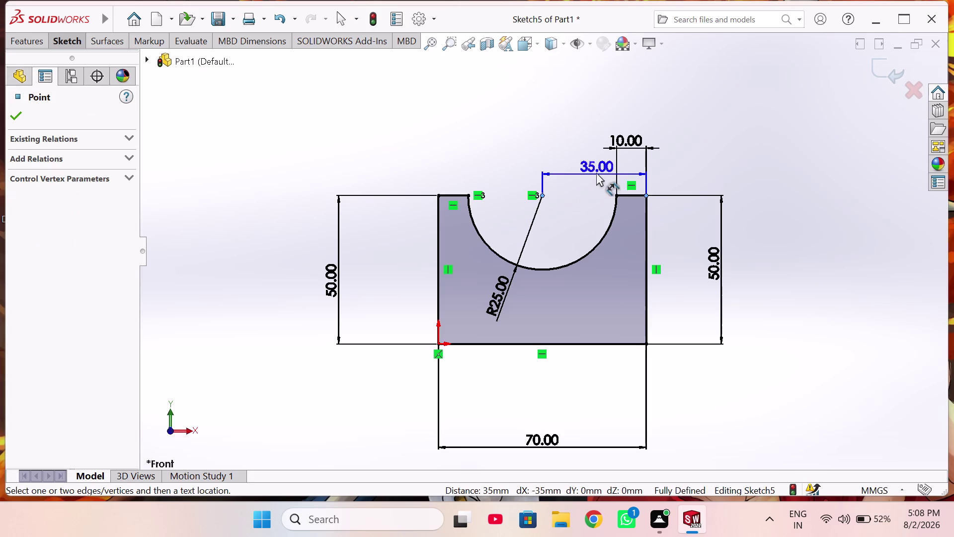
click(596, 172)
click(520, 173)
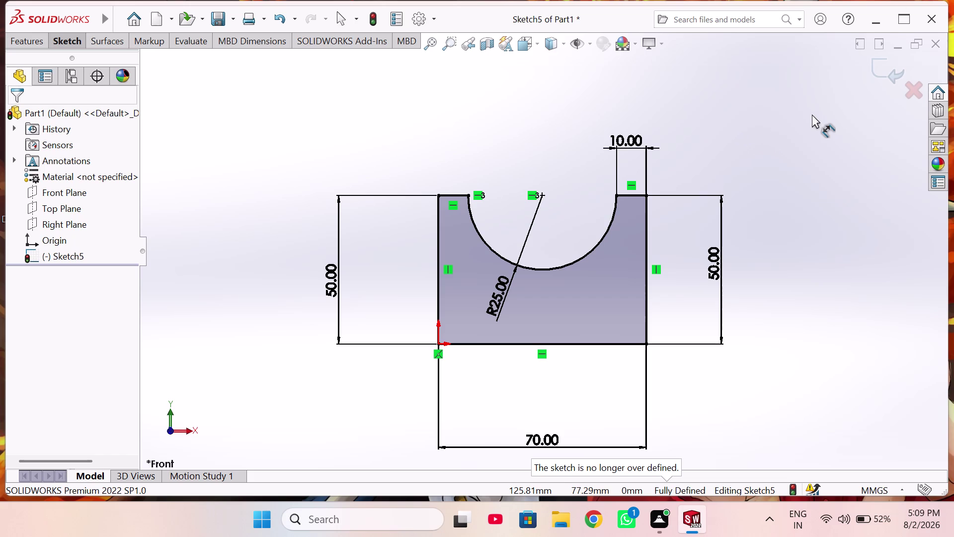
click(883, 72)
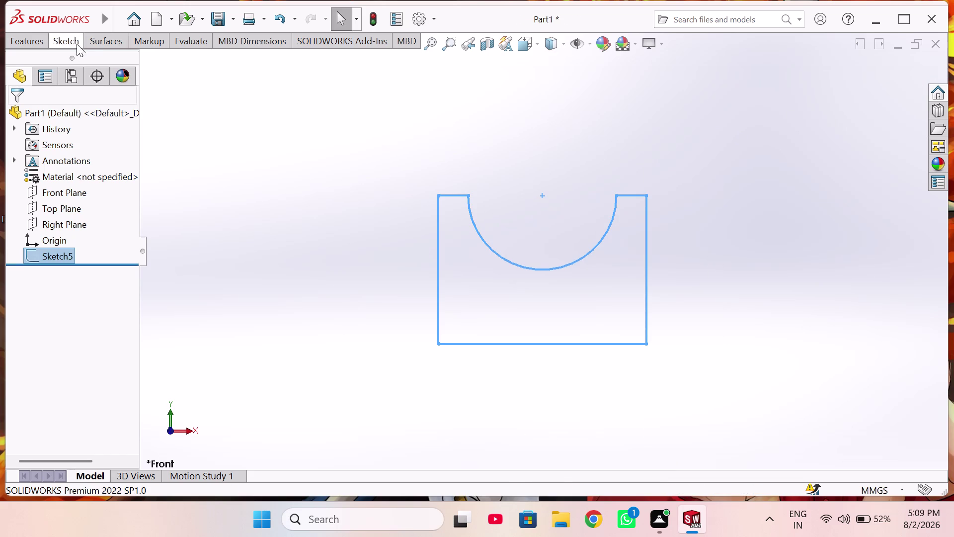
Start an Extruded Surface from Sketch5 and orbit to check its direction.
click(86, 43)
click(27, 69)
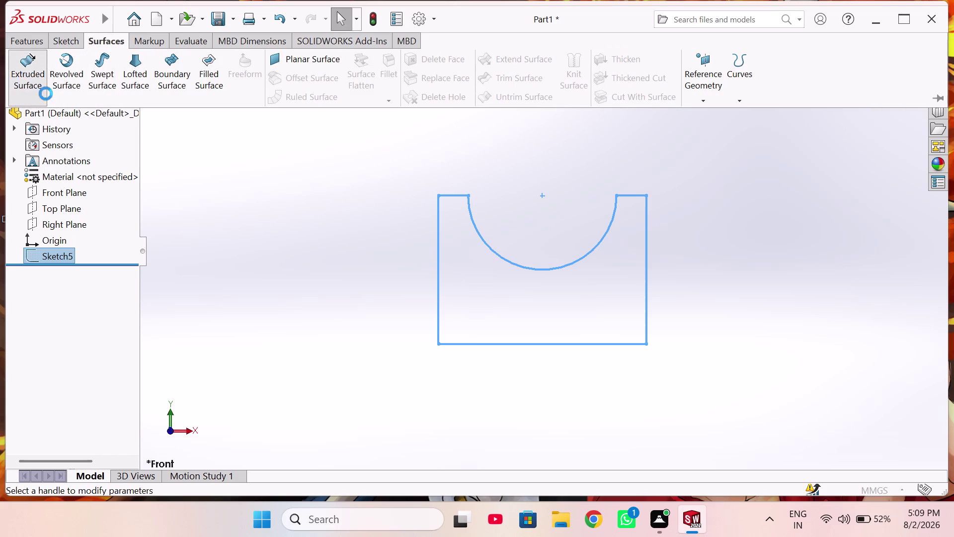
middle_drag(420, 281, 517, 260)
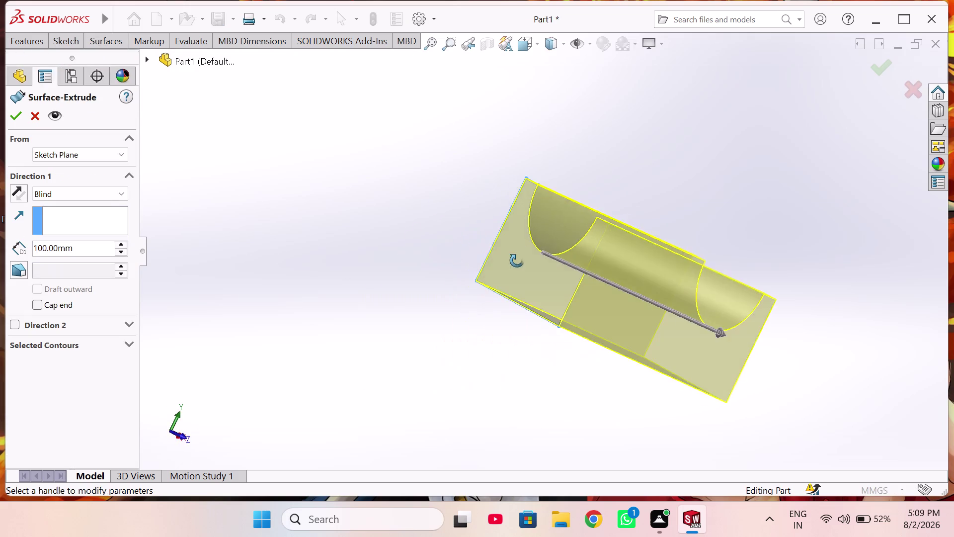
middle_drag(517, 260, 621, 252)
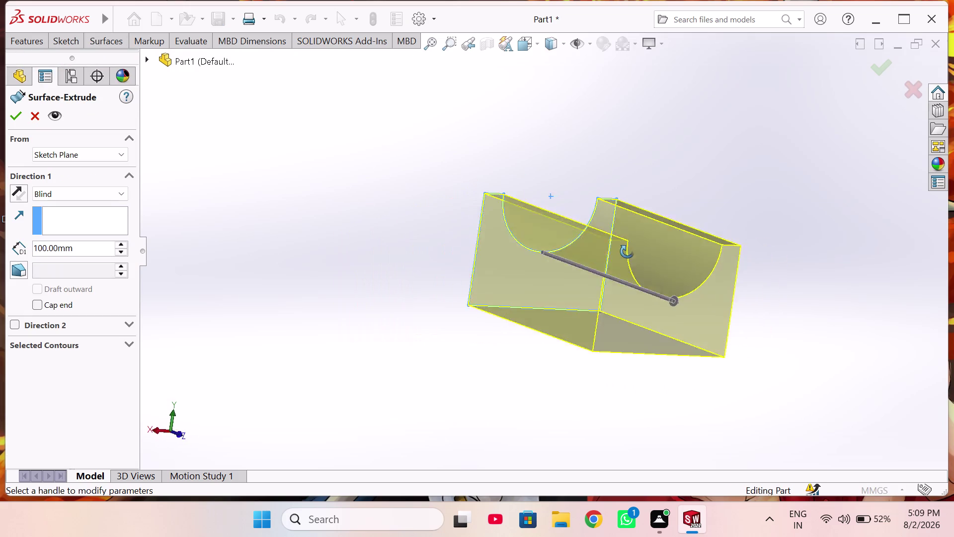
middle_drag(620, 252, 654, 292)
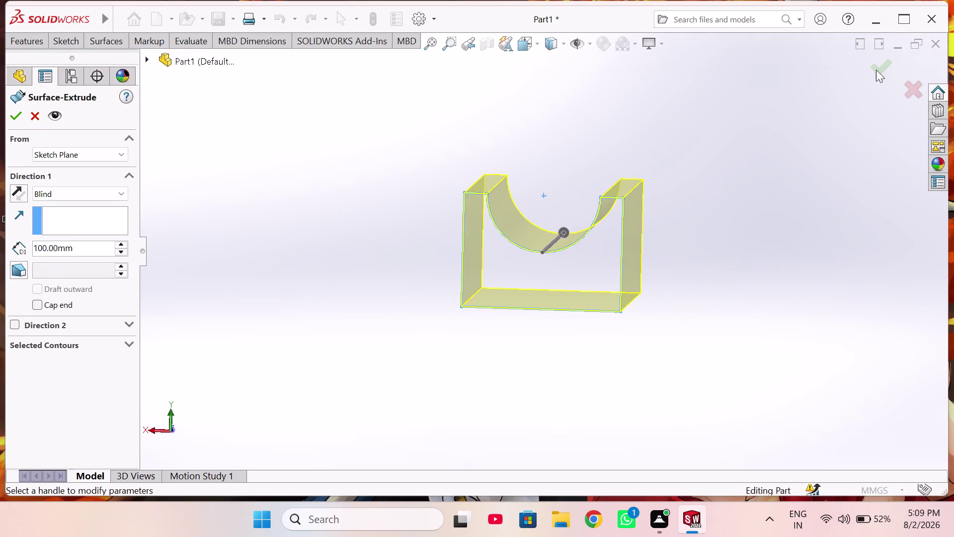
Set the Blind depth to 50 mm and accept Surface-Extrude3.
click(117, 253)
click(117, 253)
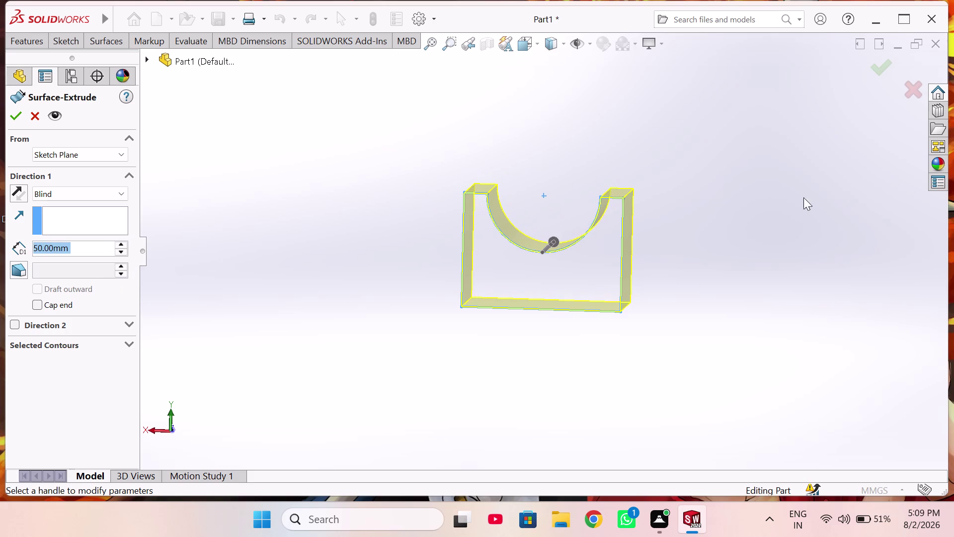
click(870, 75)
click(874, 72)
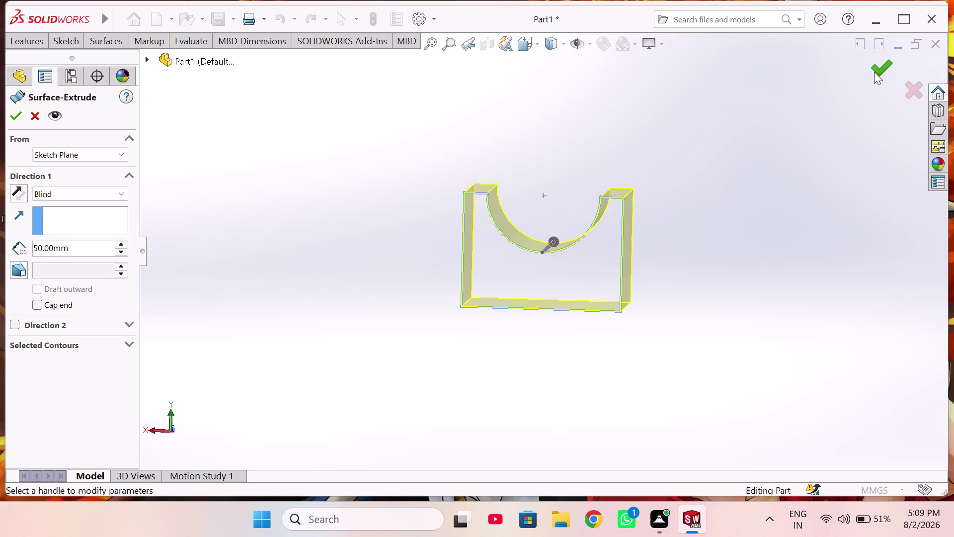
middle_drag(682, 270, 728, 288)
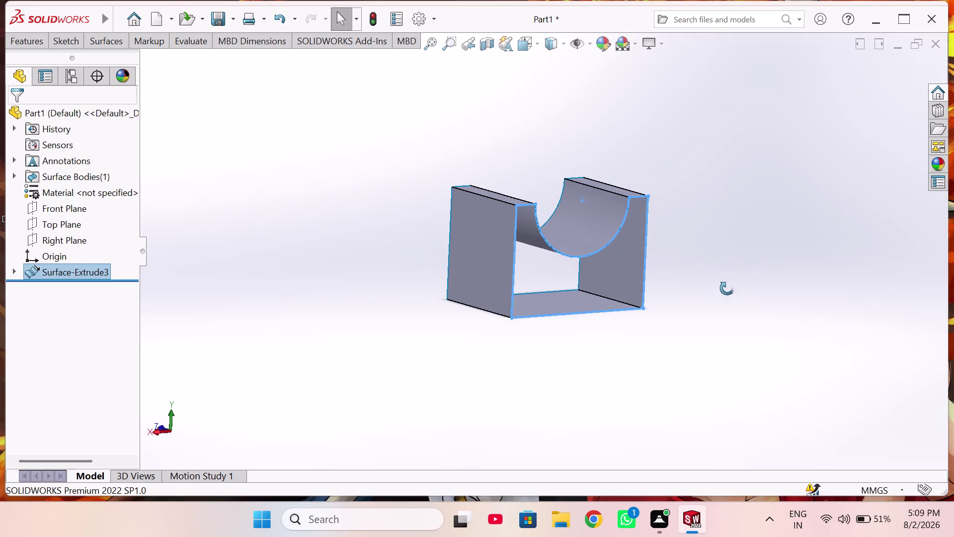
middle_drag(728, 289, 727, 288)
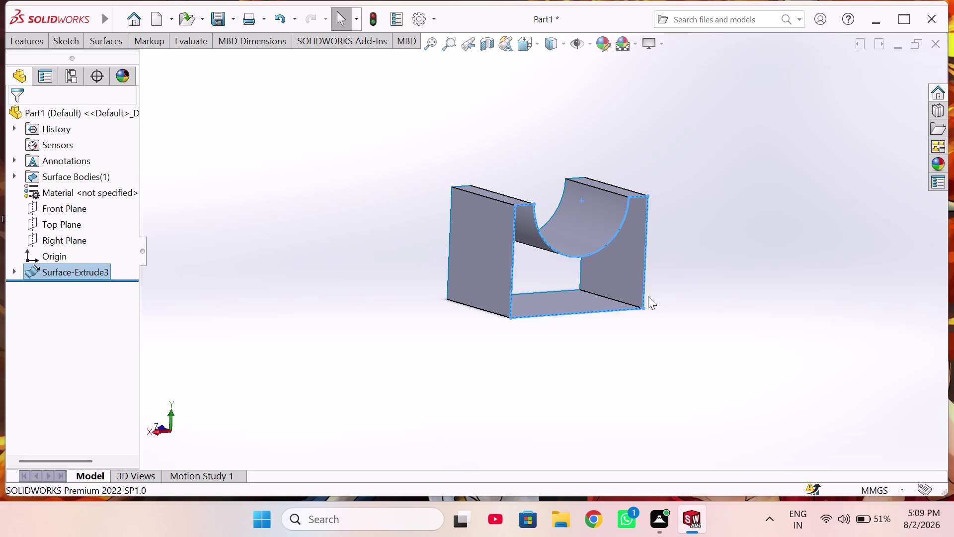
middle_drag(683, 296, 713, 298)
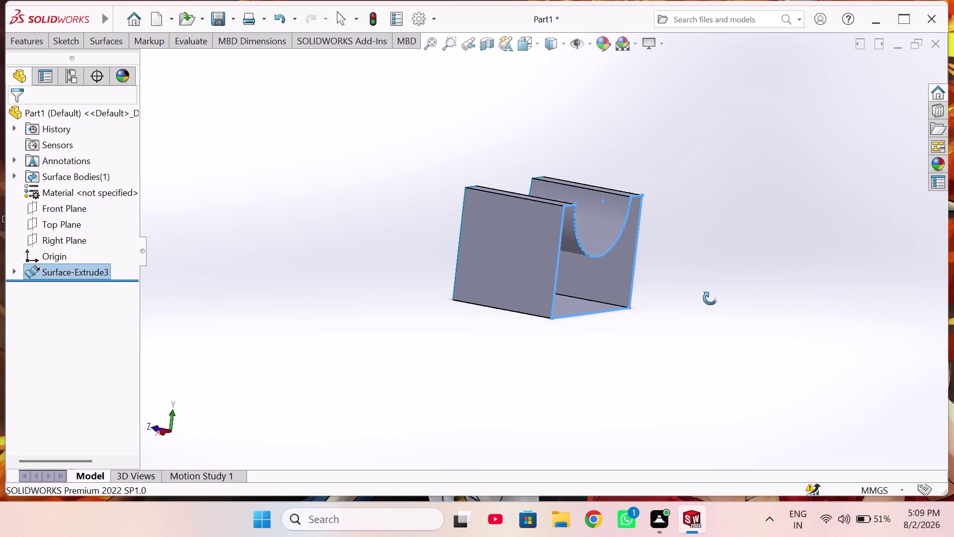
middle_drag(712, 298, 729, 297)
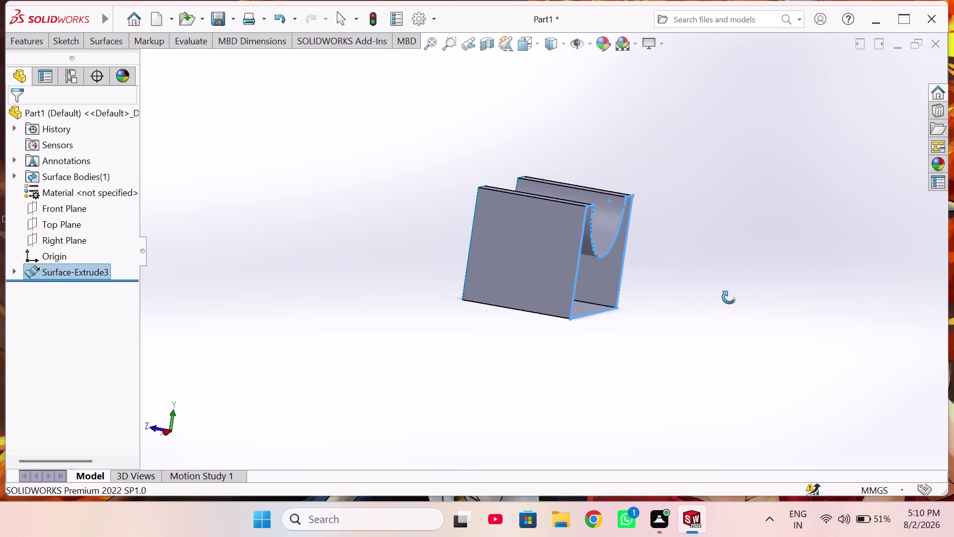
middle_drag(729, 297, 693, 310)
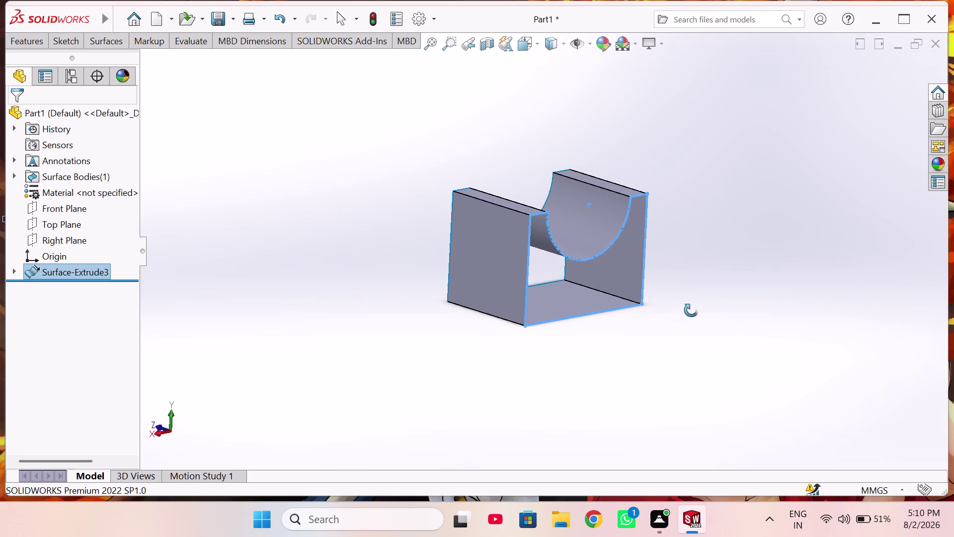
middle_drag(693, 310, 656, 324)
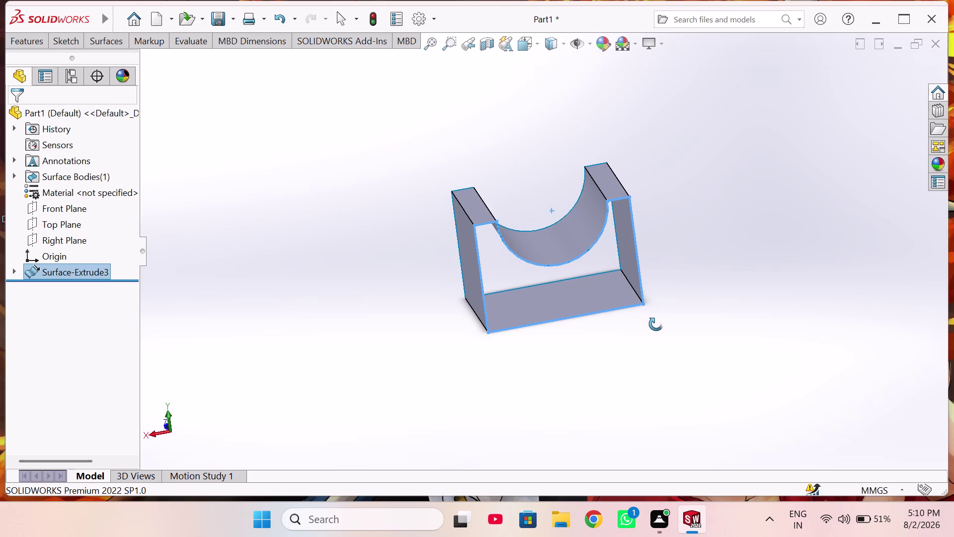
middle_drag(656, 324, 655, 324)
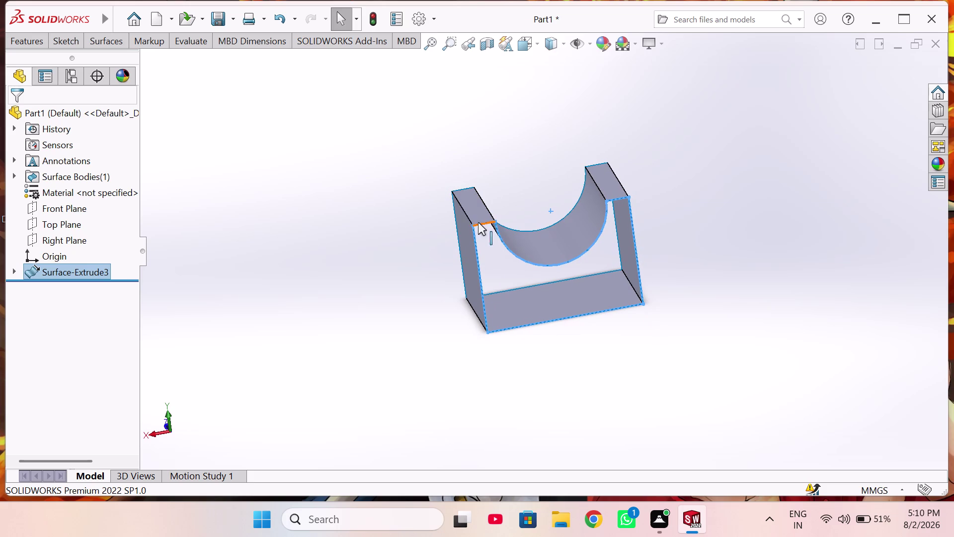
middle_drag(461, 229, 552, 235)
scroll(up, 3)
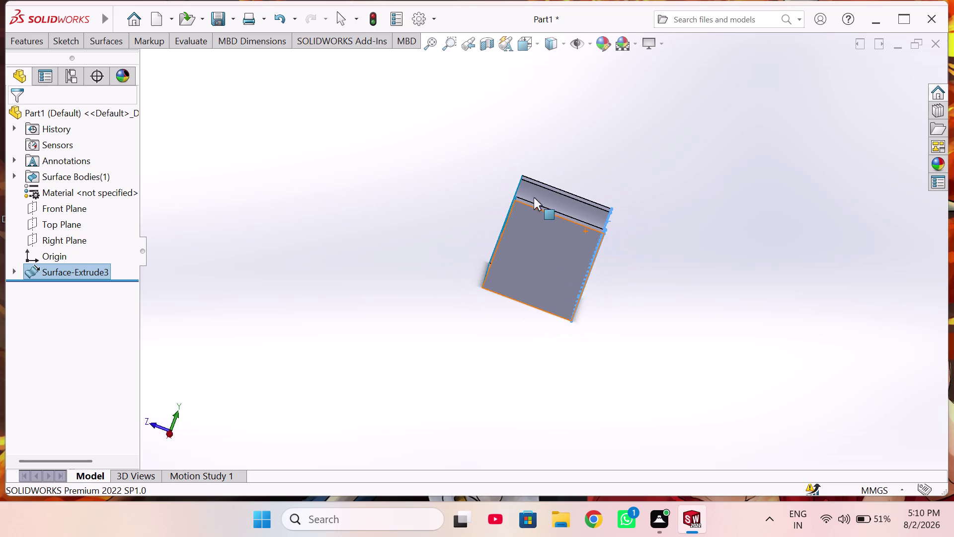
click(548, 239)
click(595, 206)
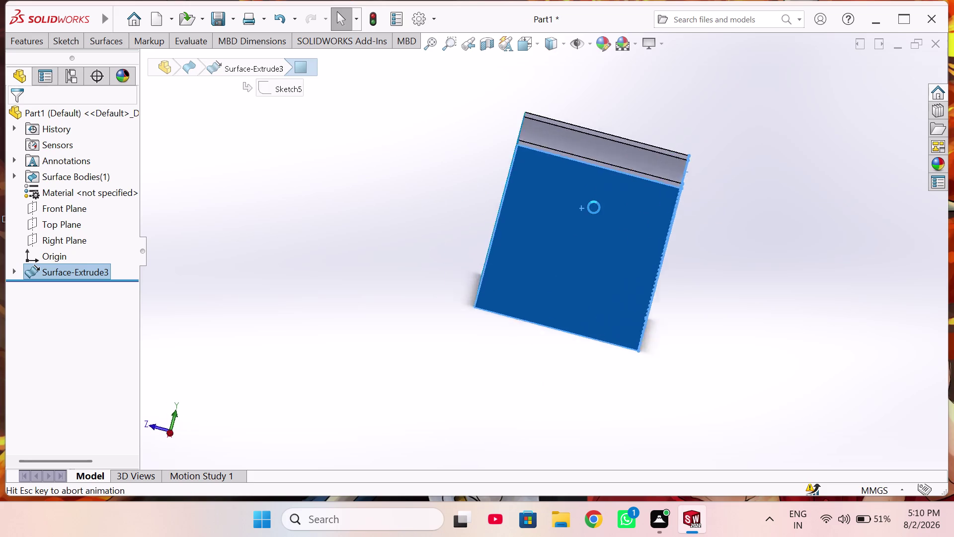
scroll(up, 3)
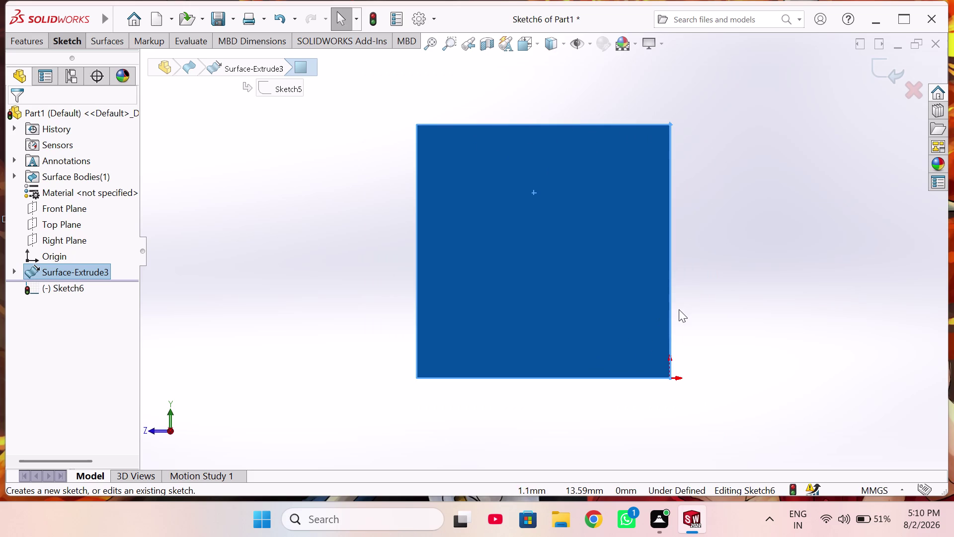
middle_drag(679, 309, 680, 302)
click(758, 276)
middle_drag(750, 277, 739, 283)
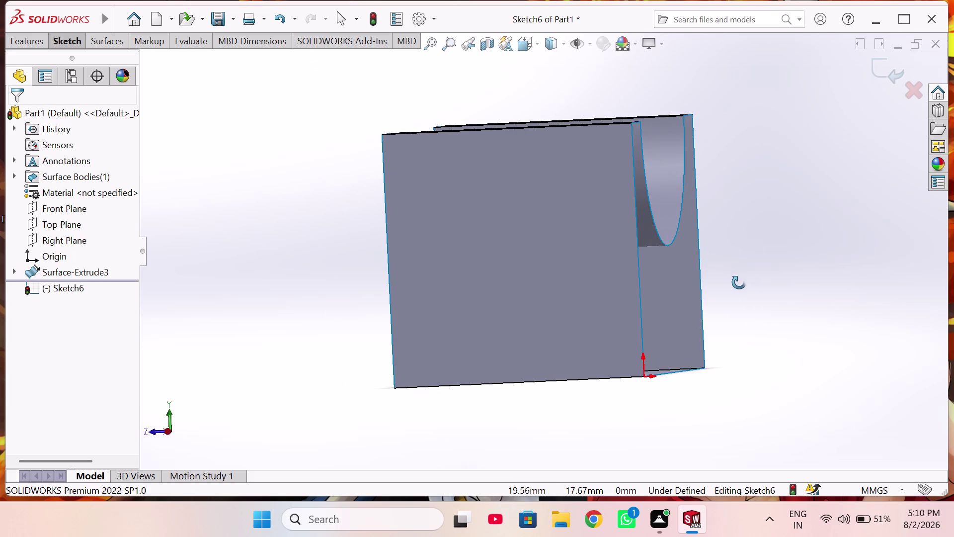
middle_drag(739, 283, 740, 283)
middle_drag(670, 241, 721, 300)
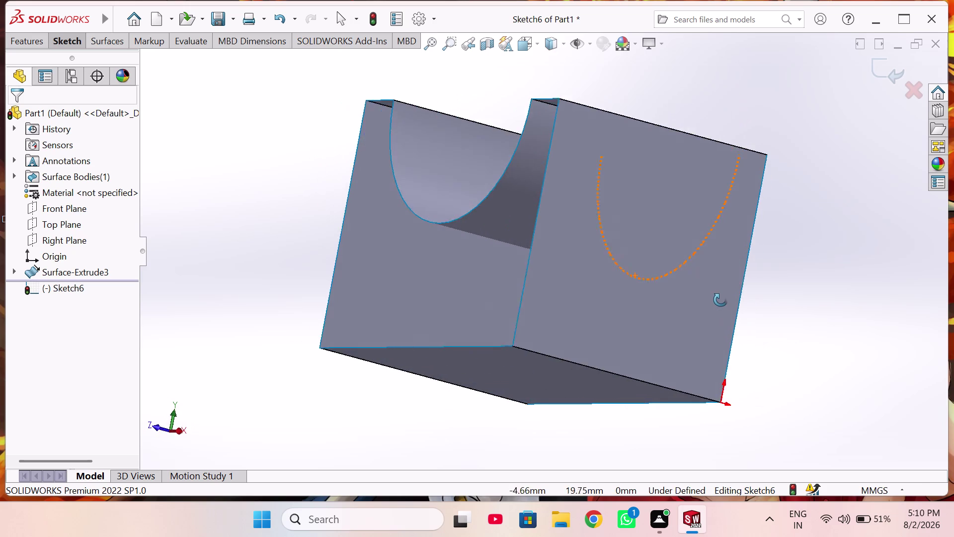
middle_drag(721, 300, 631, 347)
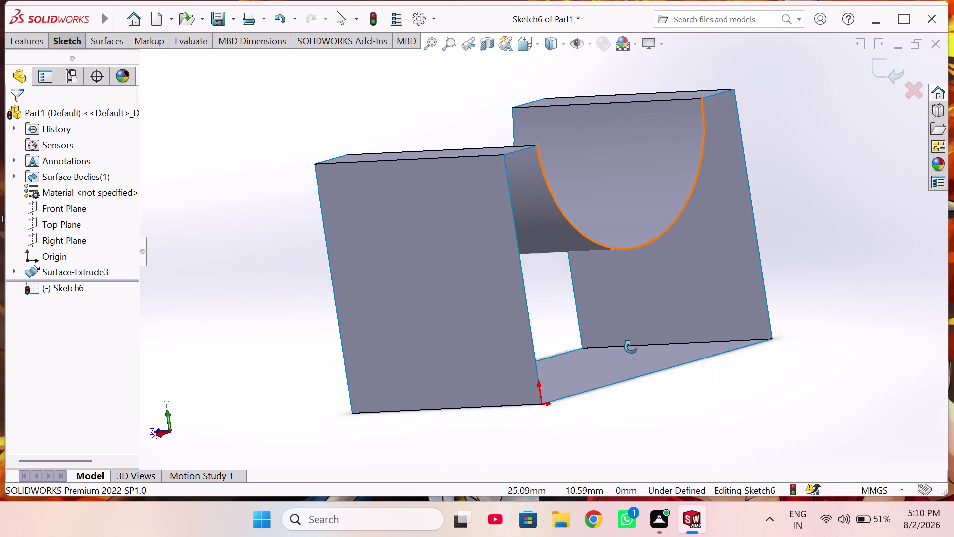
middle_drag(632, 346, 679, 331)
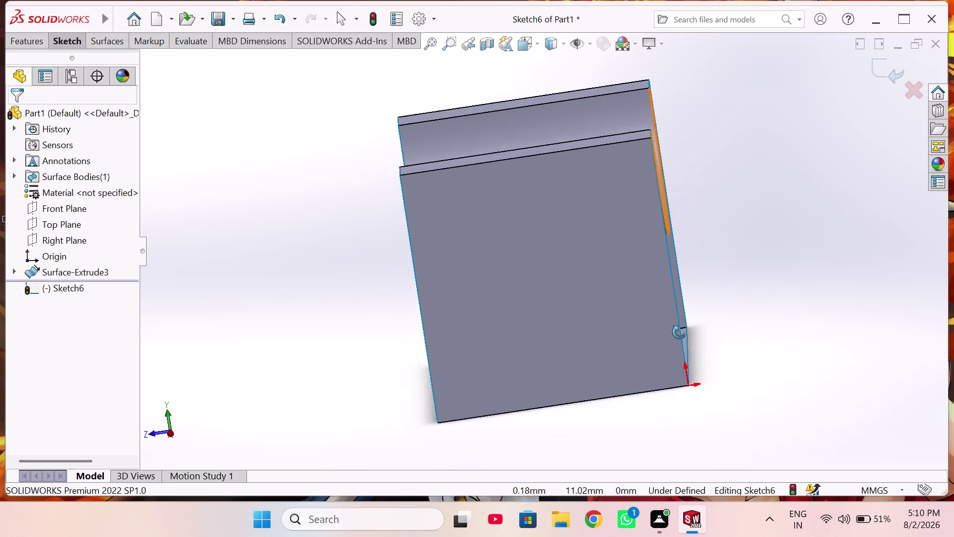
middle_drag(679, 331, 681, 333)
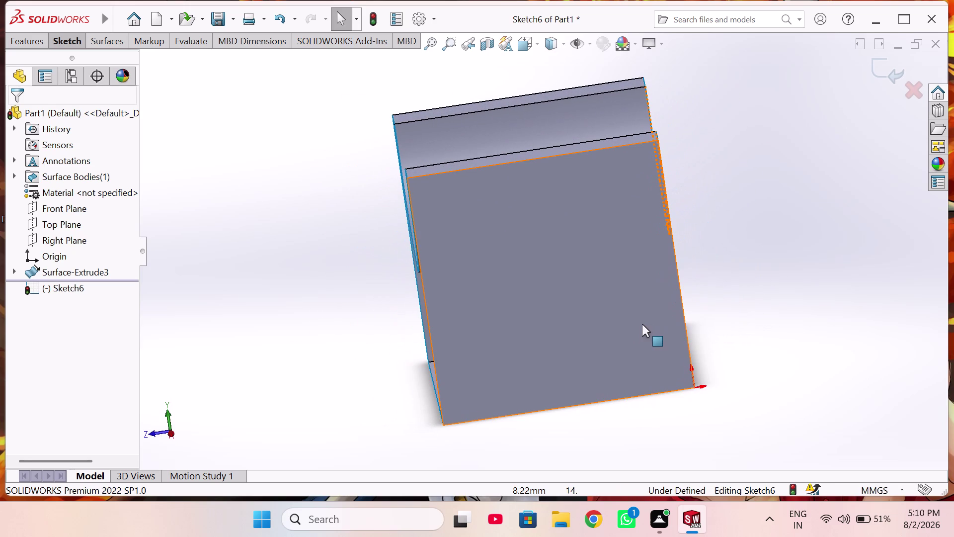
middle_drag(642, 324, 533, 335)
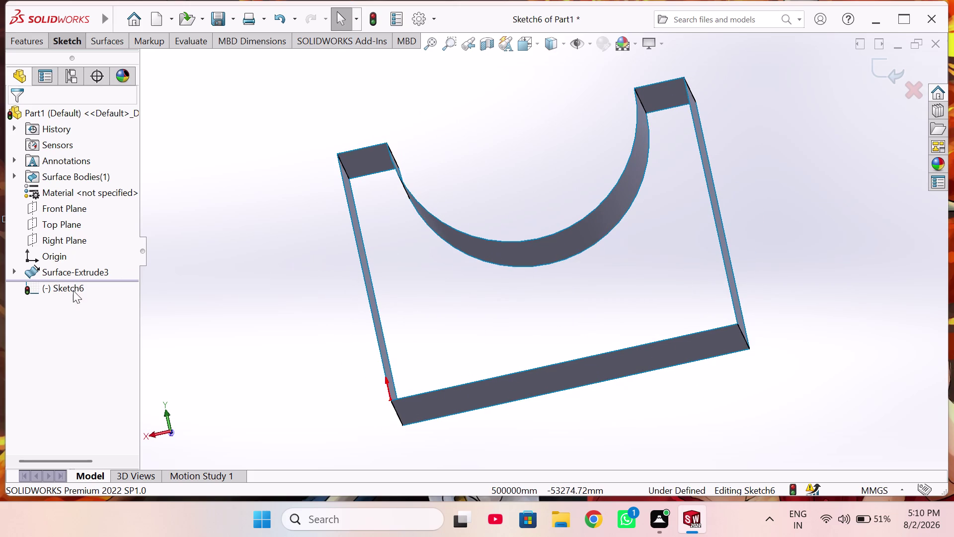
click(66, 267)
click(187, 319)
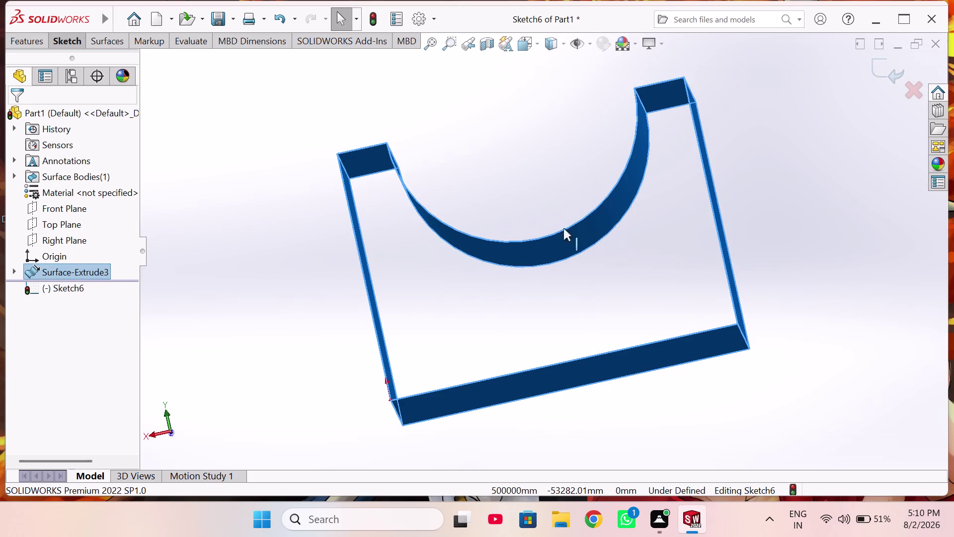
click(910, 86)
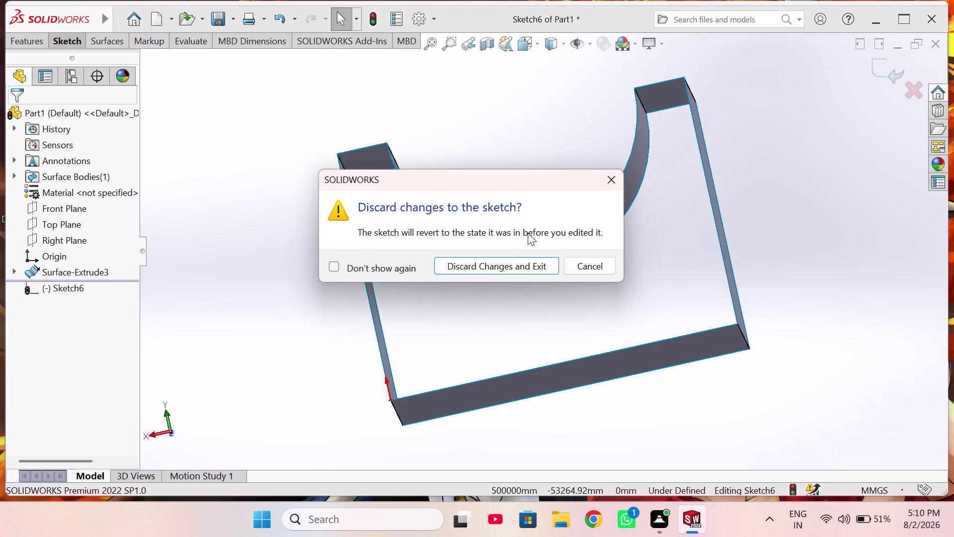
click(507, 268)
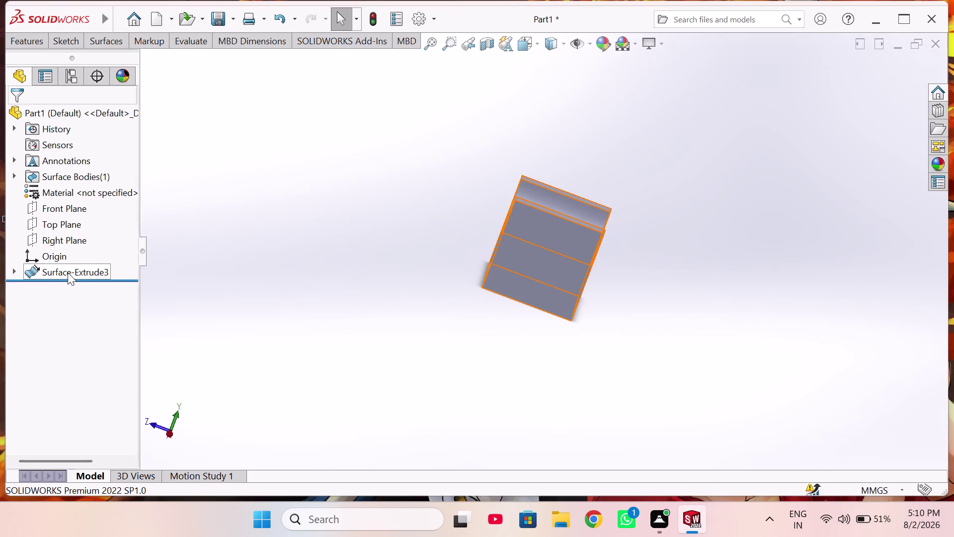
click(67, 271)
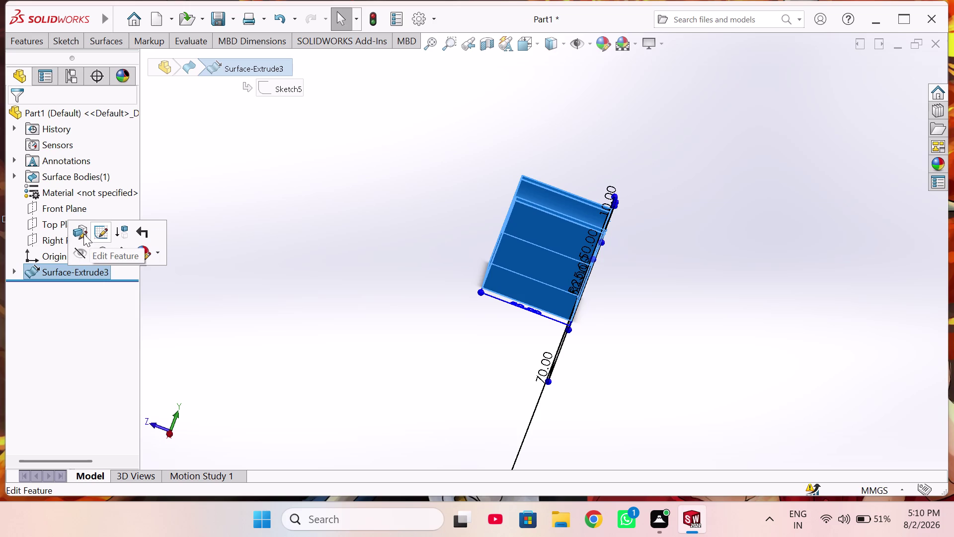
Edit Surface-Extrude3 and change its Blind depth to 59 mm.
click(84, 234)
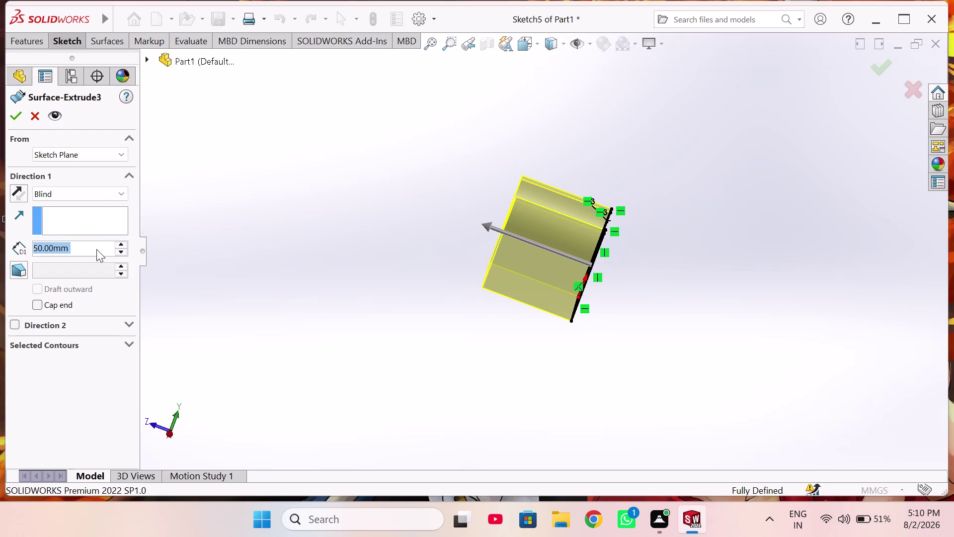
double_click(96, 249)
text(5)
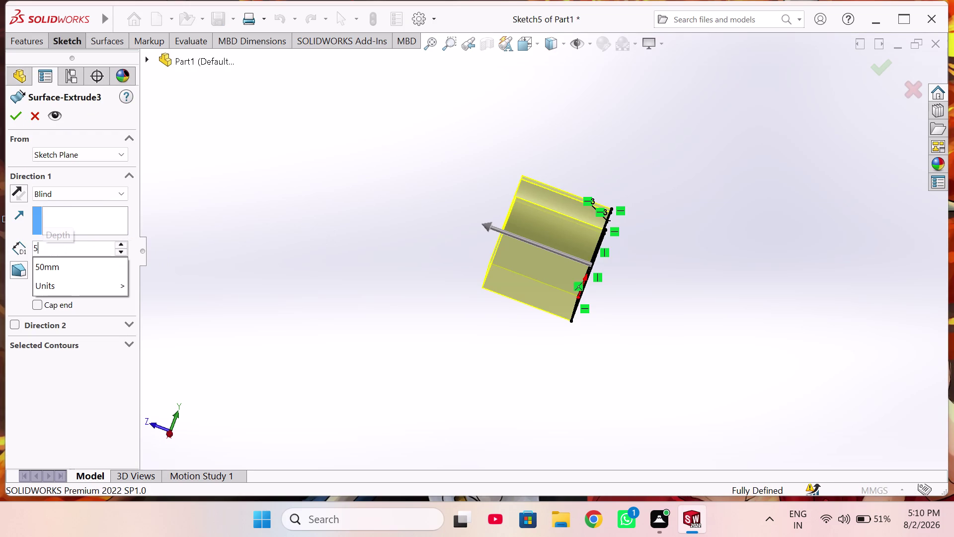
text(9)
key(Return)
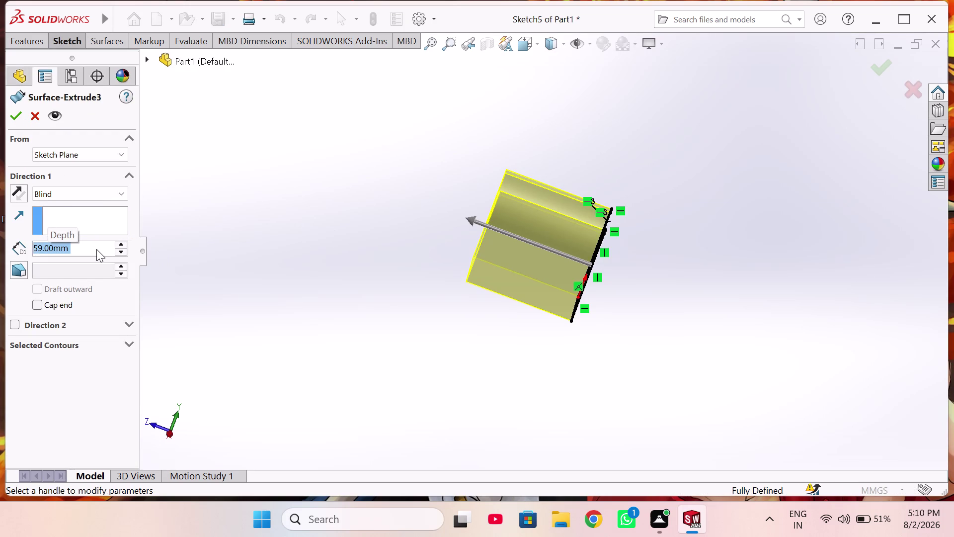
Check the 59 mm extrusion preview from several angles and confirm it.
middle_drag(235, 264, 371, 317)
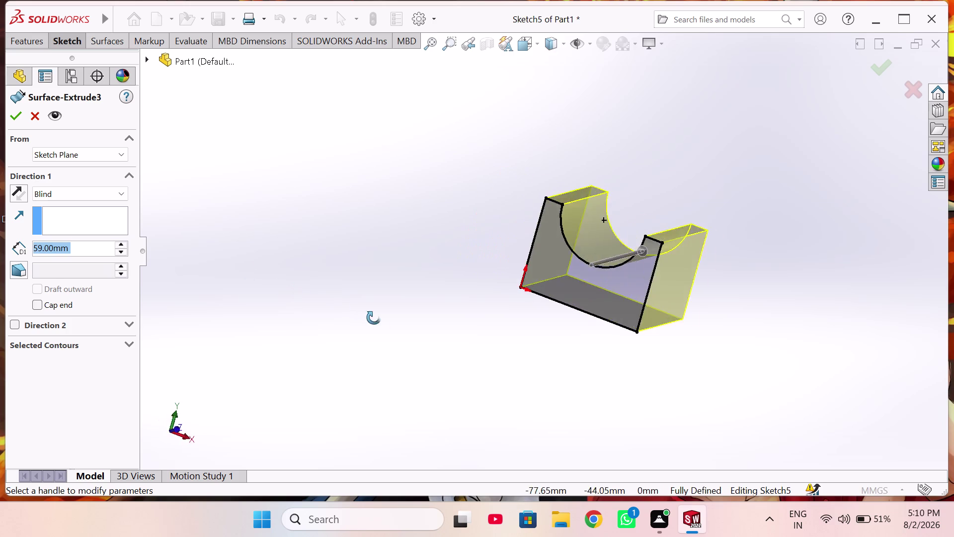
middle_drag(371, 316, 536, 383)
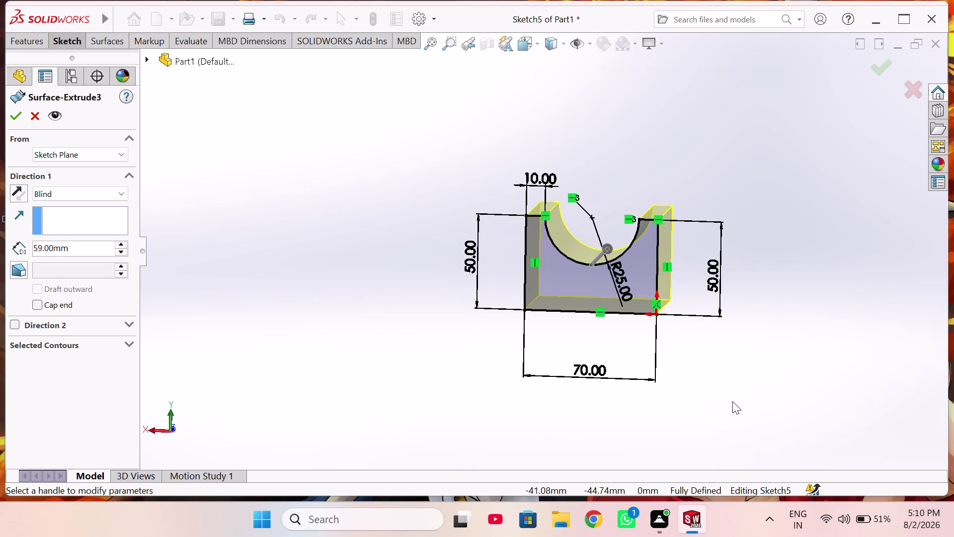
click(760, 360)
middle_drag(748, 321, 655, 342)
click(11, 114)
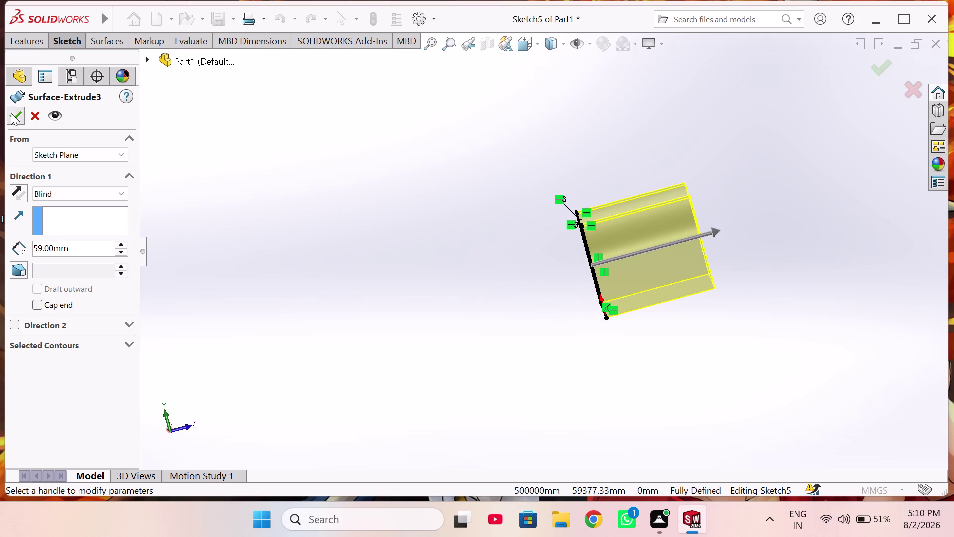
middle_drag(597, 258, 697, 278)
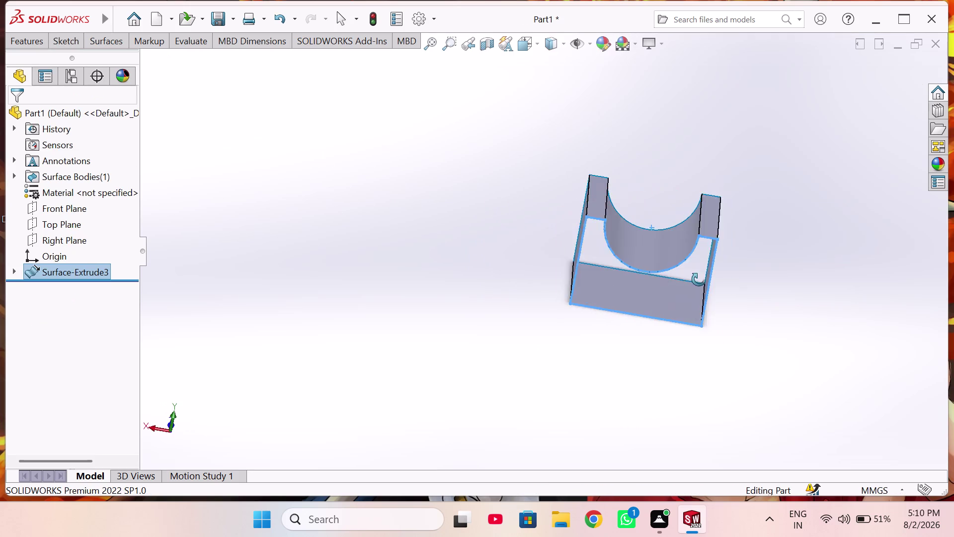
middle_drag(697, 279, 687, 312)
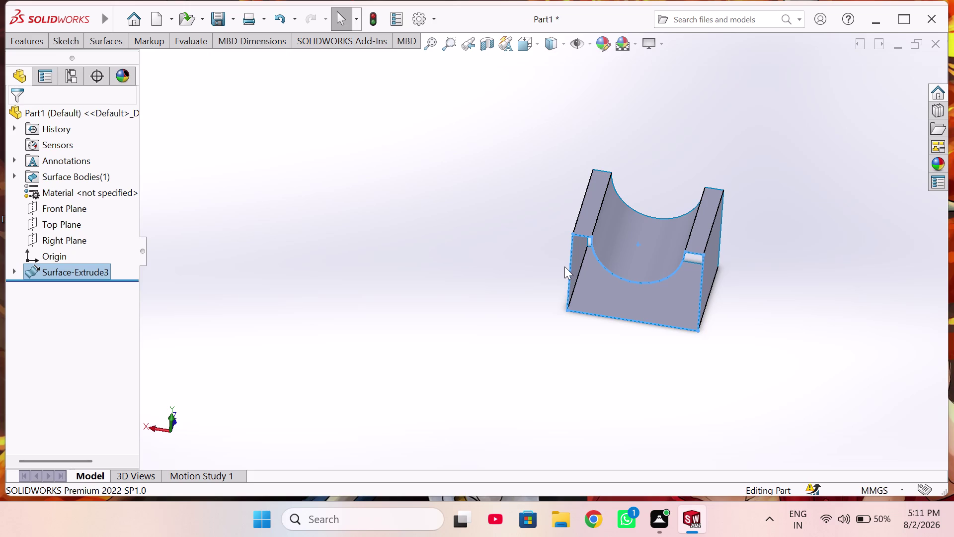
middle_drag(742, 437, 722, 368)
middle_click(770, 356)
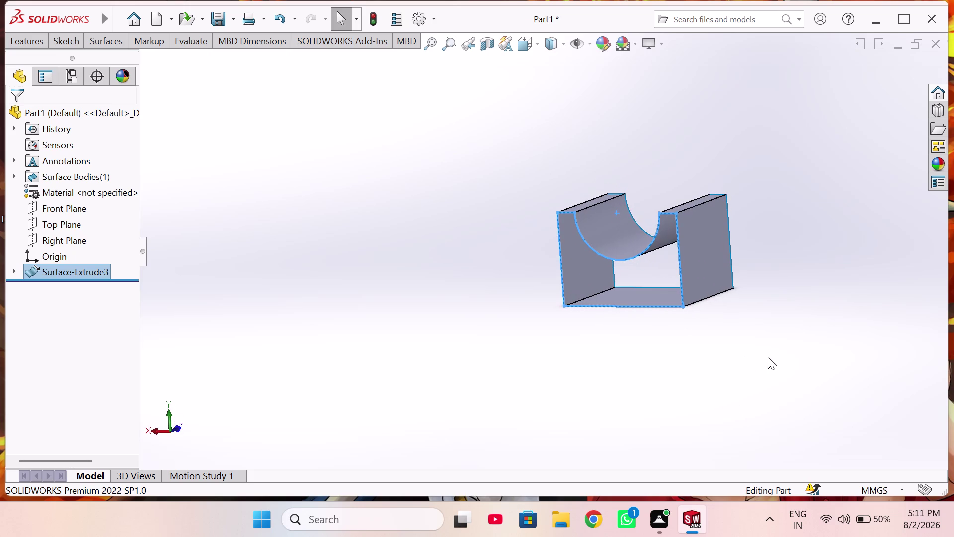
middle_drag(768, 358, 789, 353)
scroll(up, 3)
scroll(down, 3)
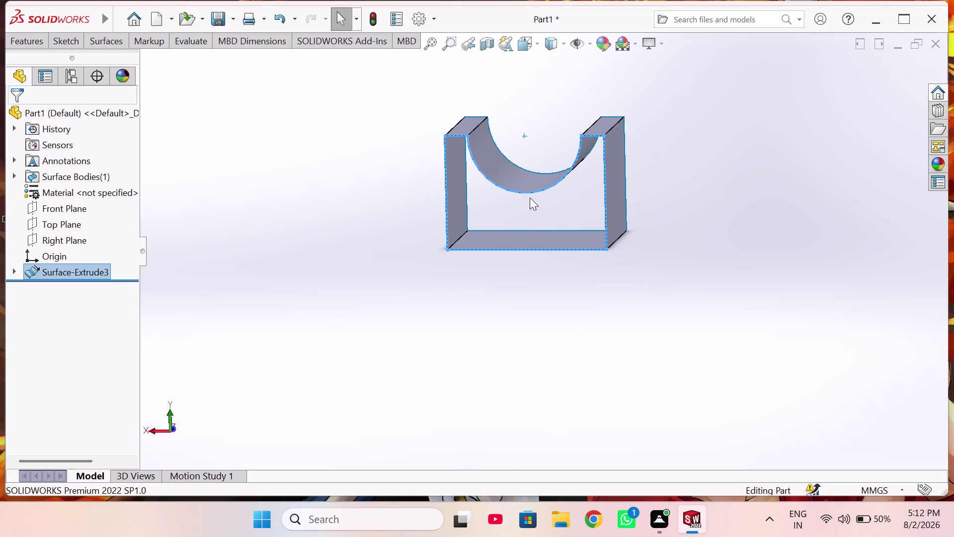
middle_drag(524, 196, 540, 248)
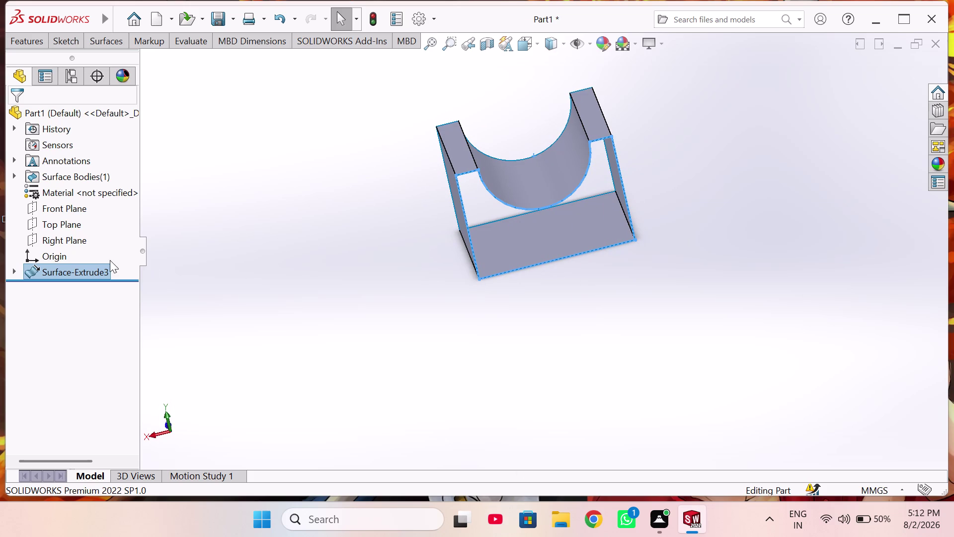
Delete Surface-Extrude3 from the FeatureManager tree, confirming with Yes.
click(101, 267)
right_click(100, 267)
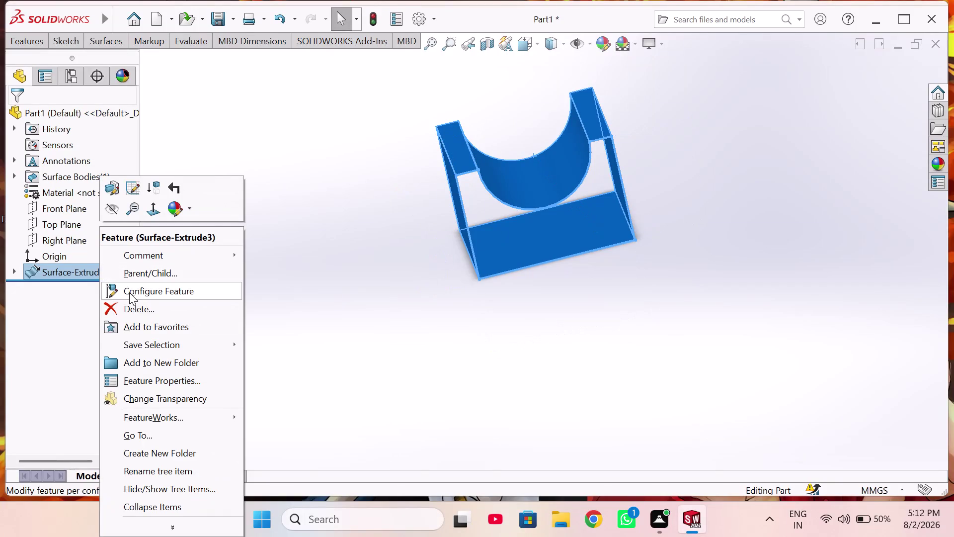
click(123, 308)
click(583, 94)
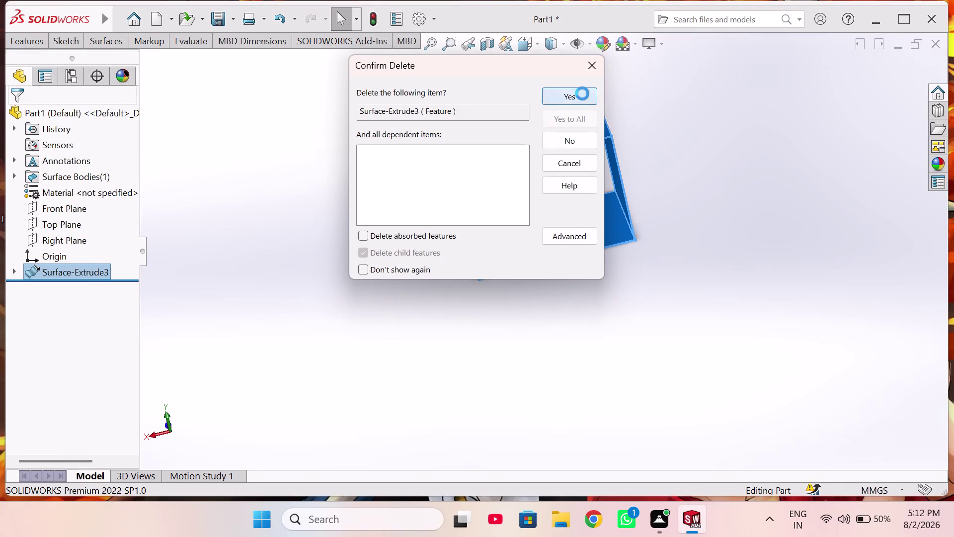
click(76, 261)
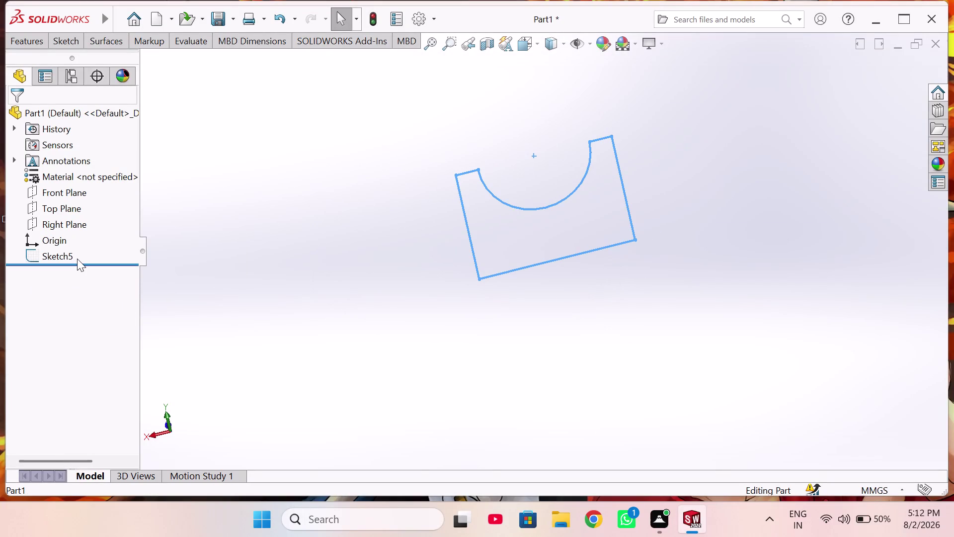
Delete Sketch5 from the tree and select the Front Plane.
right_click(77, 257)
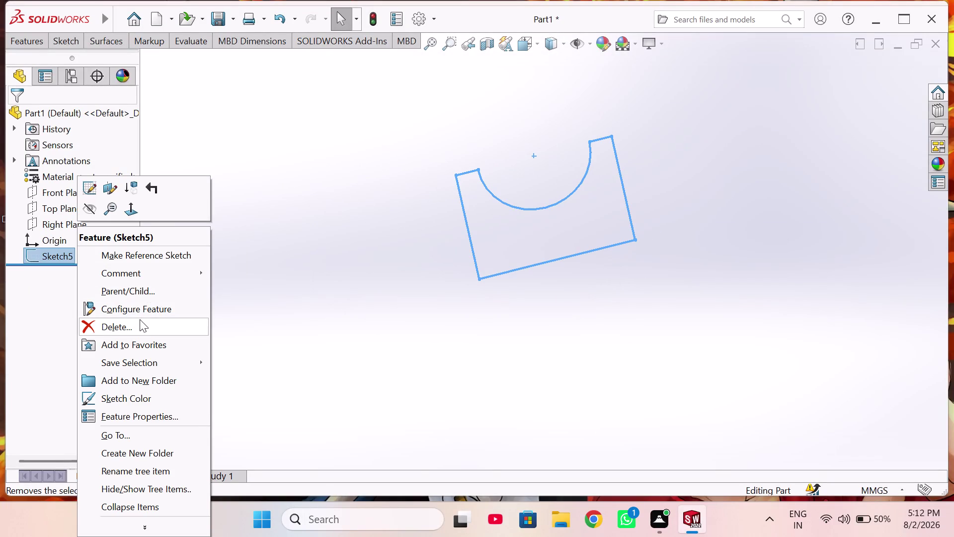
click(140, 319)
click(566, 97)
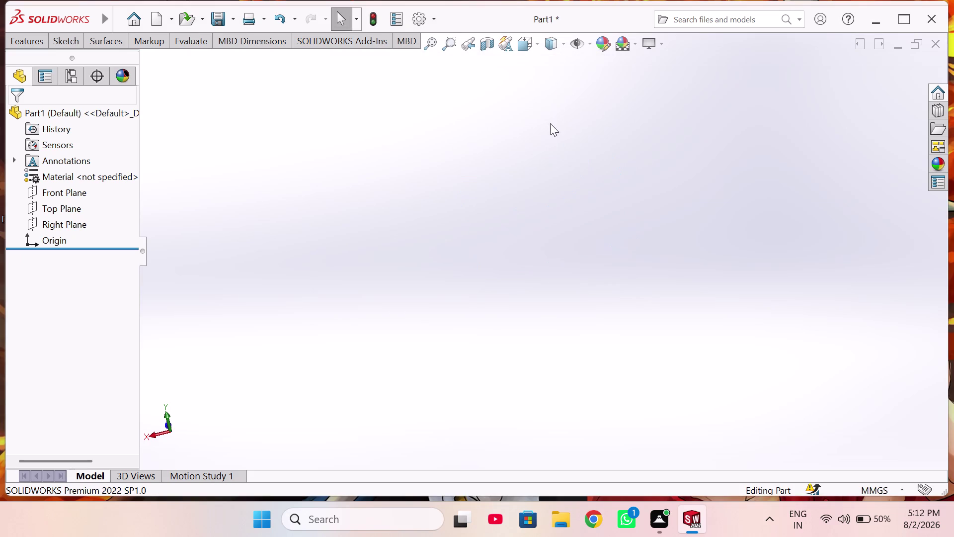
click(55, 197)
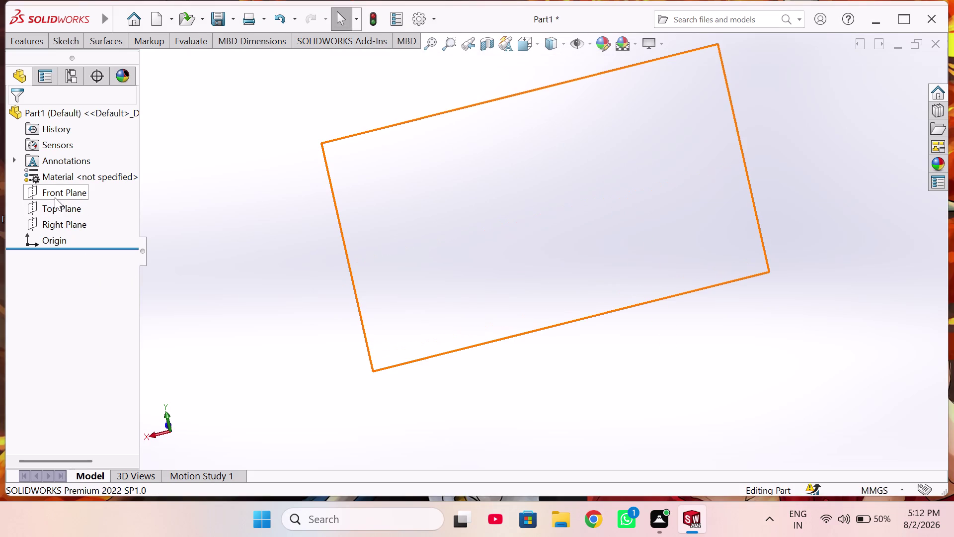
Start a sketch on the Front Plane, draw a vertical line, then delete it.
click(61, 176)
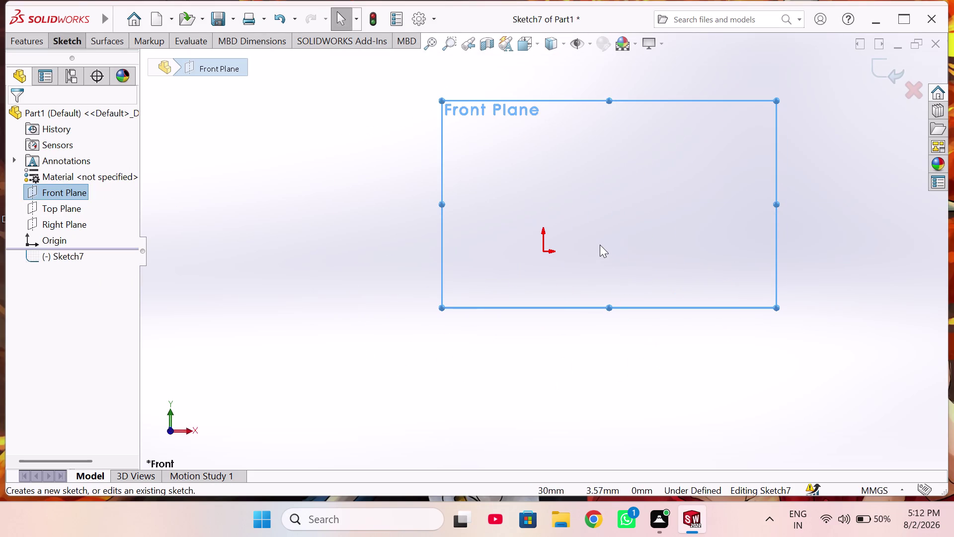
right_drag(600, 243, 564, 251)
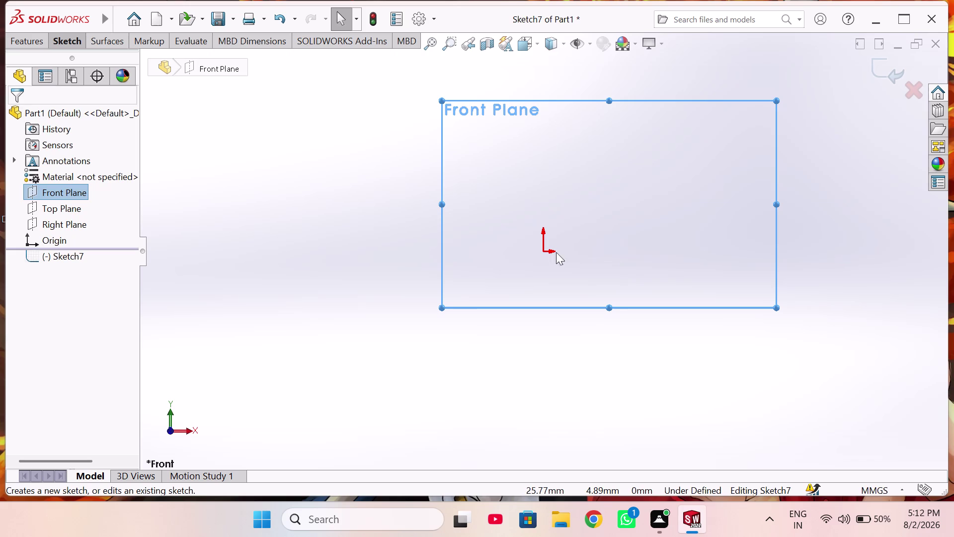
right_drag(565, 250, 457, 267)
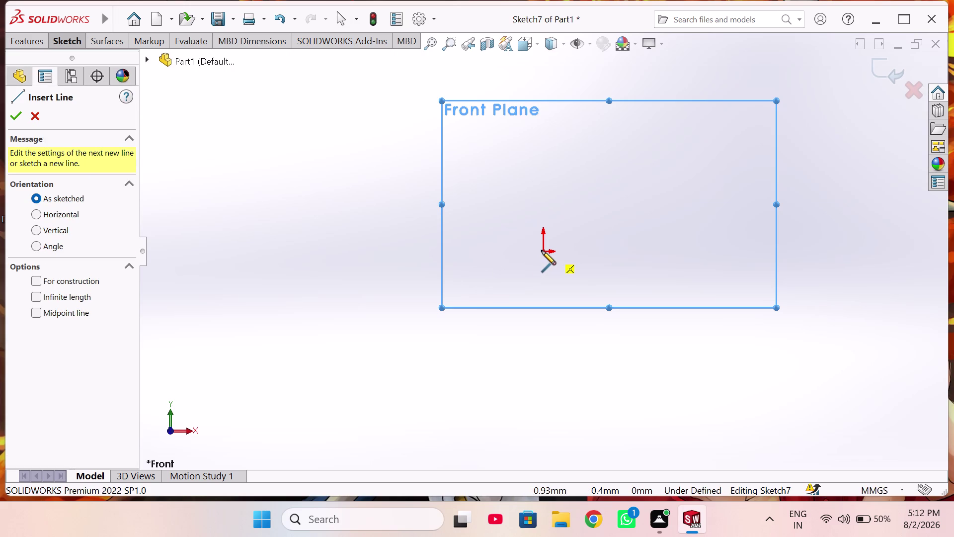
click(542, 250)
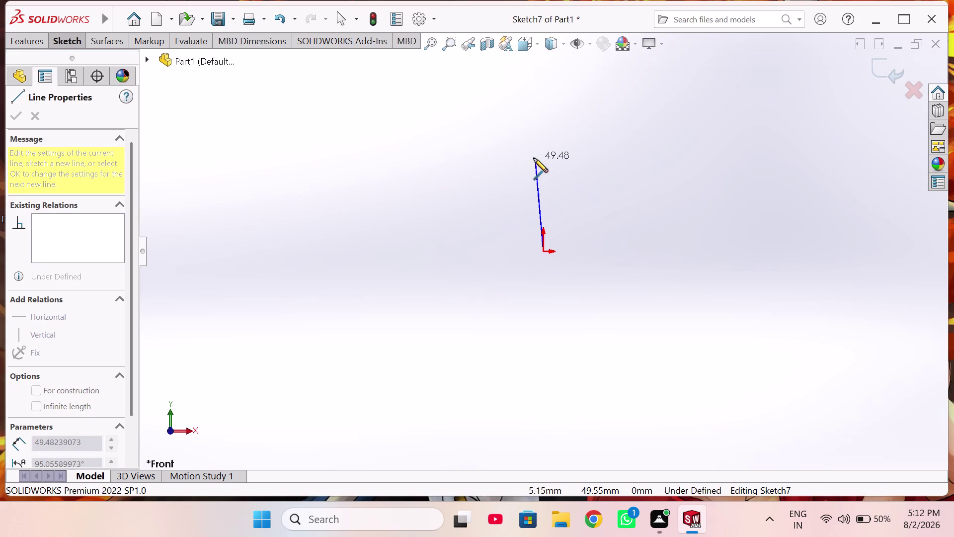
click(540, 190)
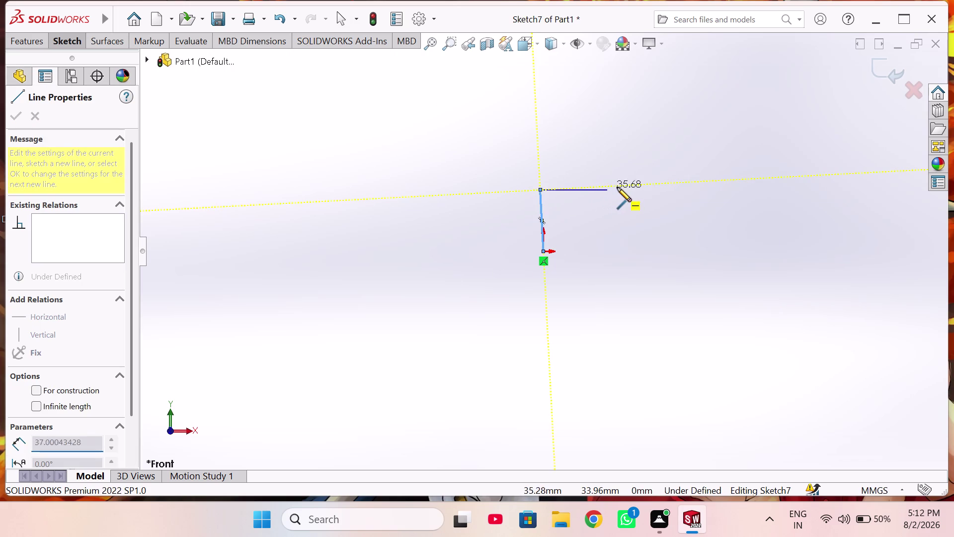
key(Escape)
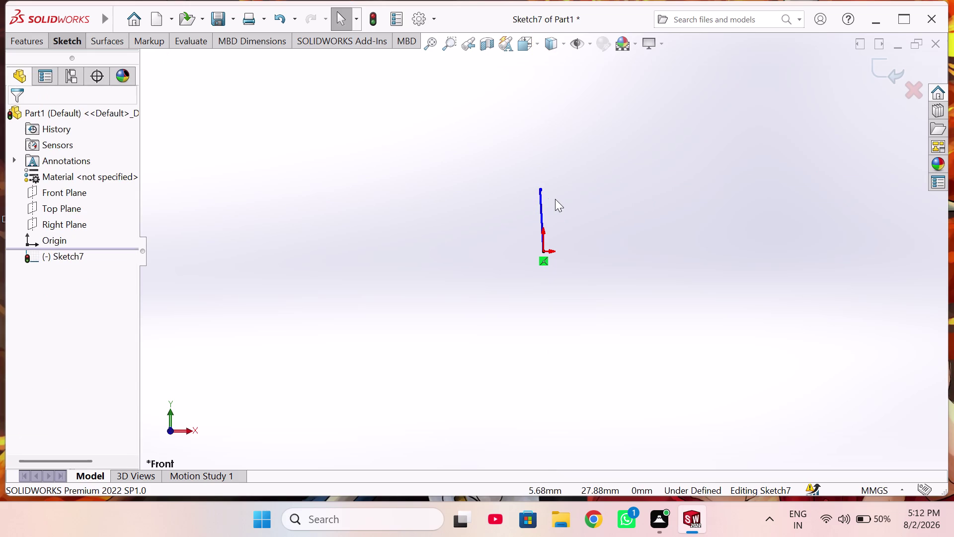
click(538, 207)
right_click(540, 206)
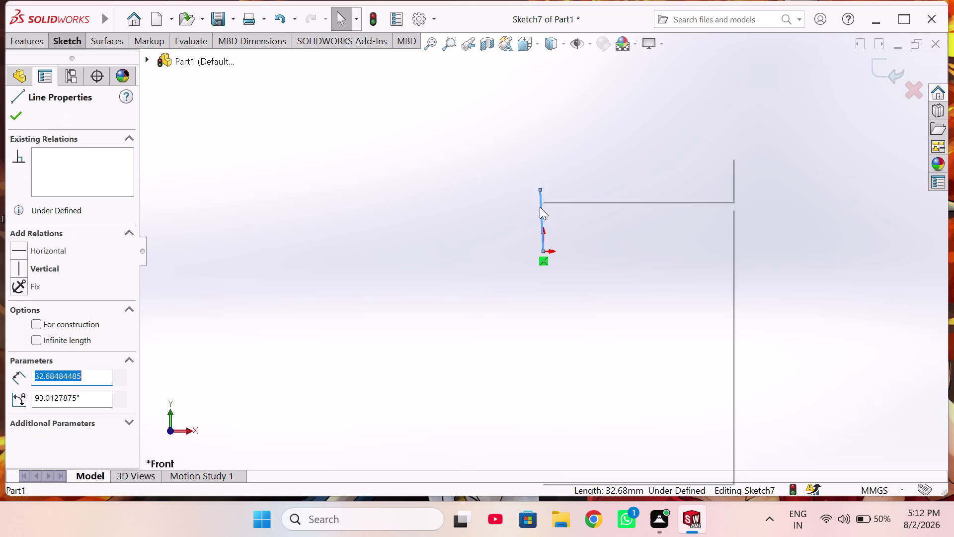
click(583, 410)
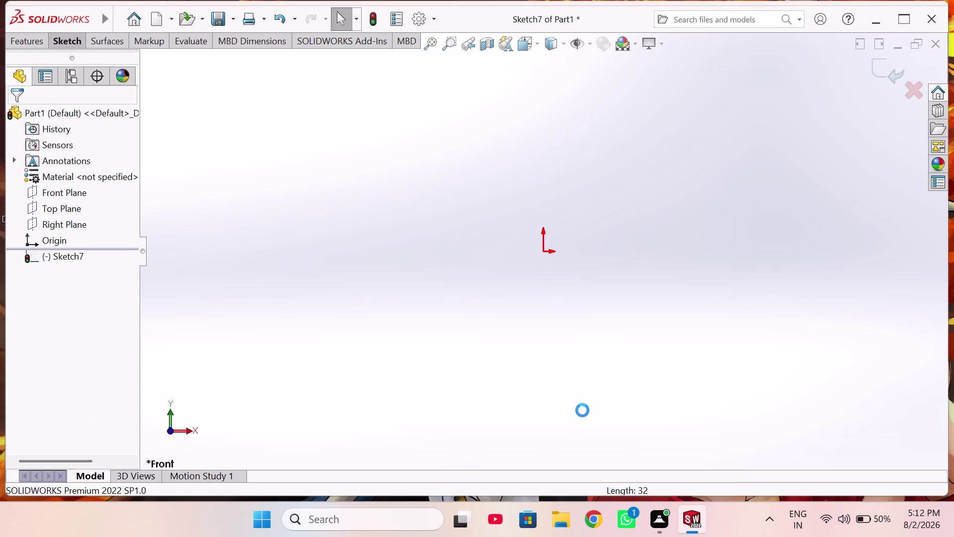
Draw a vertical line up from the origin joined to a horizontal top line.
right_drag(465, 305, 343, 285)
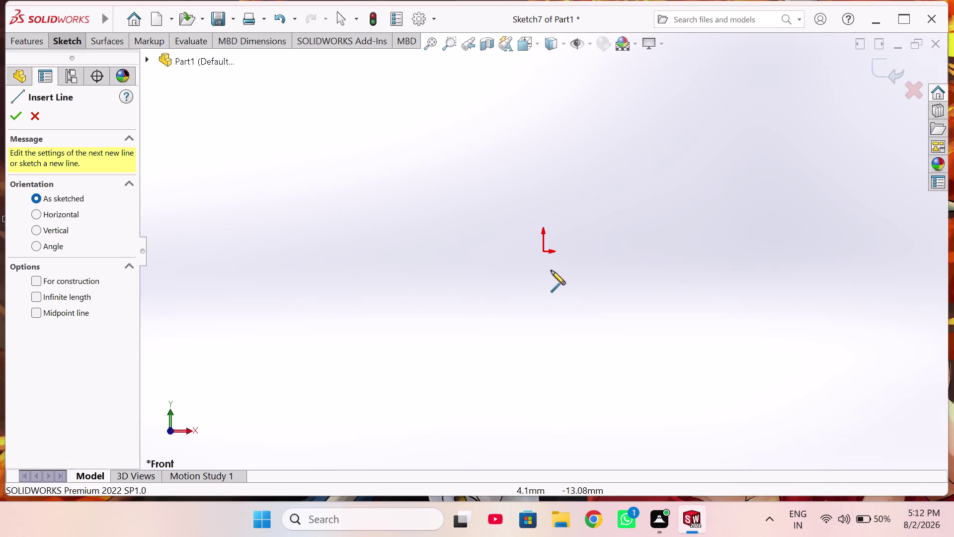
click(544, 251)
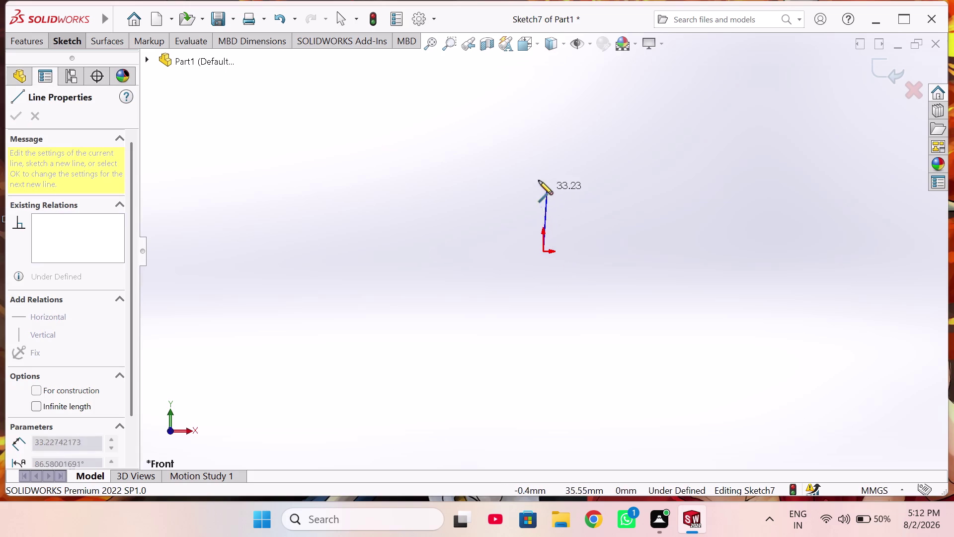
click(542, 185)
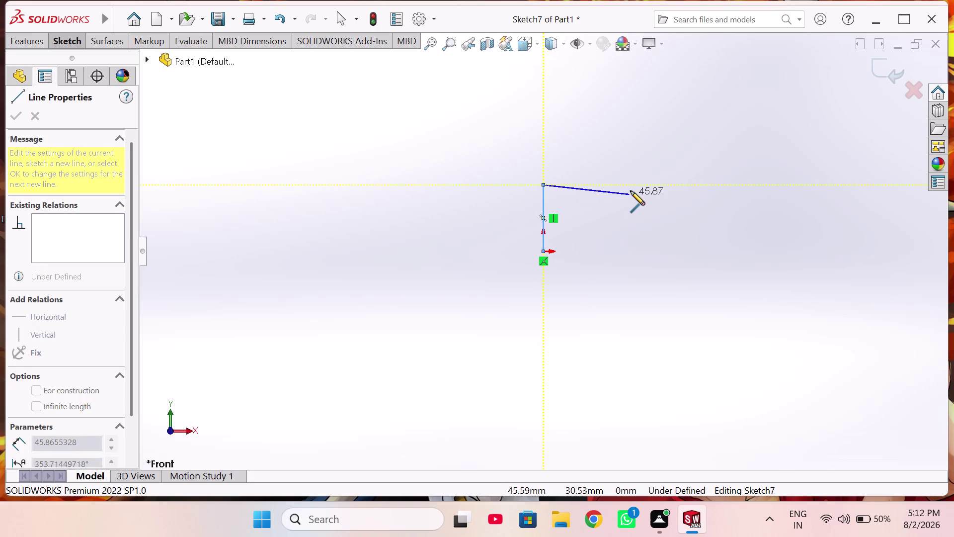
click(628, 186)
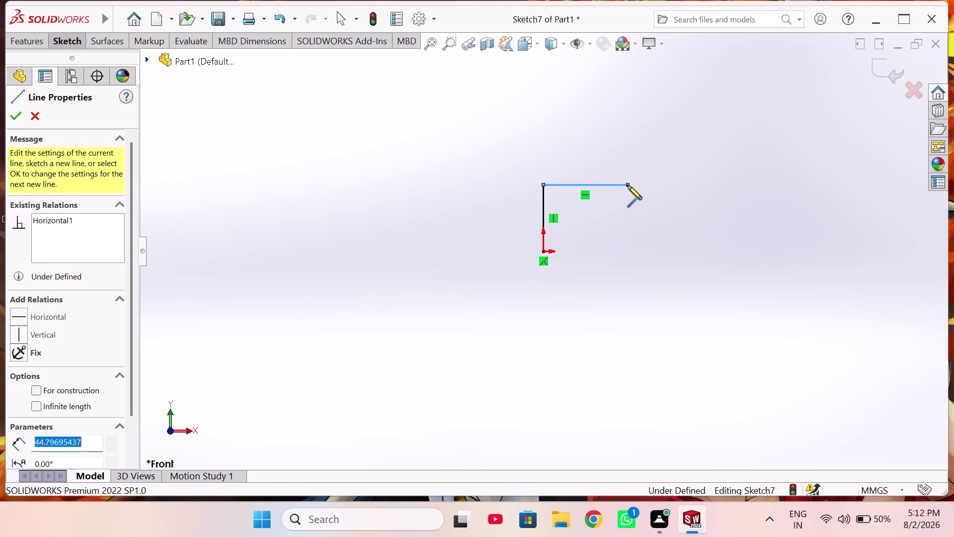
right_click(614, 127)
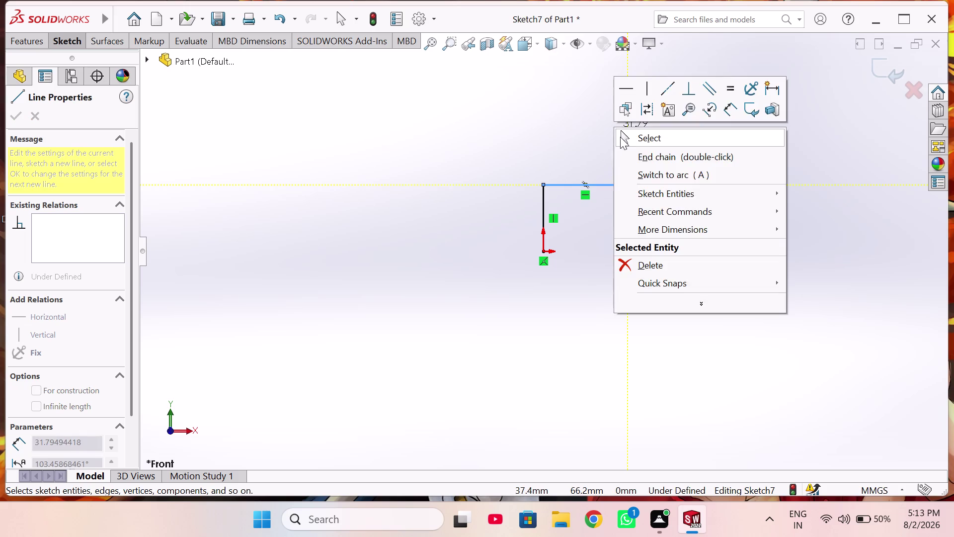
click(620, 136)
Dimension the top horizontal line to 30.50 mm.
right_drag(606, 139, 597, 55)
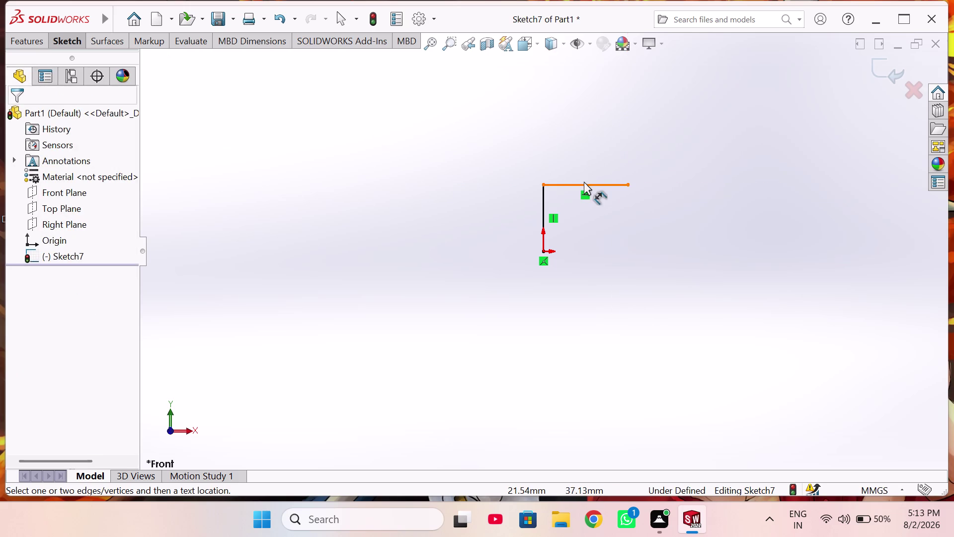
click(584, 182)
click(585, 139)
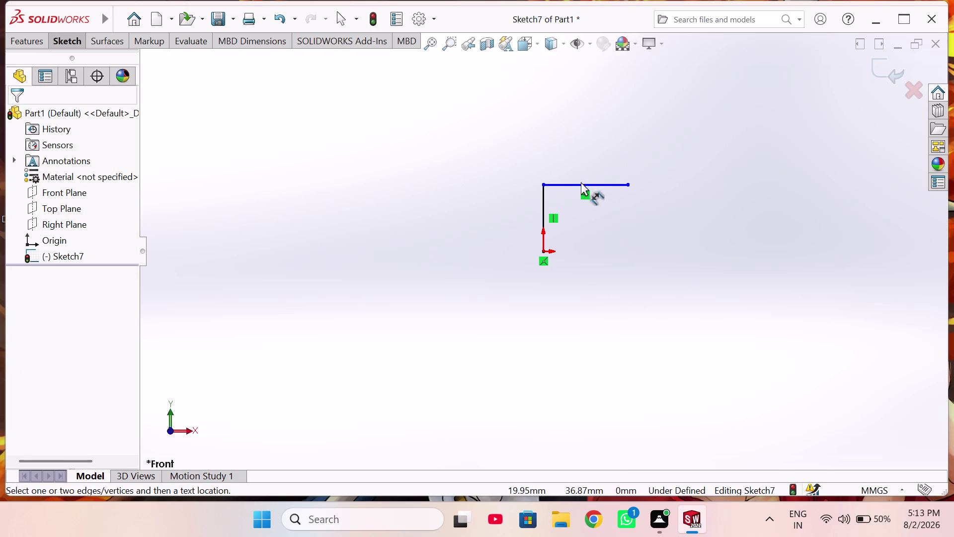
click(581, 183)
click(581, 145)
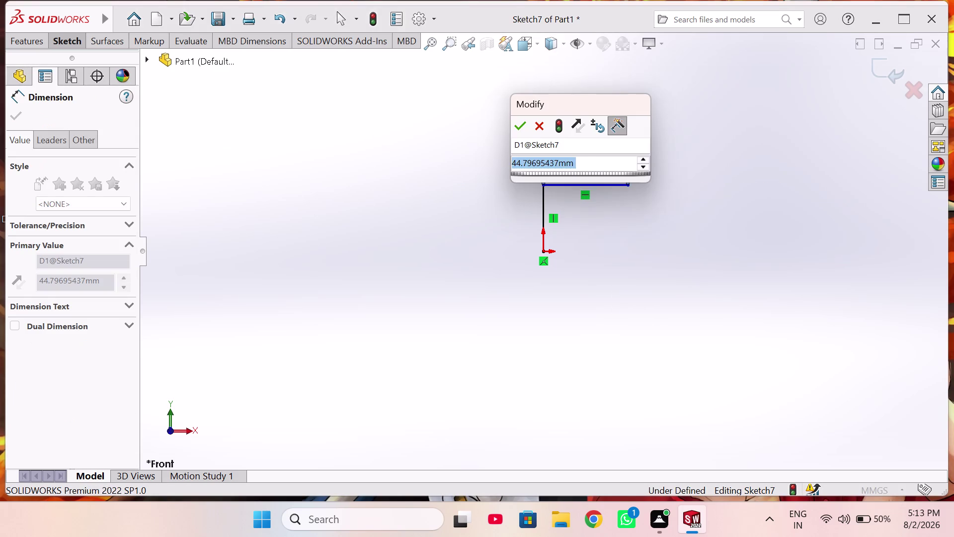
text(35.5)
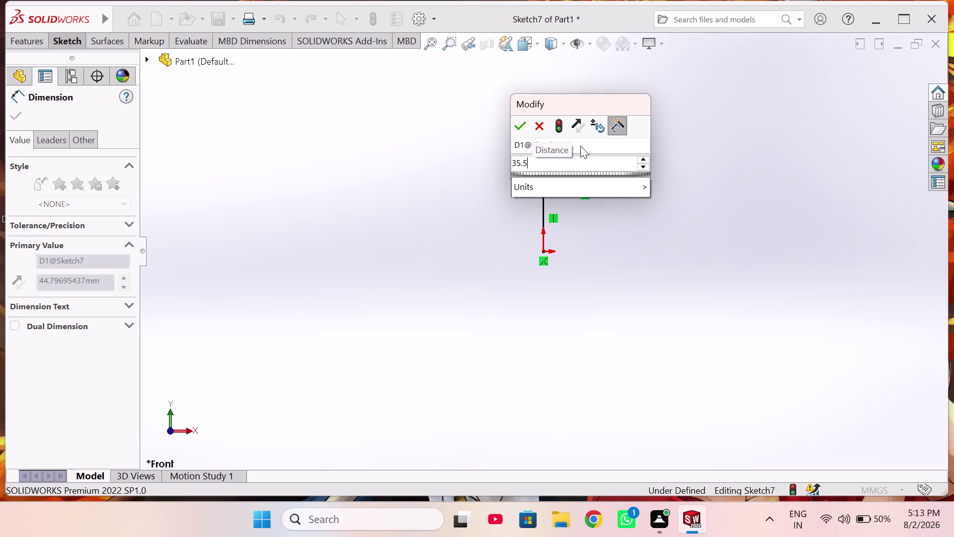
key(BackSpace)
key(BackSpace)
key(BackSpace)
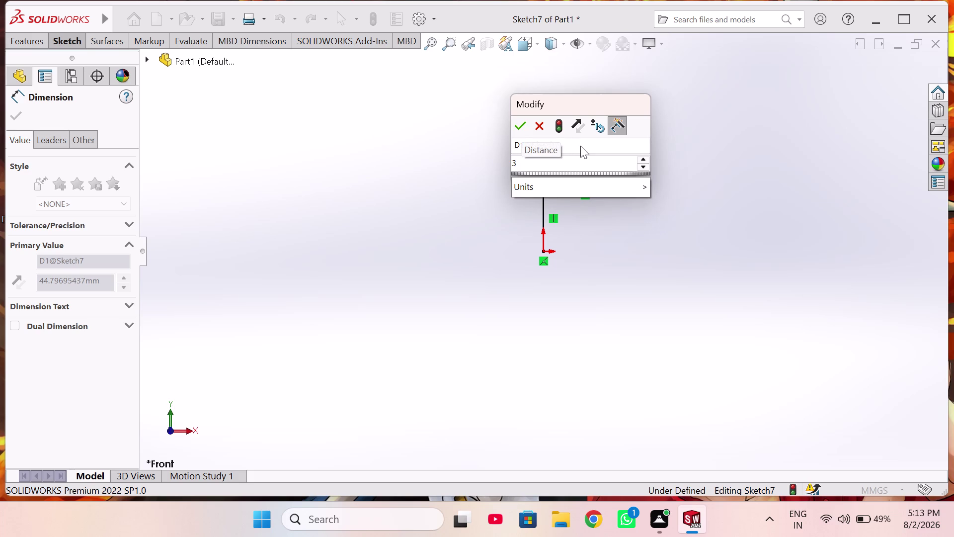
text(0.5)
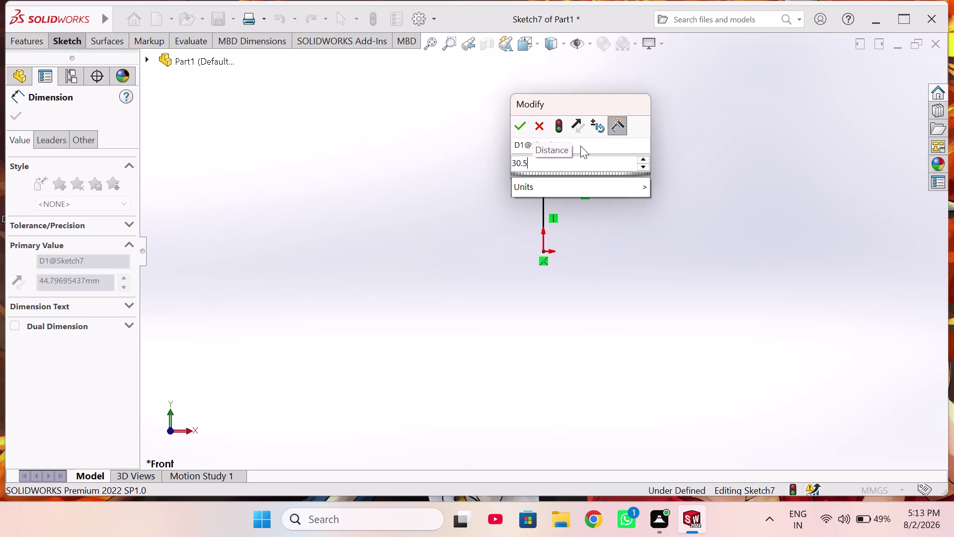
key(Return)
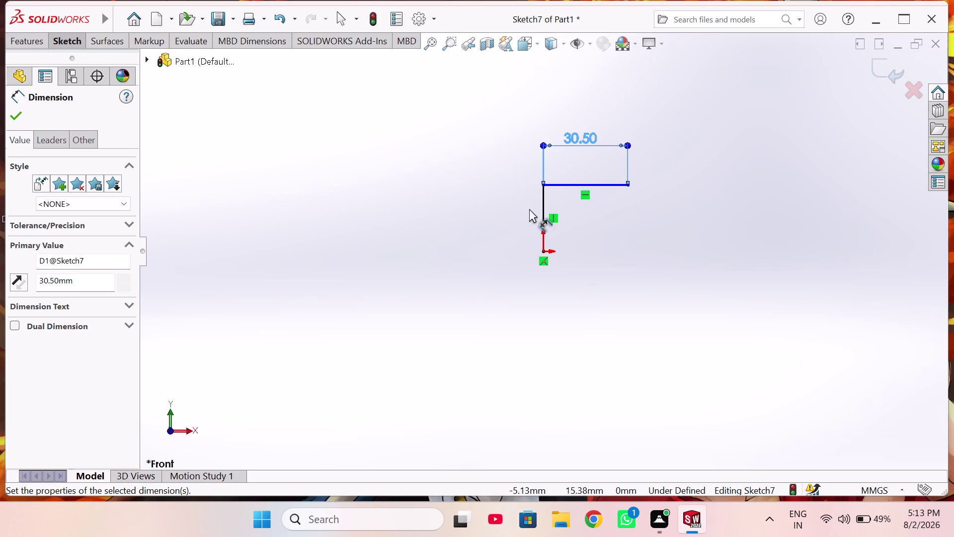
Dimension the vertical line to 25 mm.
click(542, 205)
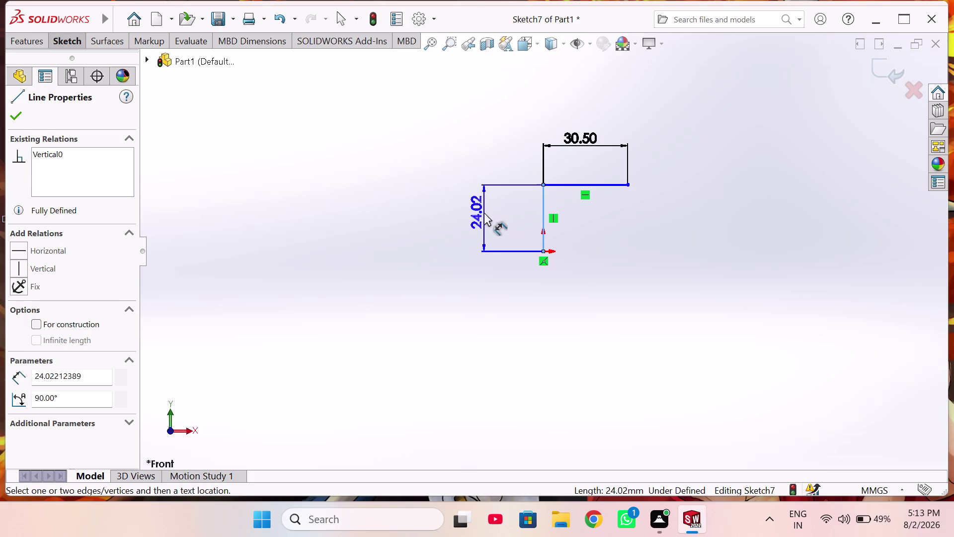
click(484, 212)
text(25)
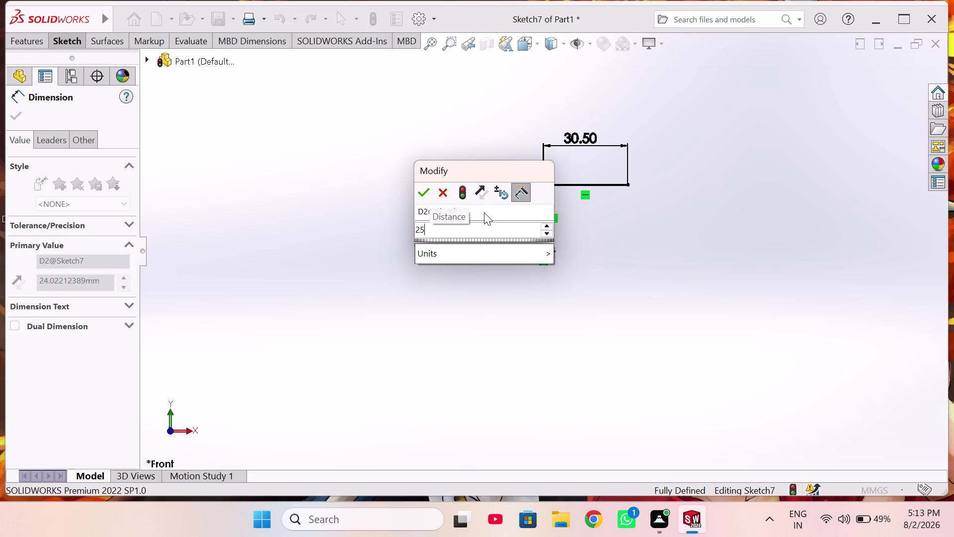
key(Return)
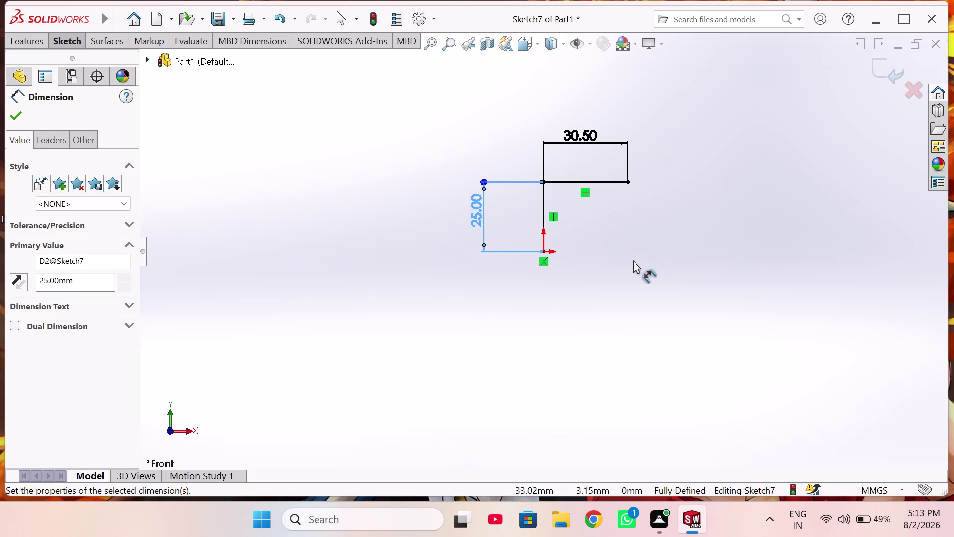
right_drag(639, 313, 641, 308)
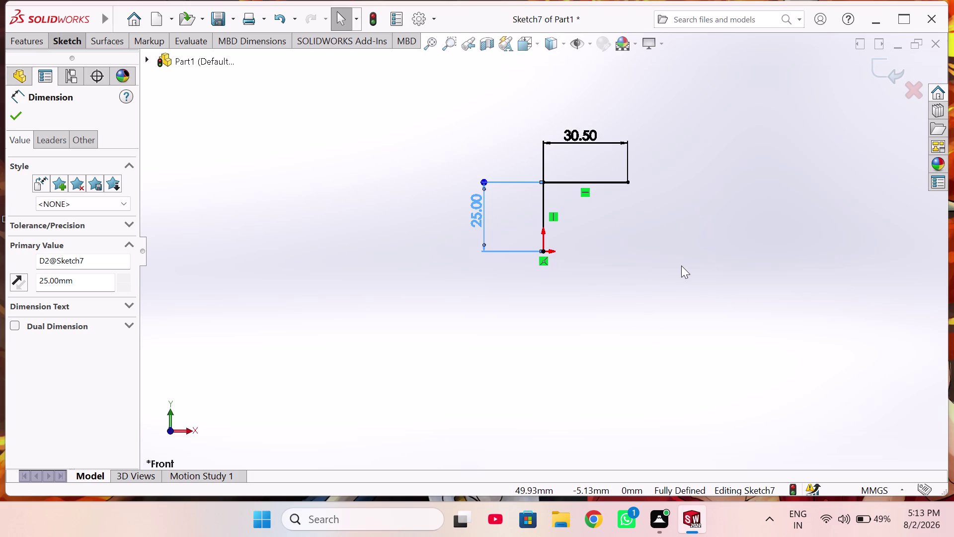
right_drag(711, 295, 707, 289)
click(438, 284)
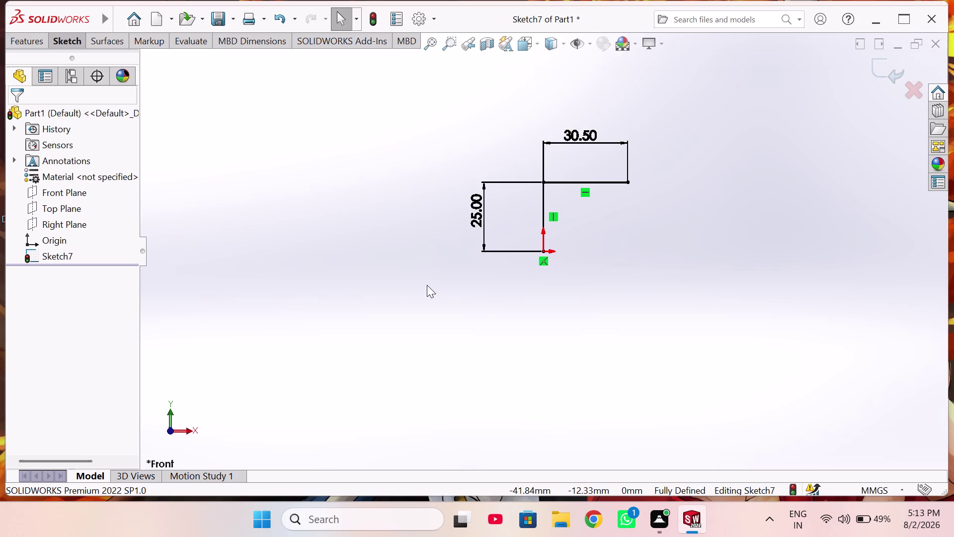
Draw a vertical centerline straight down from the origin.
right_drag(419, 280, 375, 248)
right_drag(374, 209, 352, 215)
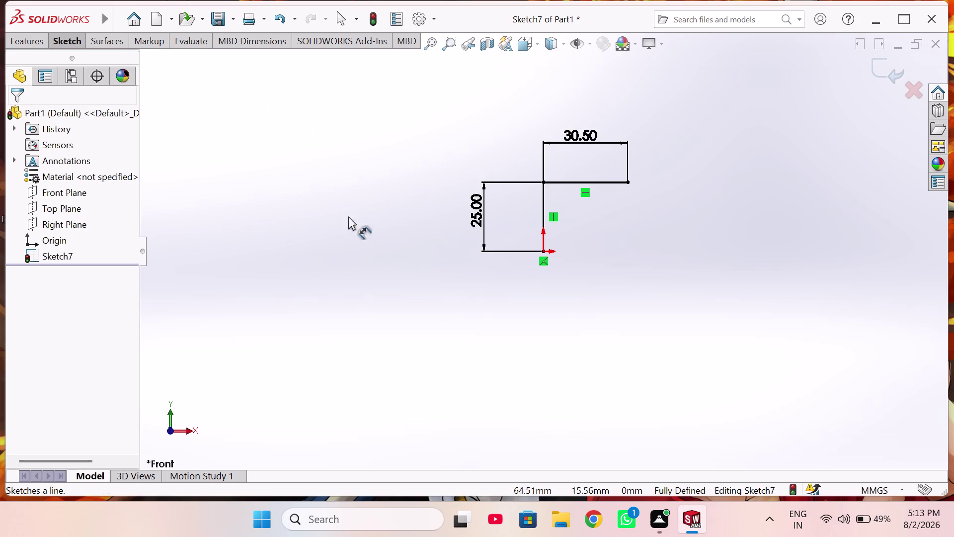
right_drag(351, 215, 243, 243)
click(82, 282)
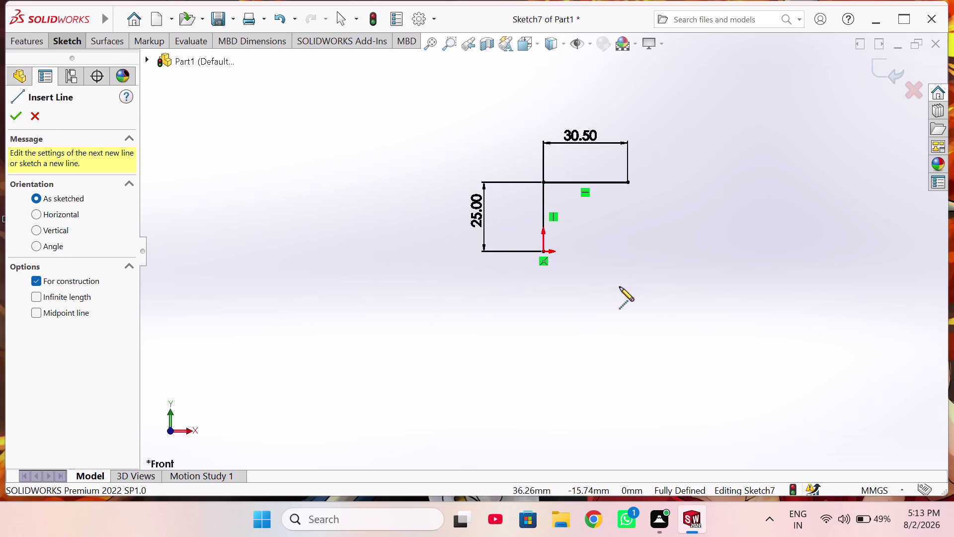
click(544, 253)
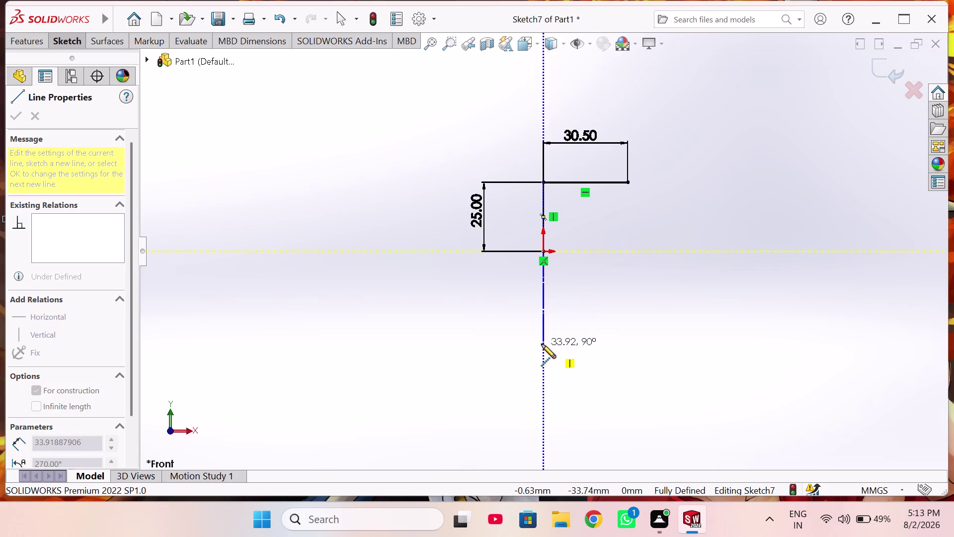
click(542, 323)
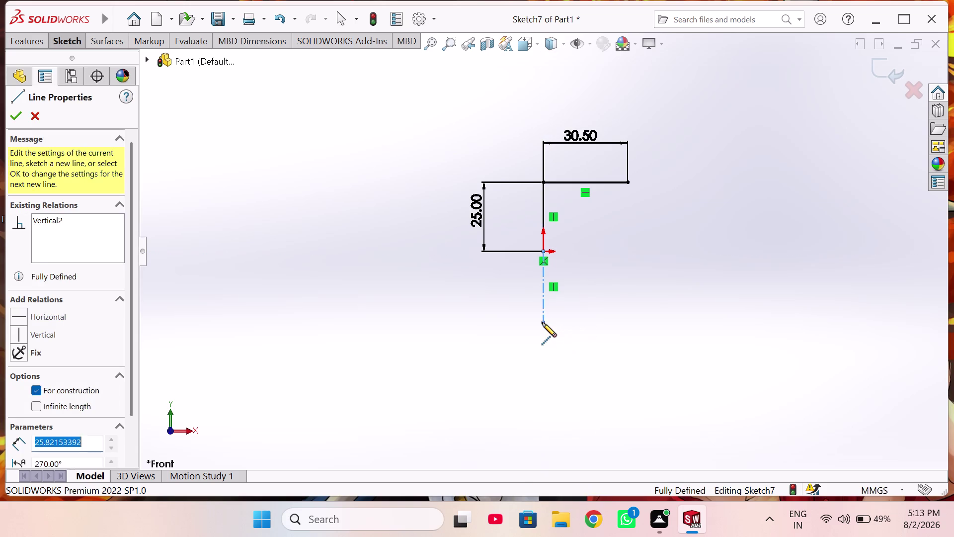
Dimension the centerline to 25 mm and leave the dimension tool.
right_drag(606, 301, 611, 215)
click(543, 289)
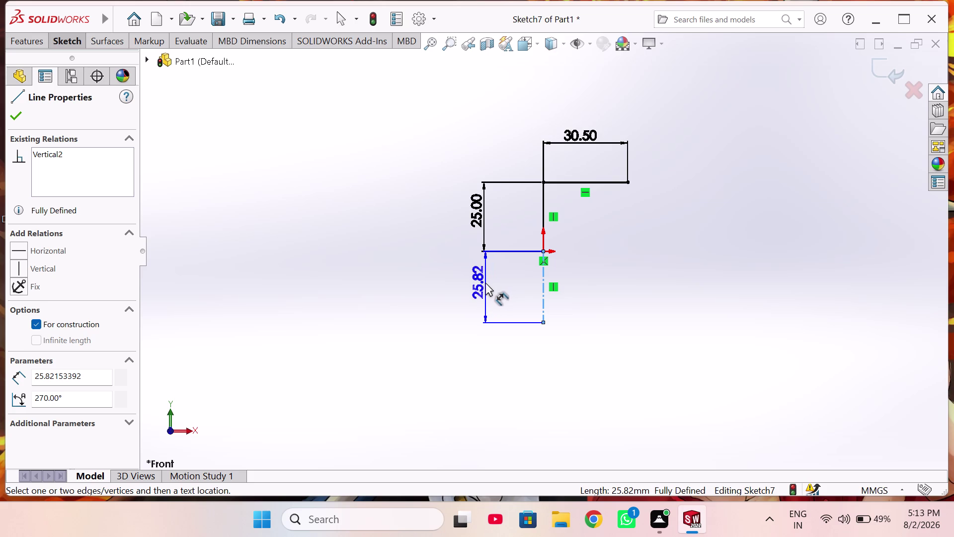
click(485, 283)
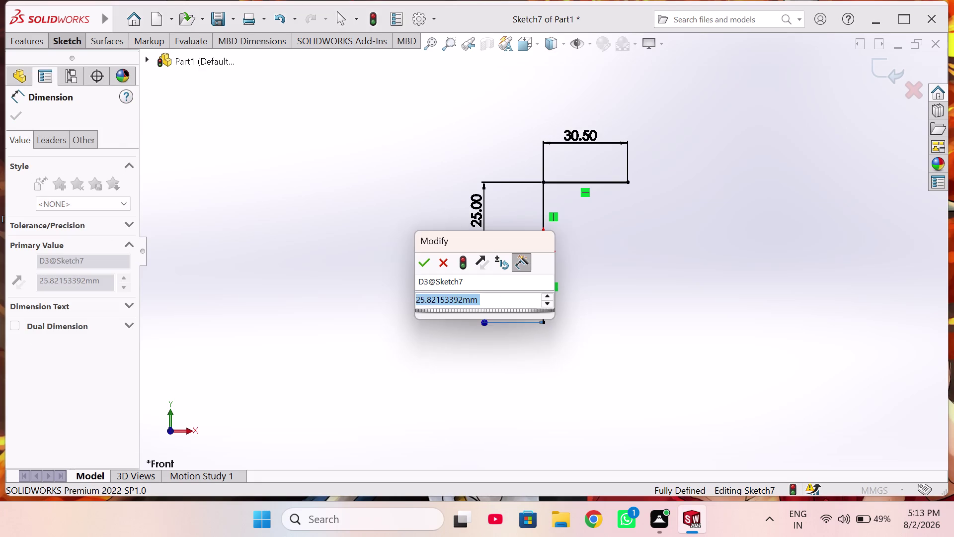
text(25)
key(Return)
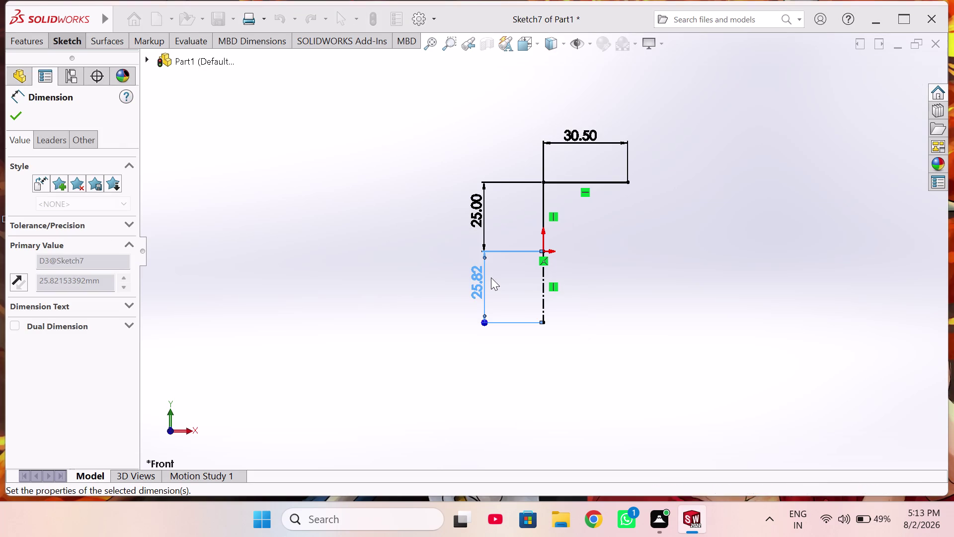
right_click(367, 173)
click(377, 218)
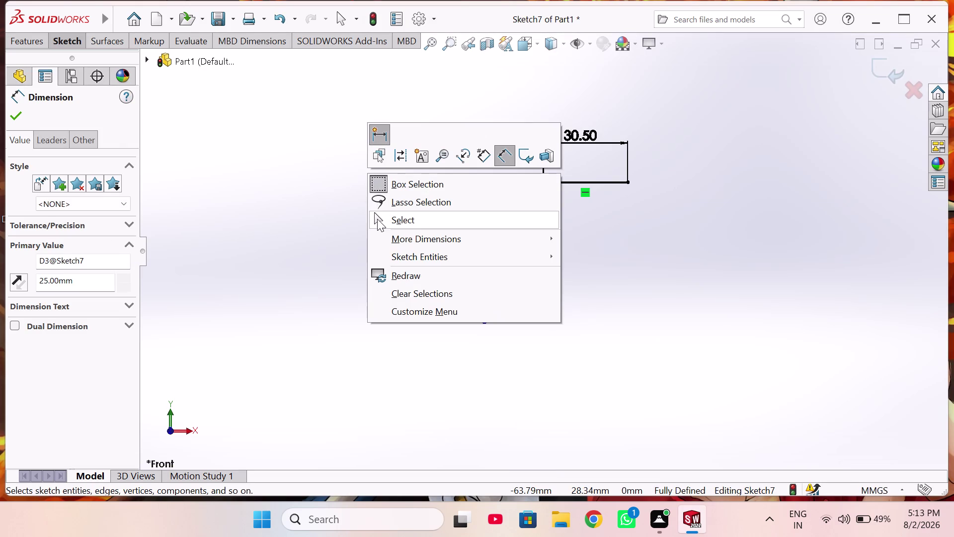
click(66, 40)
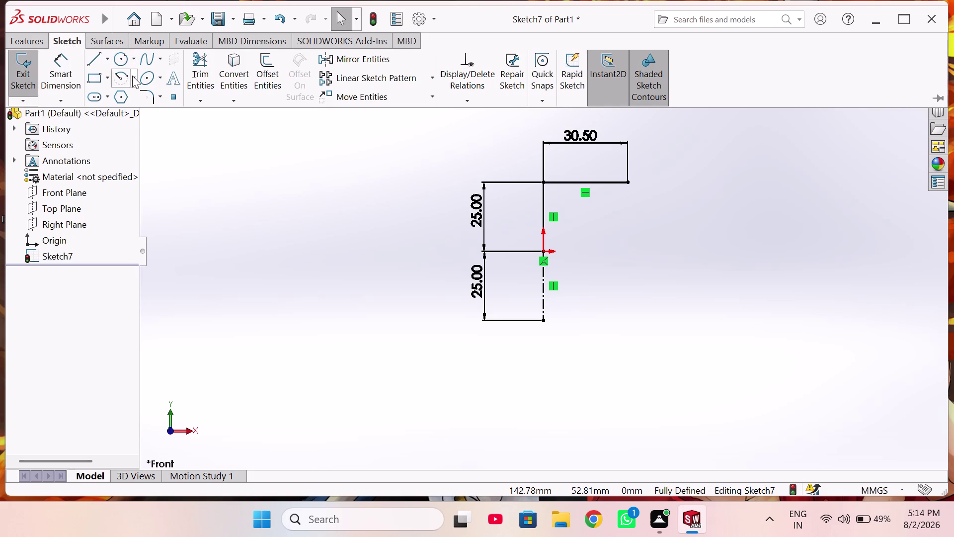
click(133, 75)
click(150, 130)
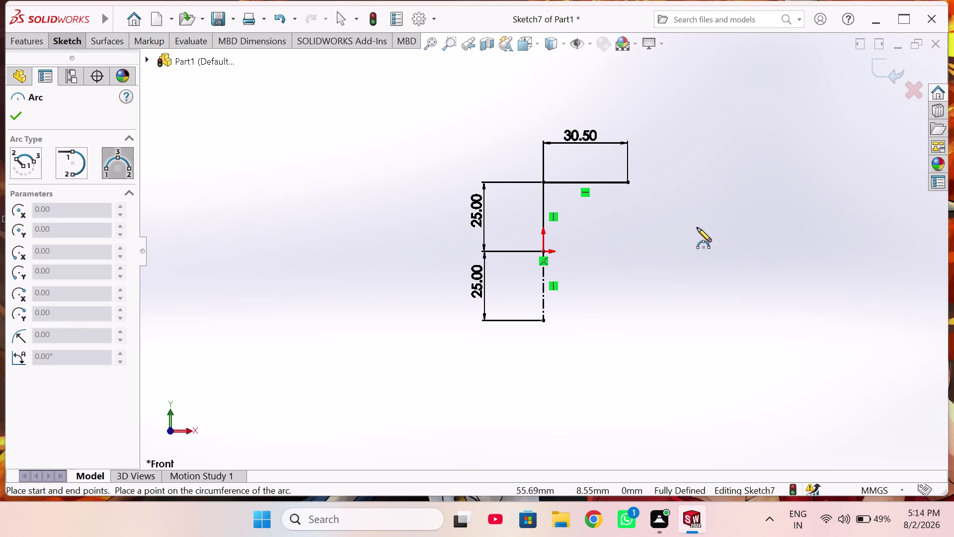
Cancel the arc and draw a centerline down-right from the top line's right end.
right_click(742, 225)
click(763, 236)
right_drag(750, 288, 716, 260)
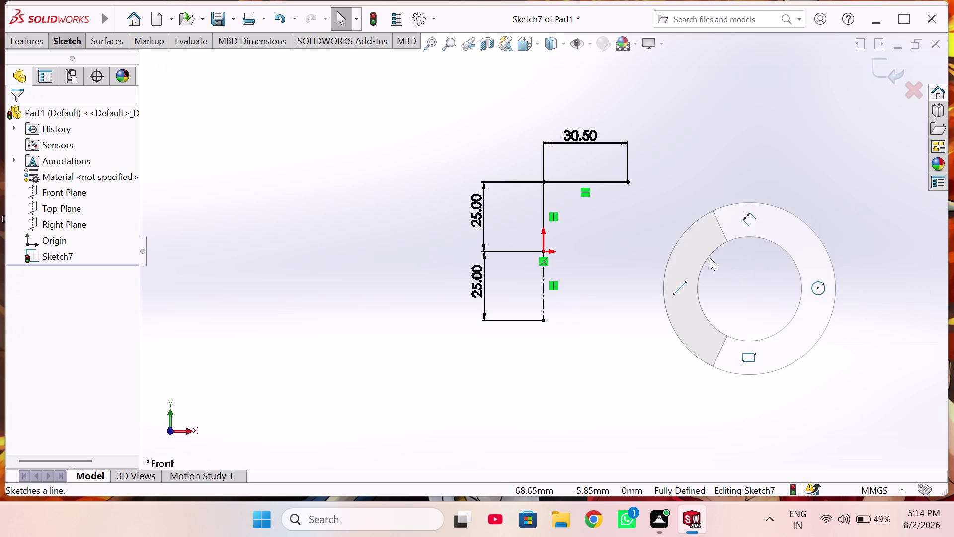
right_drag(715, 260, 698, 259)
click(76, 276)
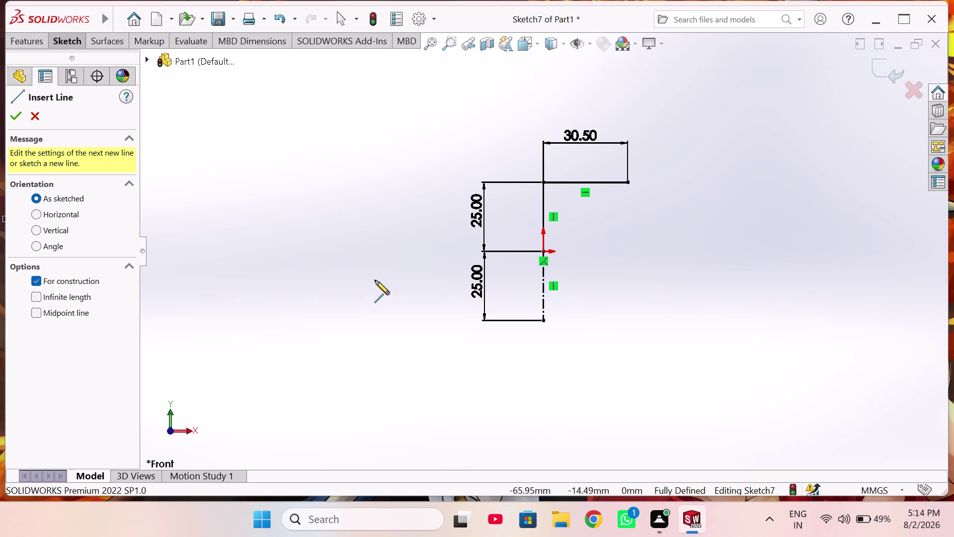
click(597, 160)
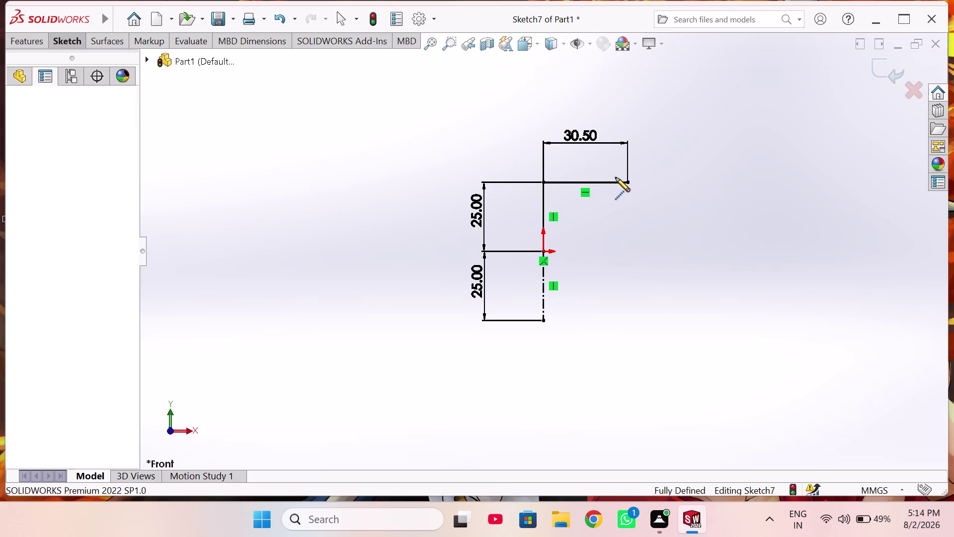
click(690, 228)
right_drag(739, 223, 738, 160)
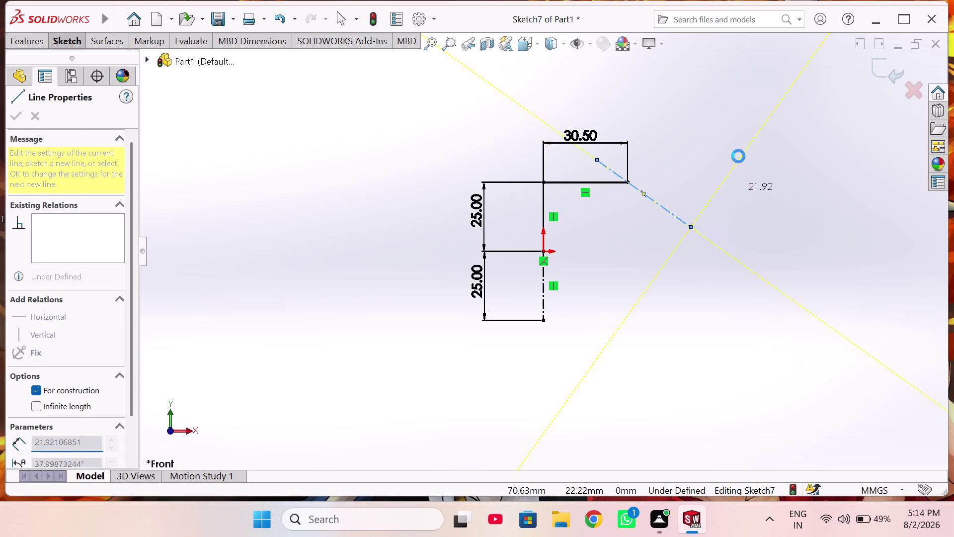
right_drag(739, 161, 738, 142)
Set the angle between the top line and the new centerline to 30°.
click(607, 184)
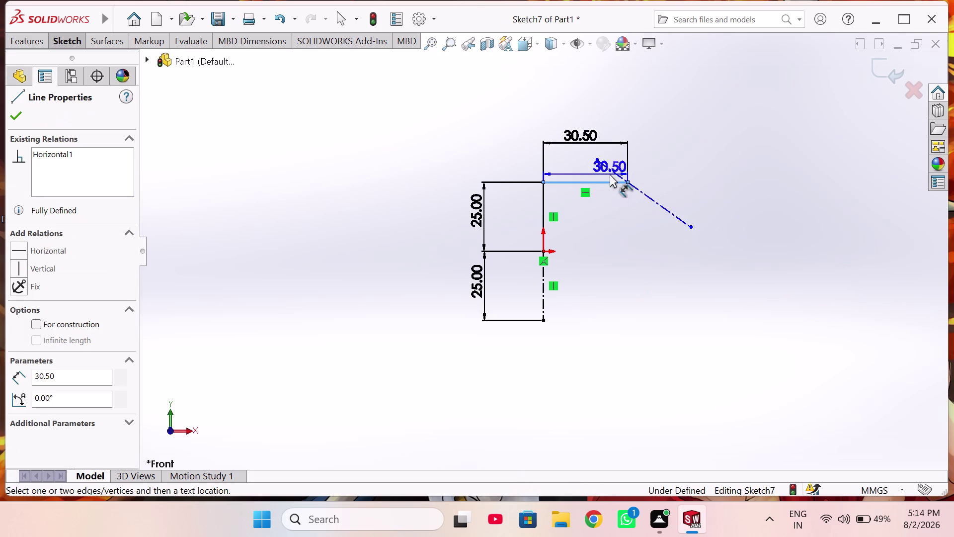
click(612, 172)
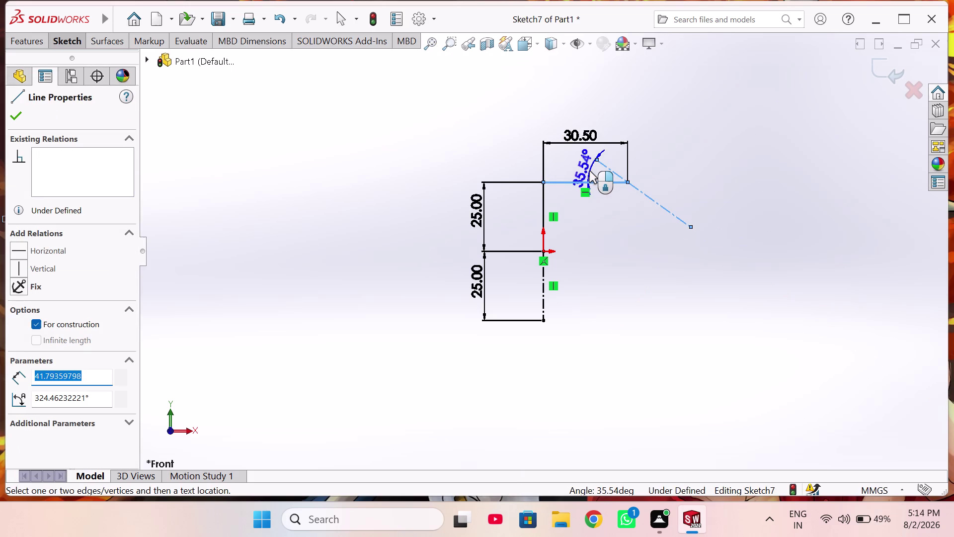
click(589, 170)
text(3)
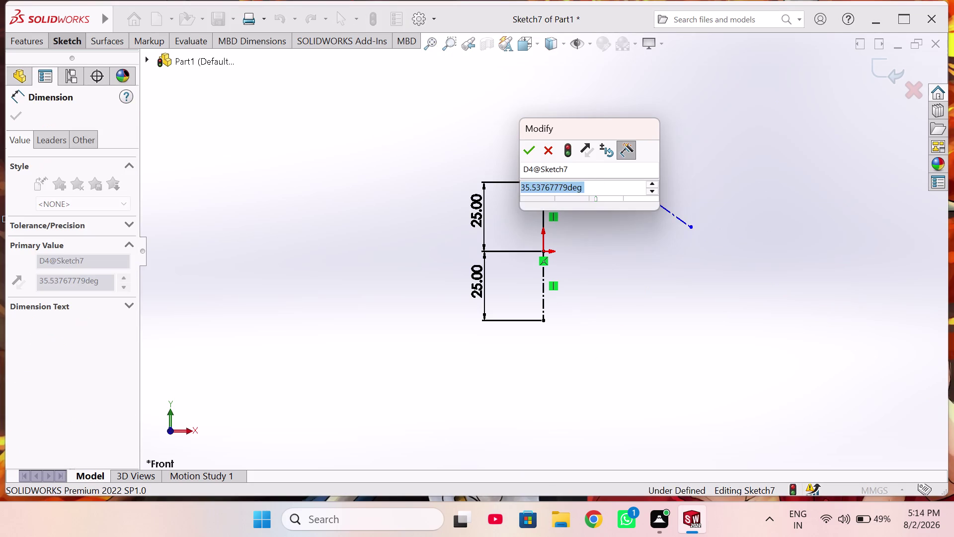
text(0)
key(Return)
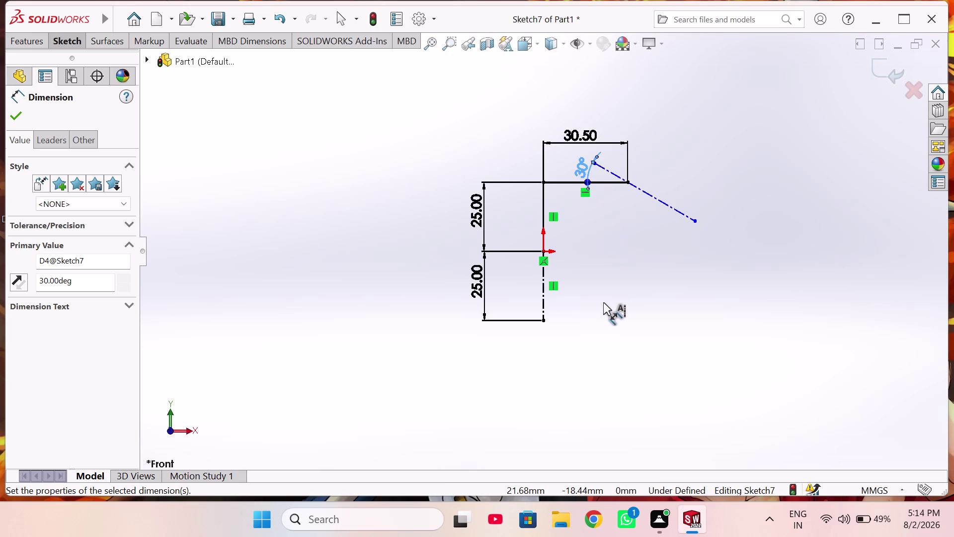
right_drag(659, 332, 678, 308)
right_drag(678, 309, 714, 352)
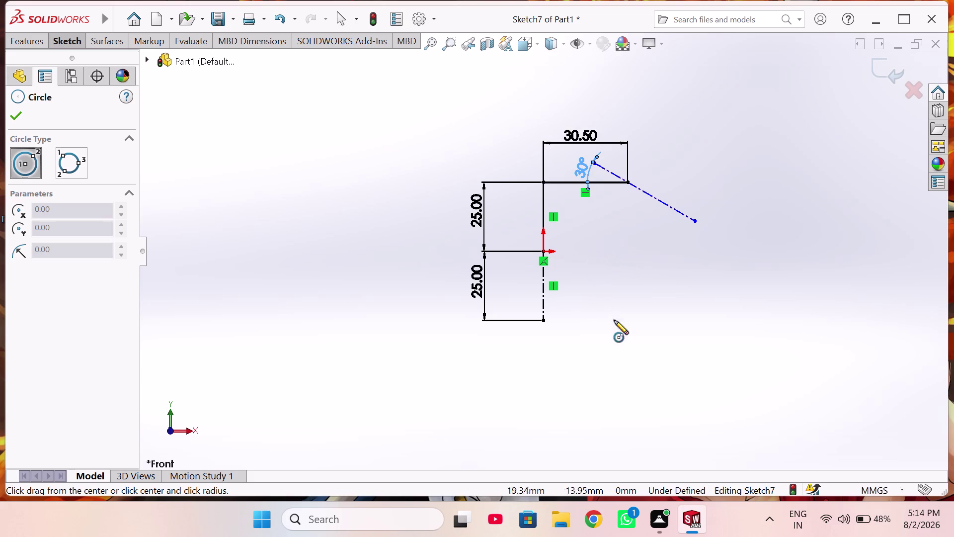
Draw a three-point arc from near the slanted centerline down to a lower end point.
right_drag(720, 298, 726, 284)
right_drag(723, 278, 729, 255)
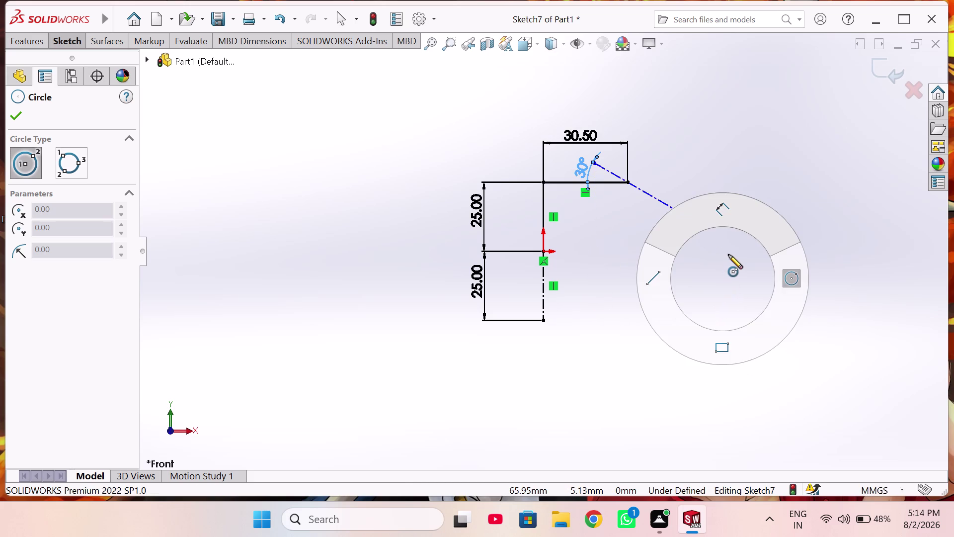
right_drag(729, 255, 812, 295)
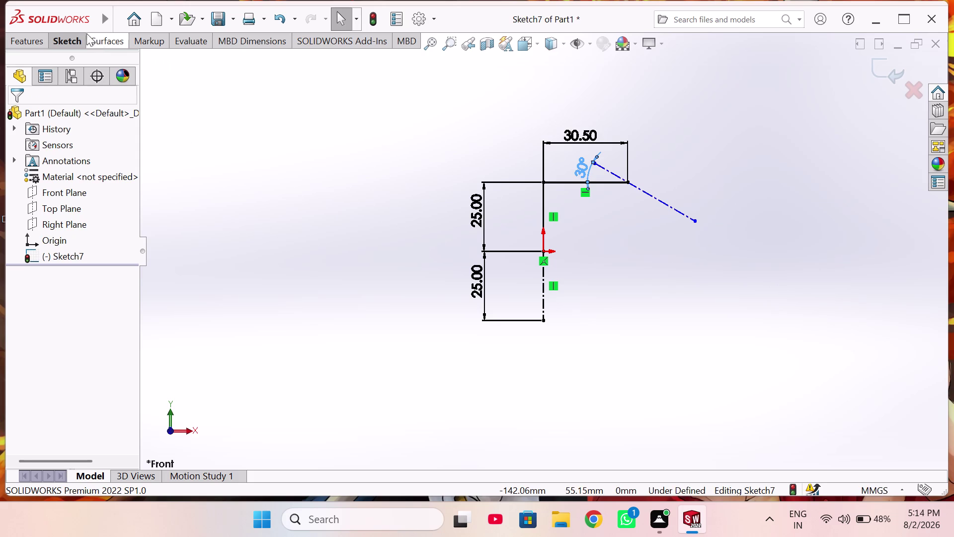
click(74, 39)
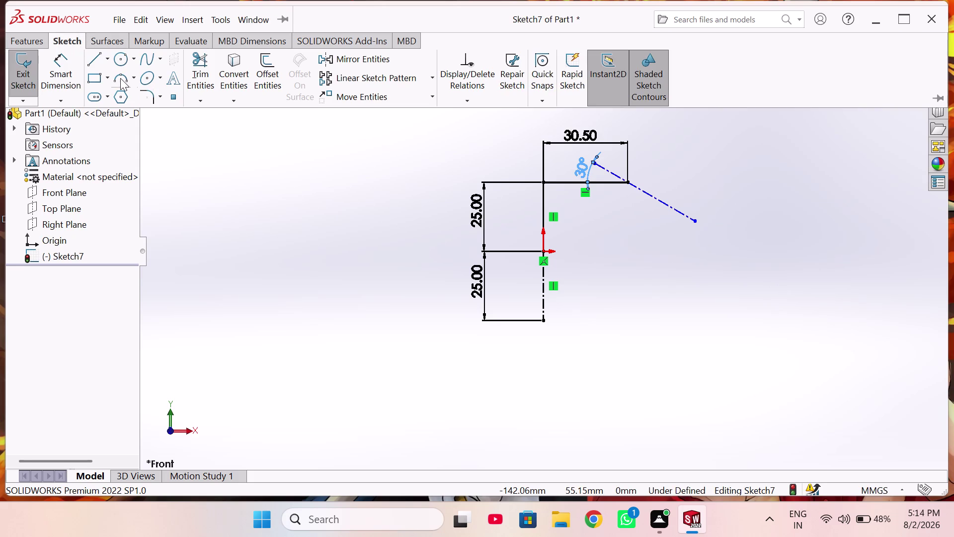
click(121, 78)
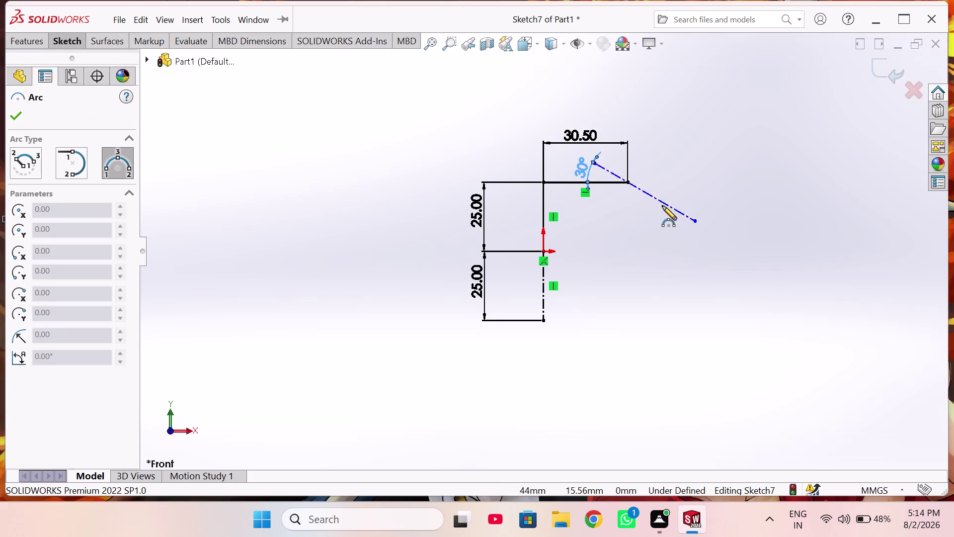
click(646, 193)
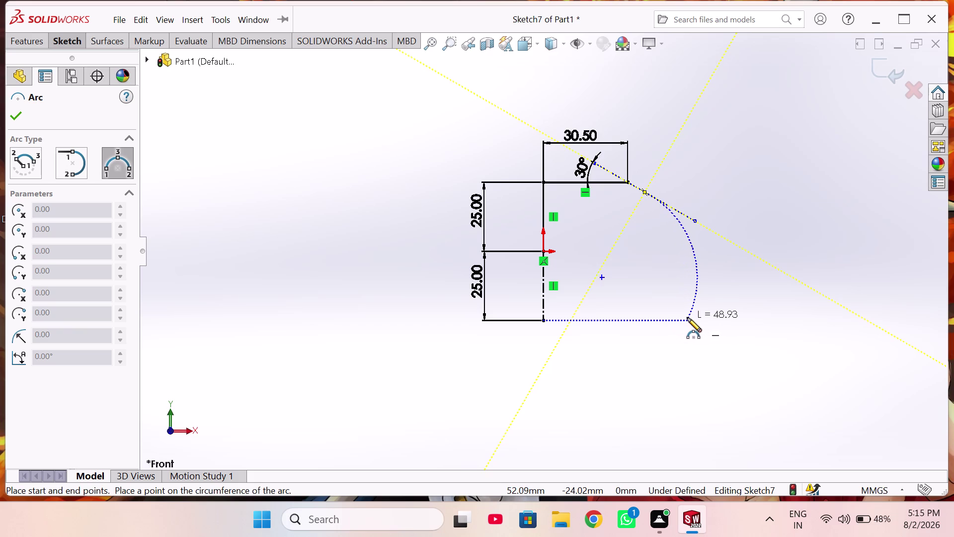
click(688, 318)
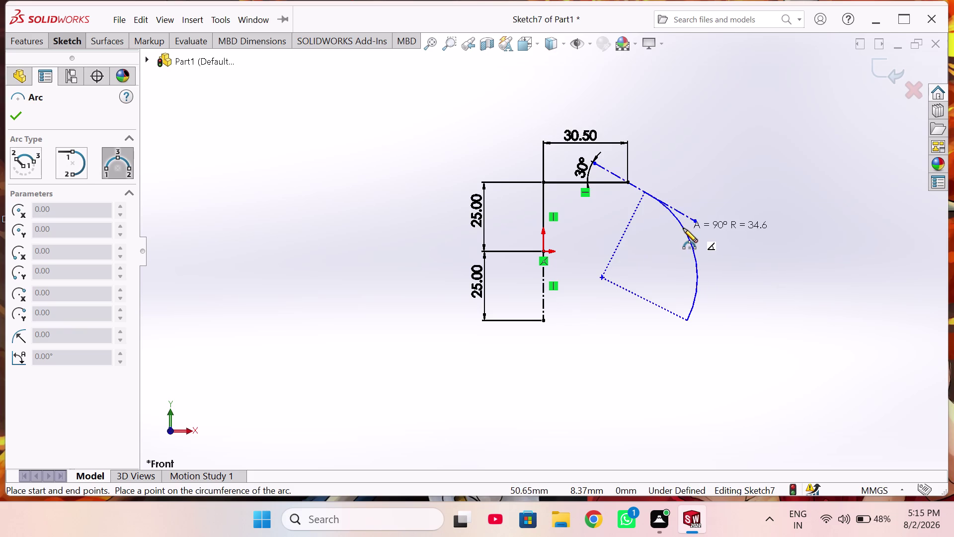
click(685, 225)
Dimension the arc's radius as 40 mm.
right_drag(762, 232, 756, 155)
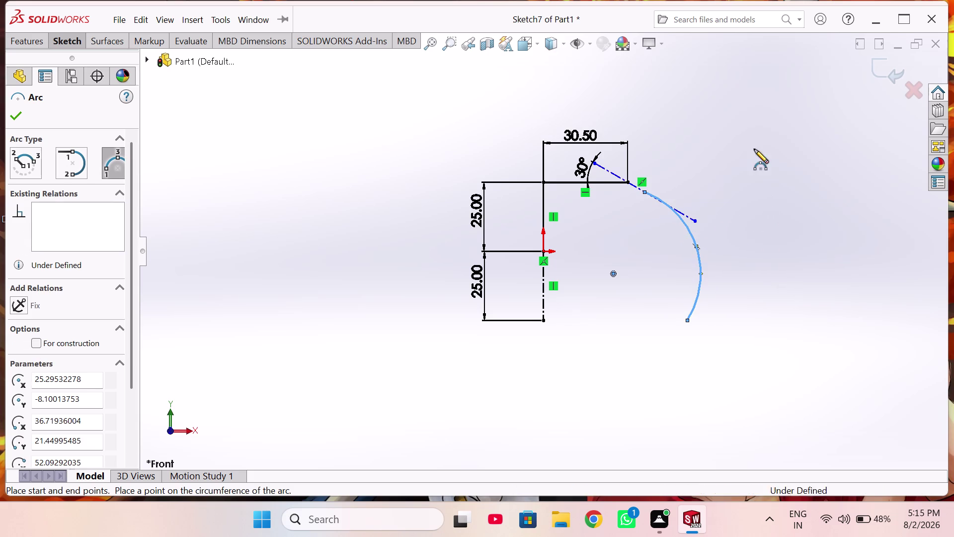
right_drag(755, 155, 744, 124)
click(693, 243)
click(761, 213)
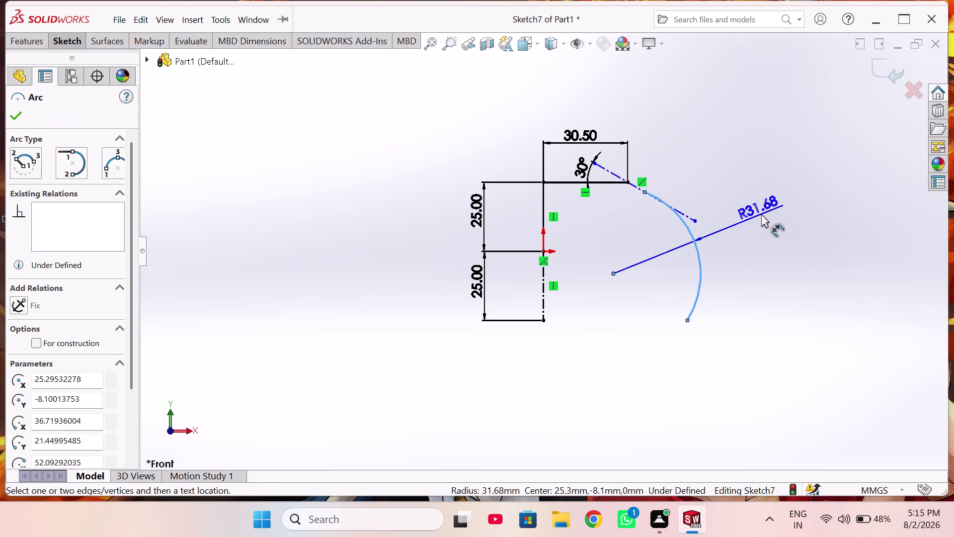
text(40)
key(Return)
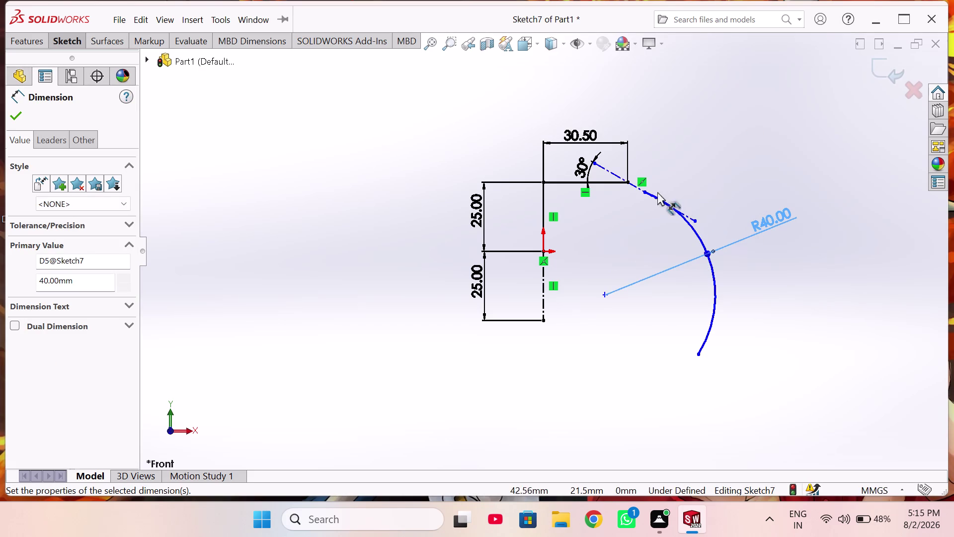
Drag the 40 mm arc's lower endpoint upward to shorten the arc.
drag(699, 354, 695, 349)
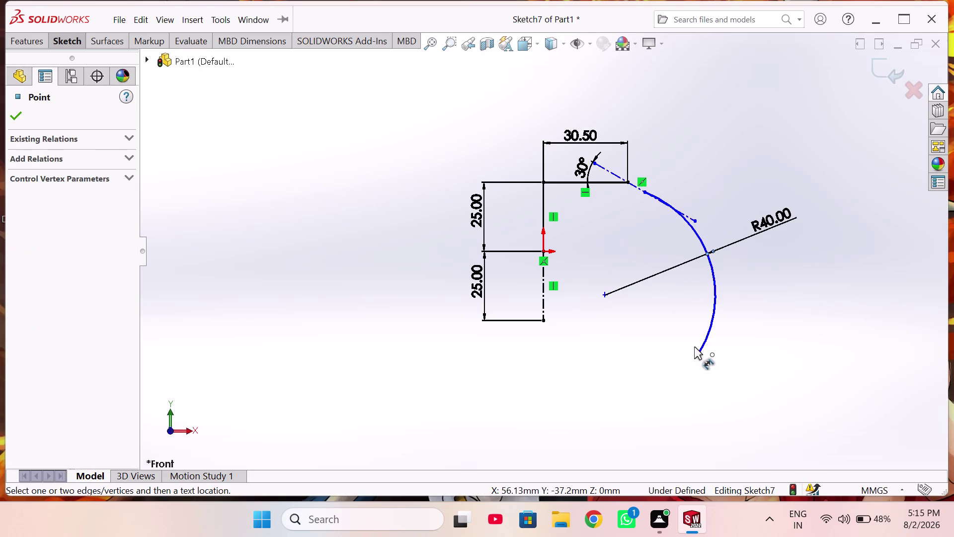
drag(694, 348, 692, 314)
right_click(737, 341)
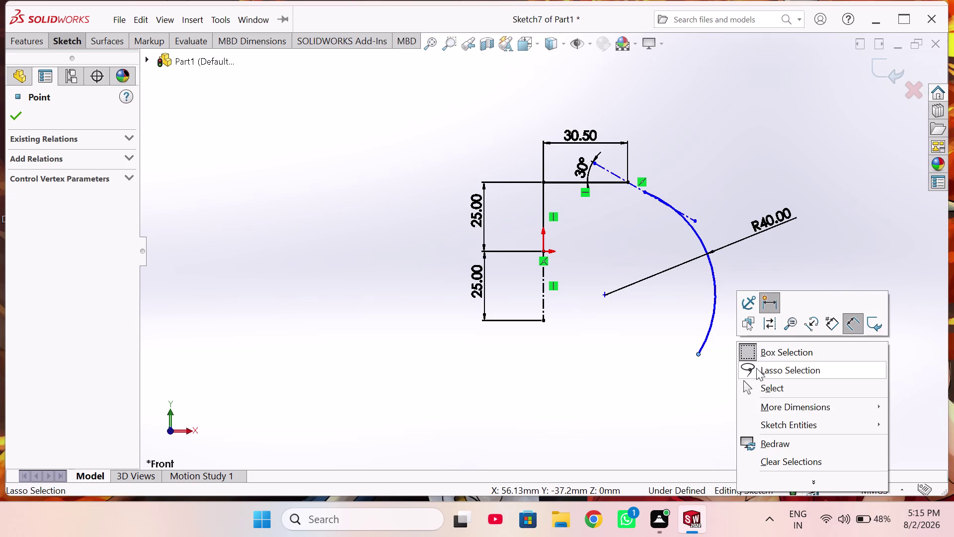
click(761, 384)
drag(697, 356, 696, 343)
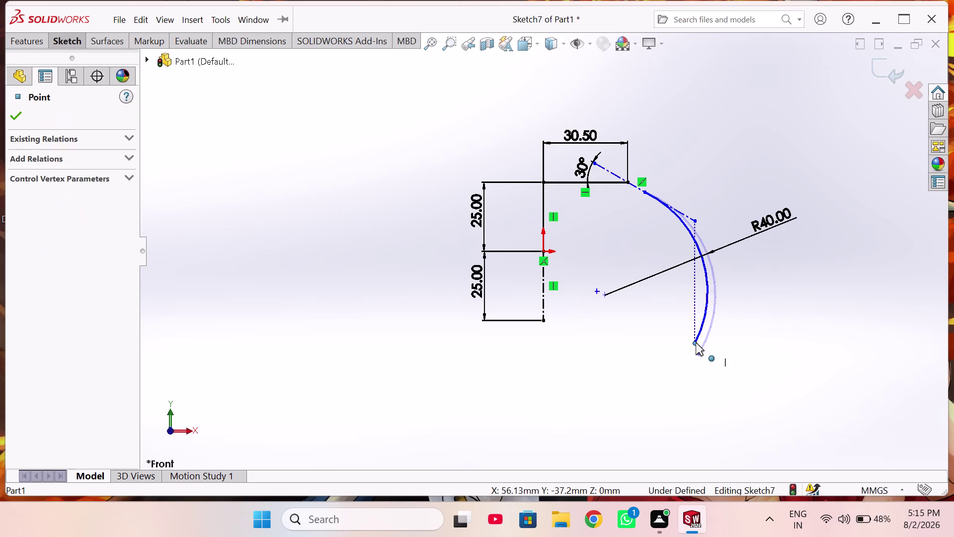
drag(695, 343, 696, 320)
click(756, 327)
Start a new line at the right end of the top edge.
scroll(down, 3)
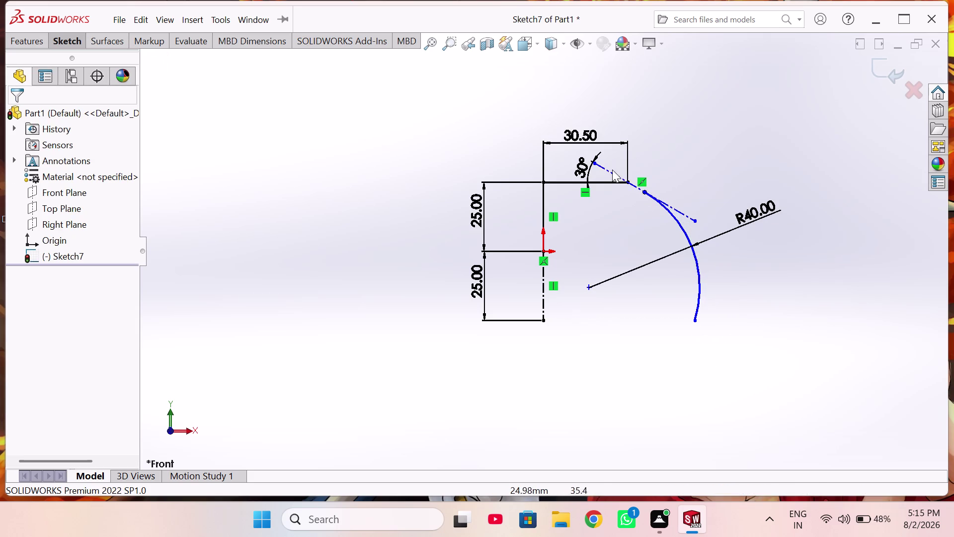
scroll(down, 3)
scroll(down, 3)
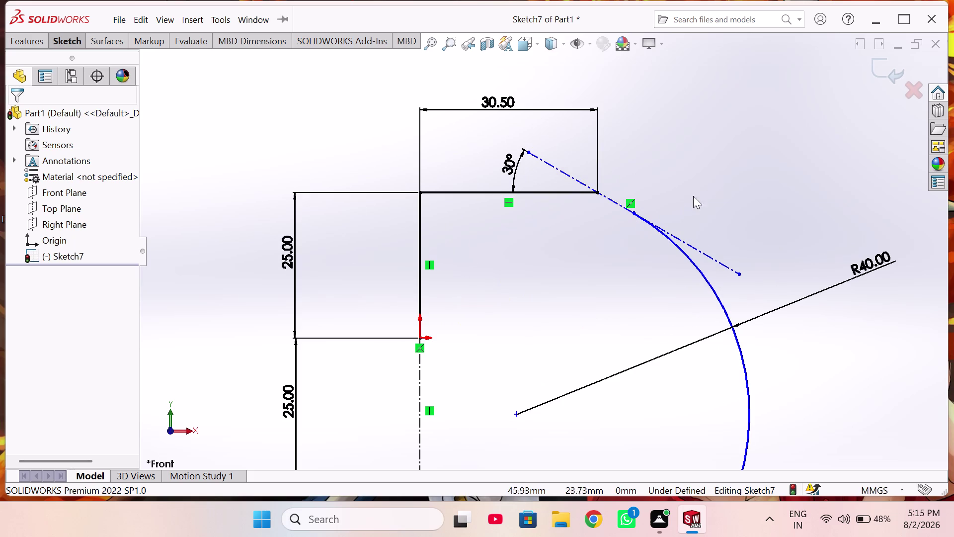
right_drag(722, 184, 561, 199)
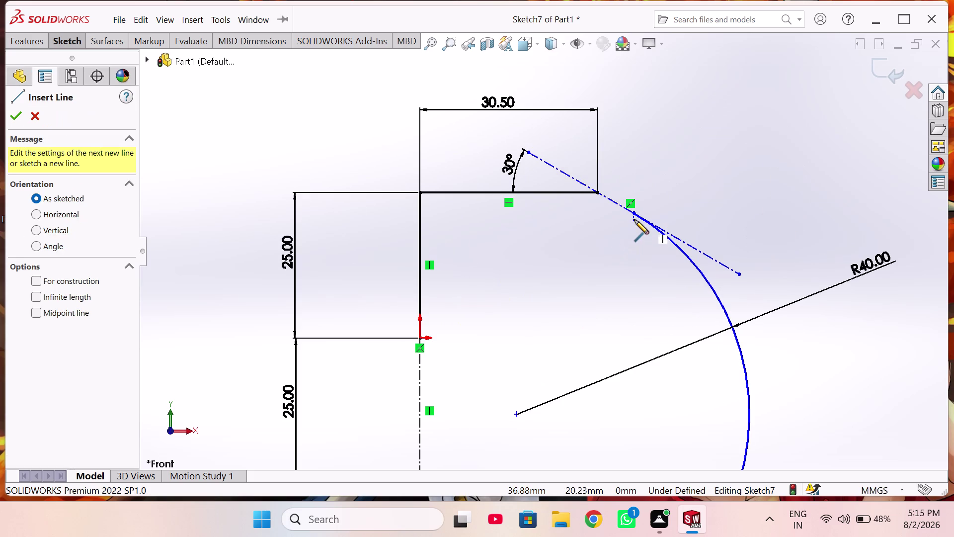
click(635, 213)
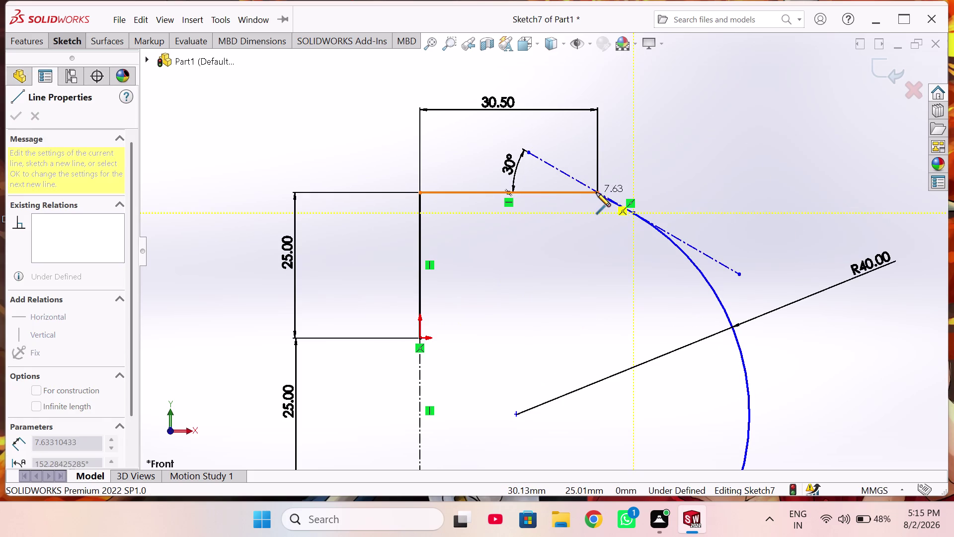
End the short line at the arc's start point and exit the Line tool.
click(596, 192)
right_click(647, 146)
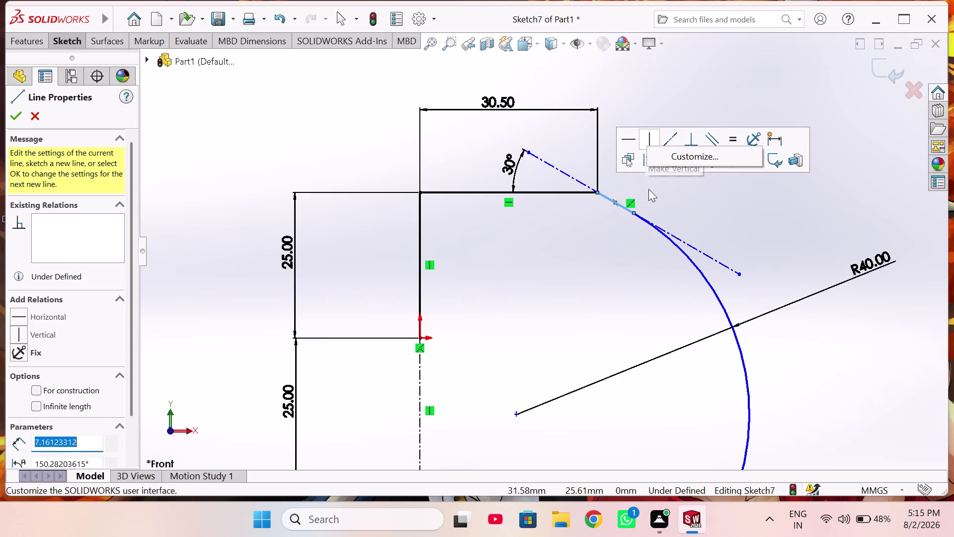
click(38, 118)
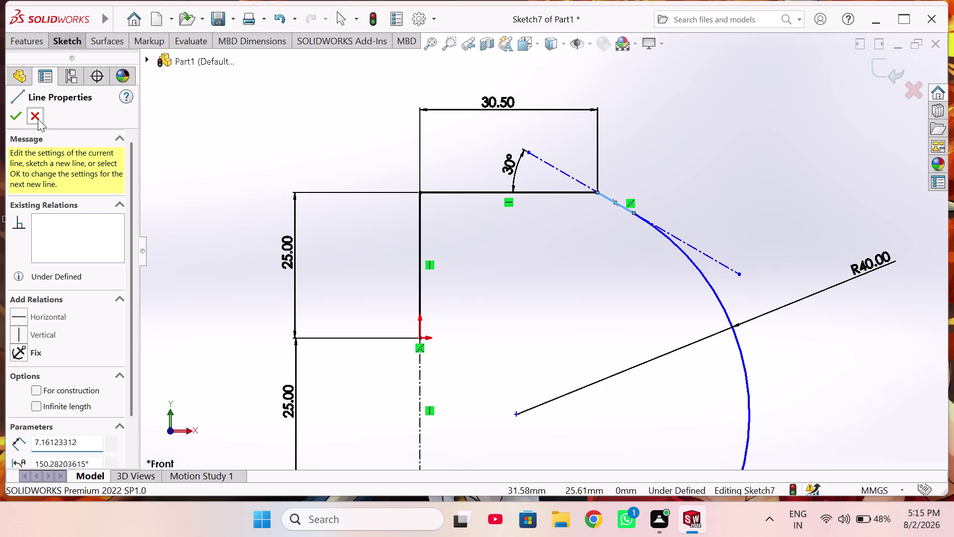
click(36, 115)
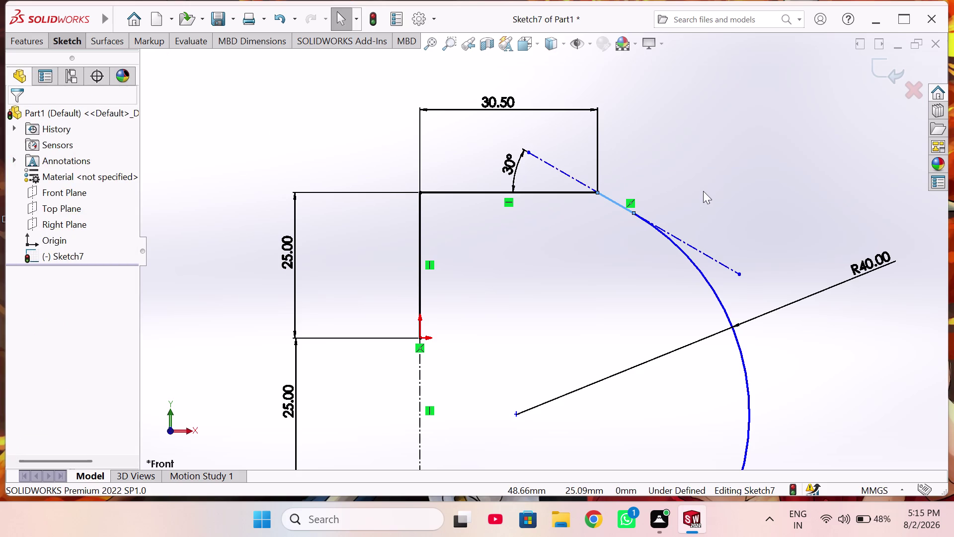
Select the 40 mm arc together with the short connecting line.
right_click(704, 191)
click(607, 288)
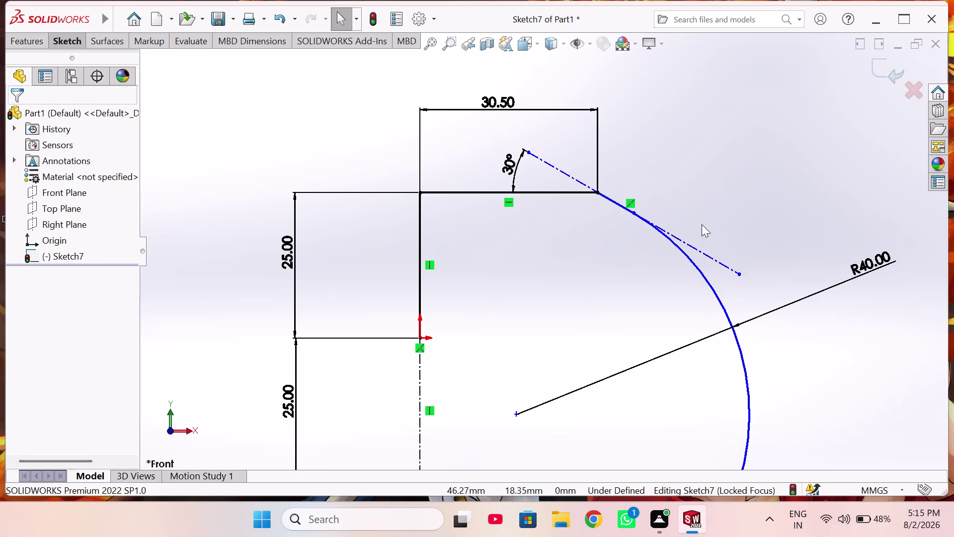
click(704, 253)
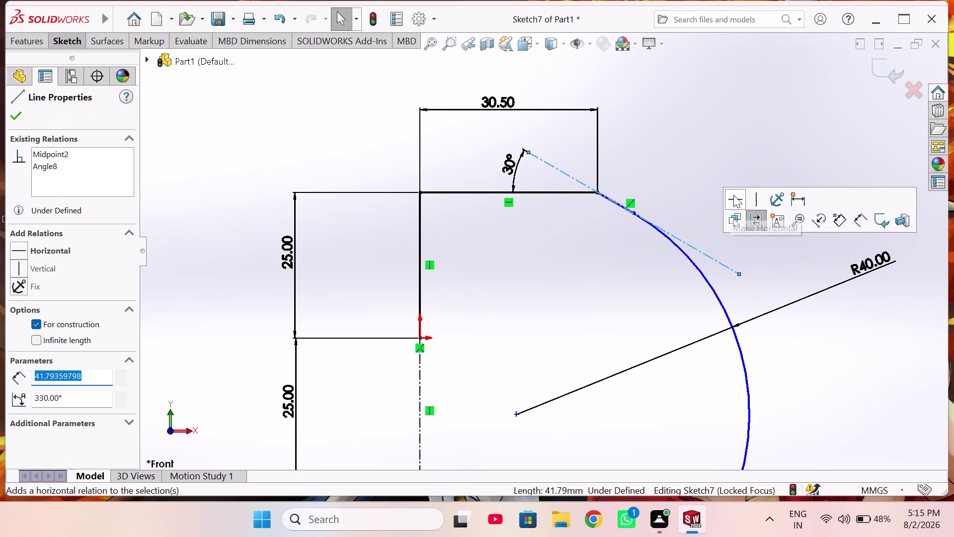
click(651, 180)
scroll(down, 3)
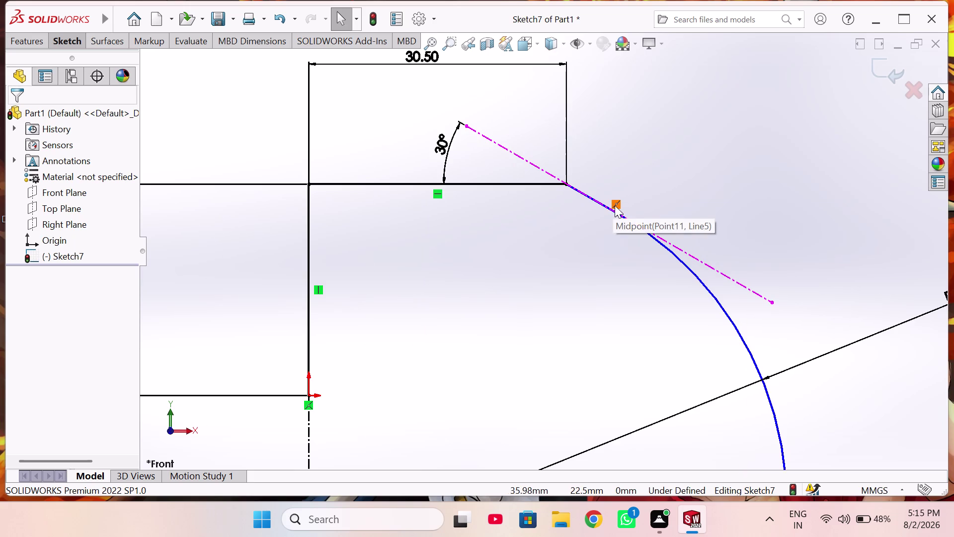
click(644, 233)
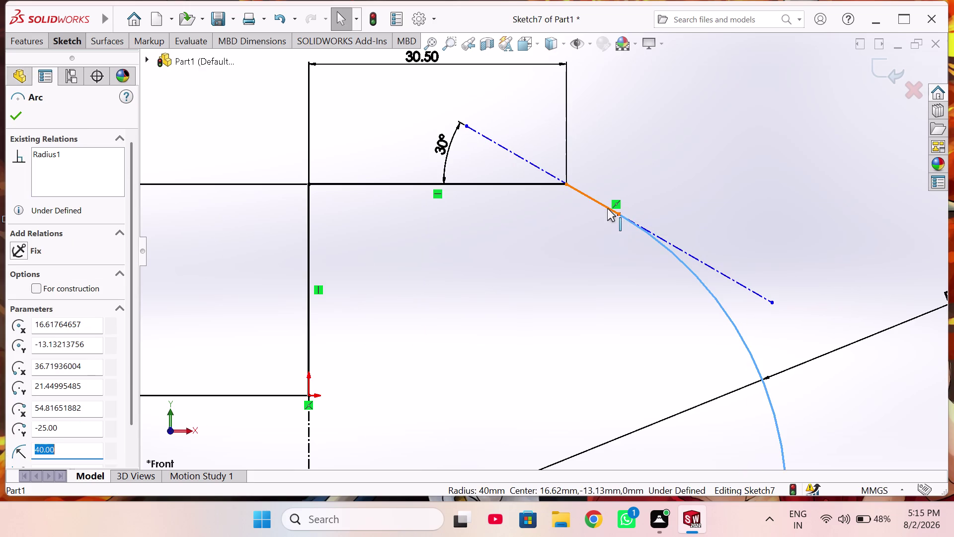
click(602, 204)
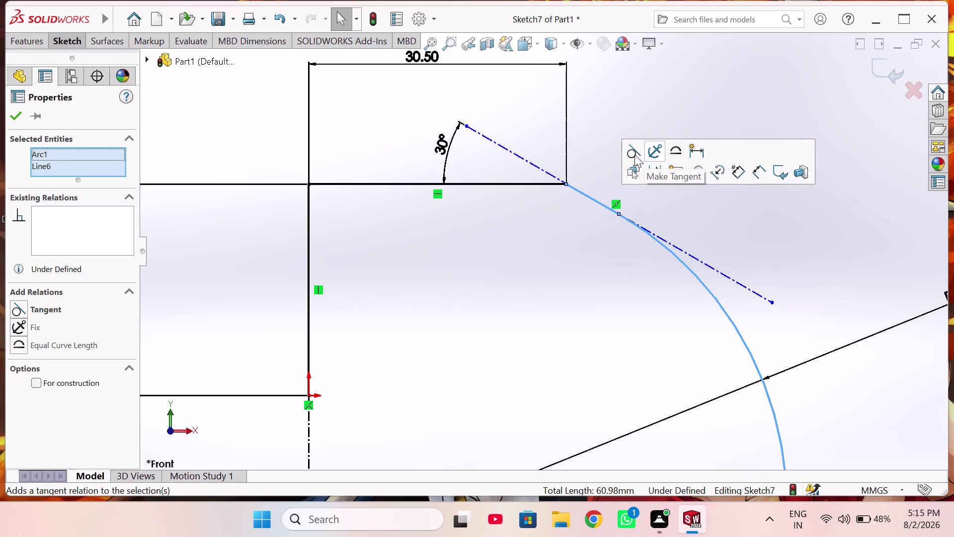
Add a tangent relation between the 40 mm arc and the short connecting line.
click(634, 155)
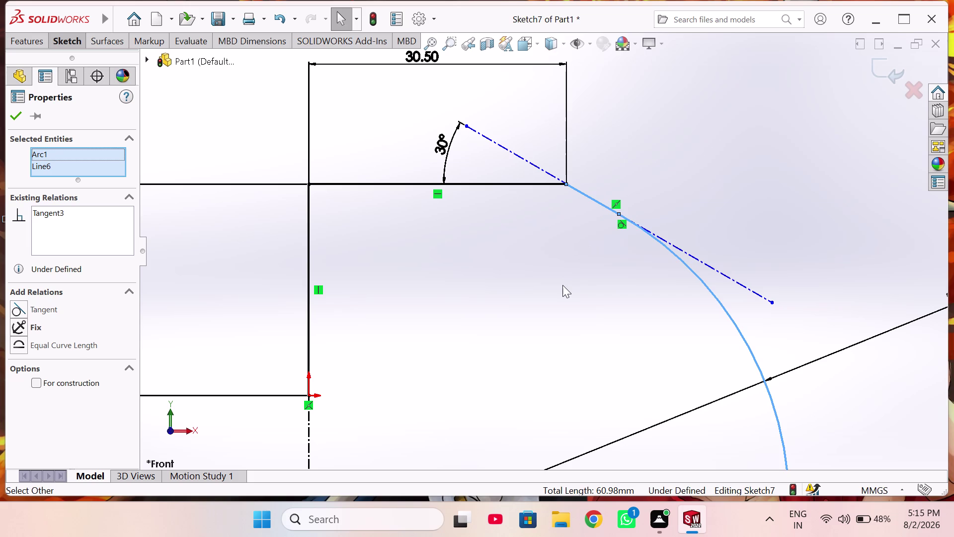
scroll(up, 3)
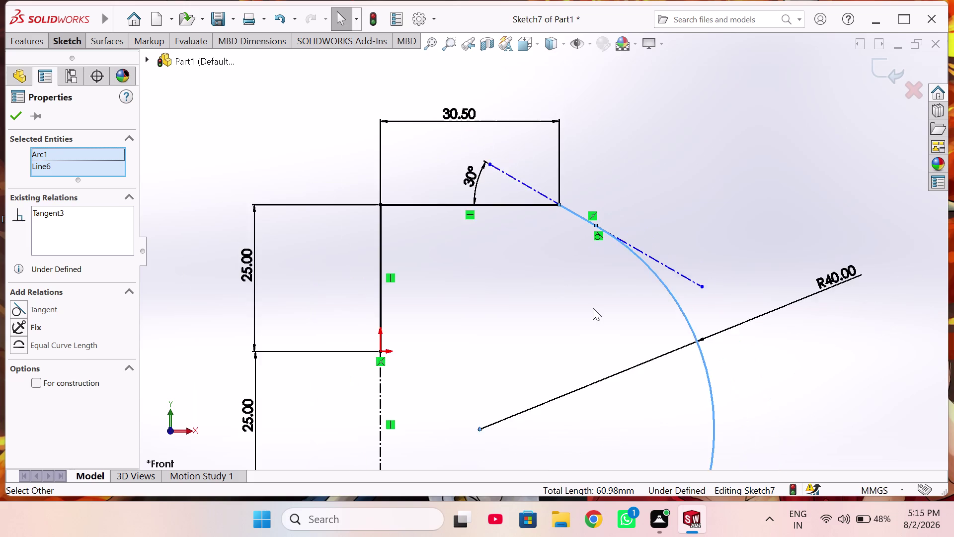
scroll(up, 3)
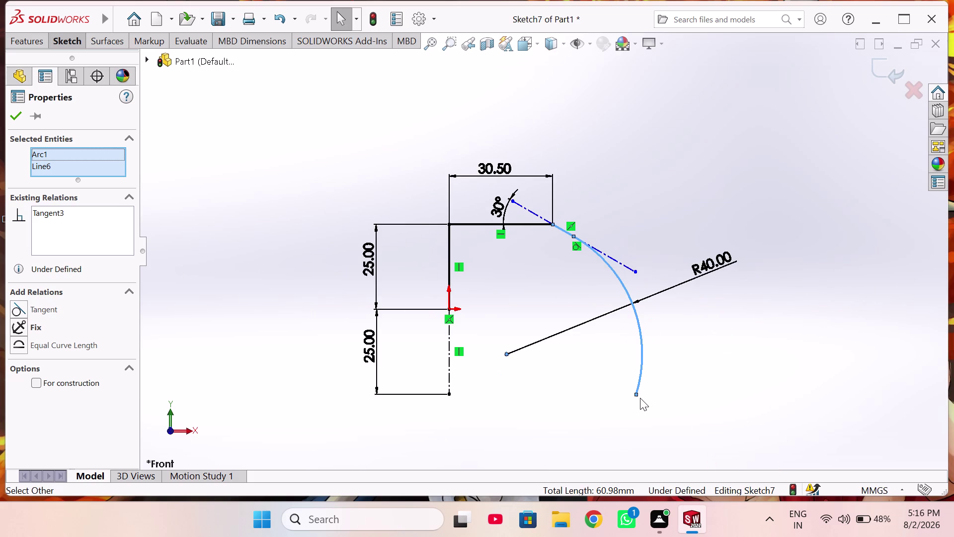
Select the arc's lower endpoint and the sketch's bottom corner point.
right_drag(744, 412, 739, 381)
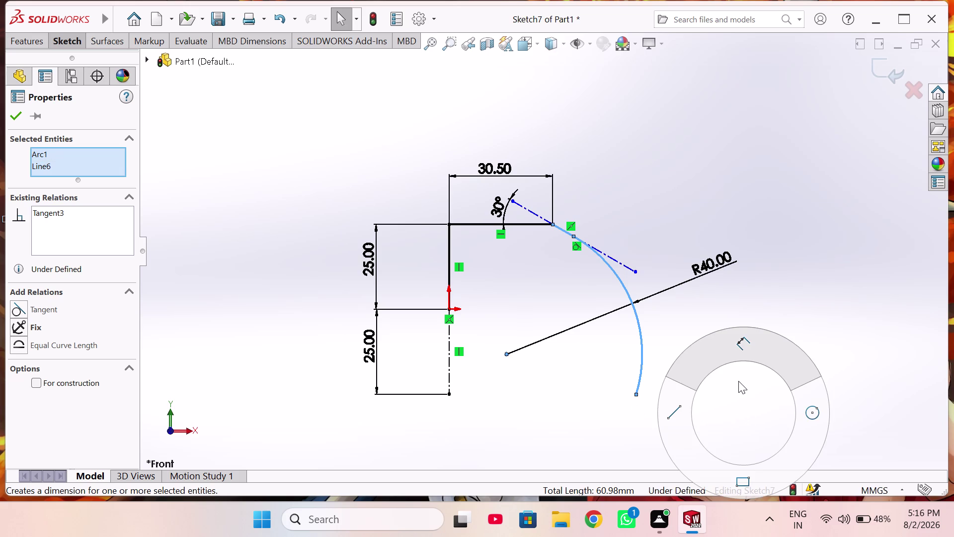
right_drag(738, 381, 731, 394)
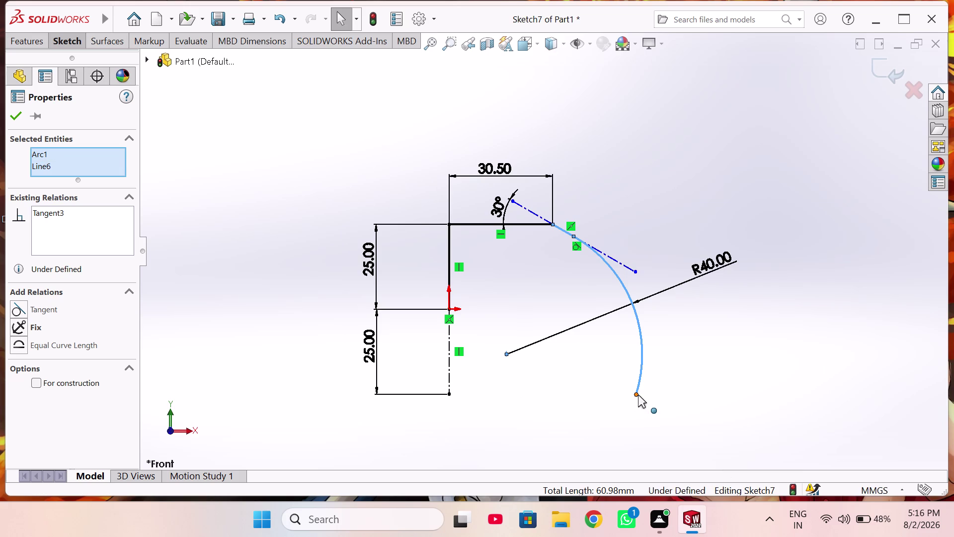
click(637, 396)
click(450, 394)
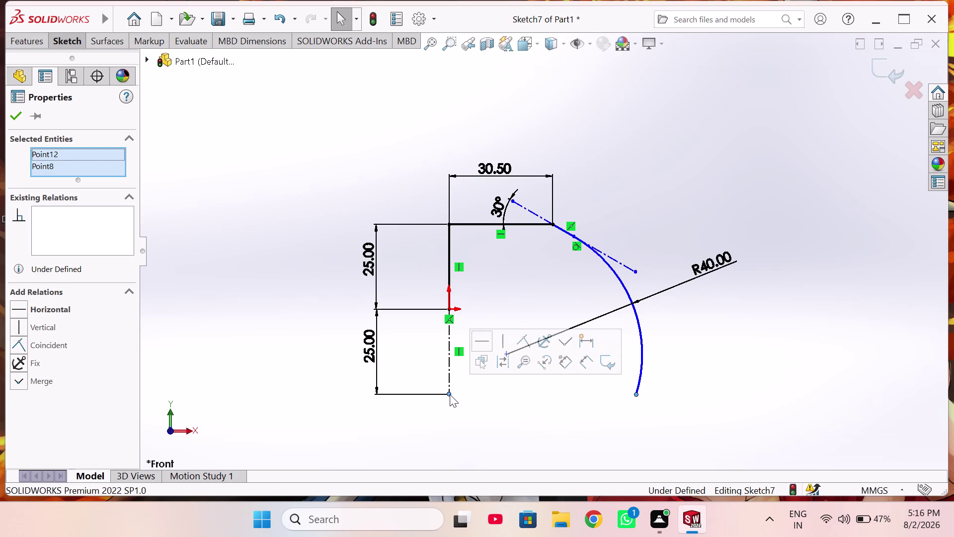
Add a Horizontal relation between the arc's lower end and bottom corner, and nudge the R40 label.
click(484, 343)
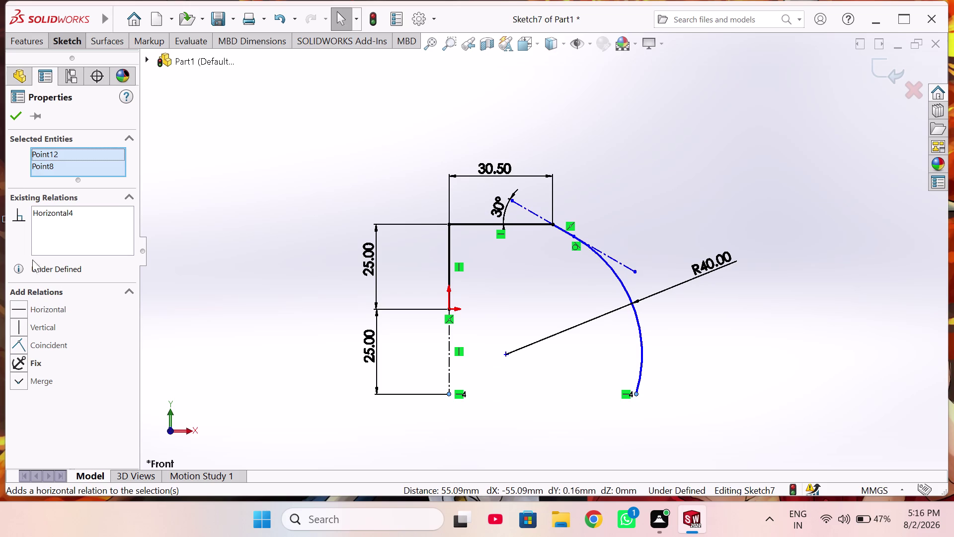
click(12, 116)
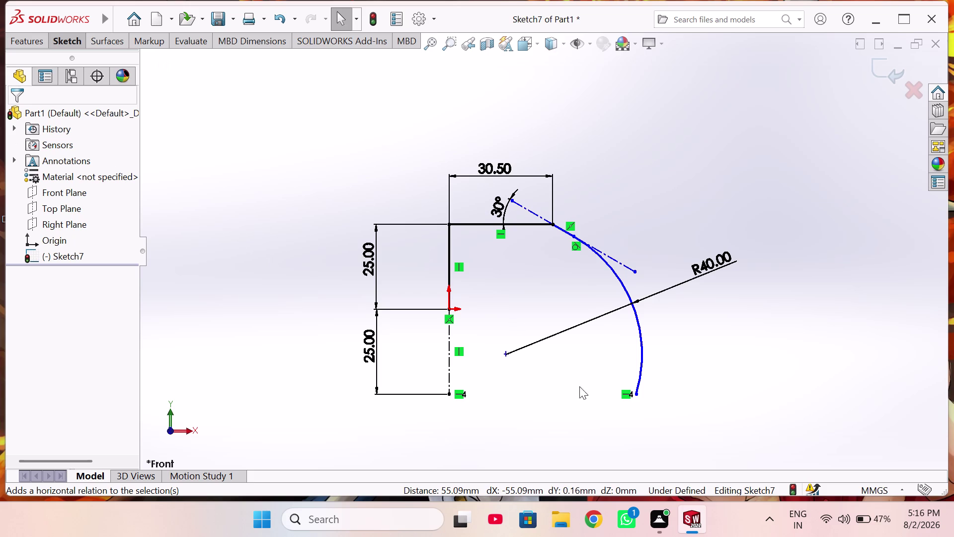
drag(707, 270, 699, 264)
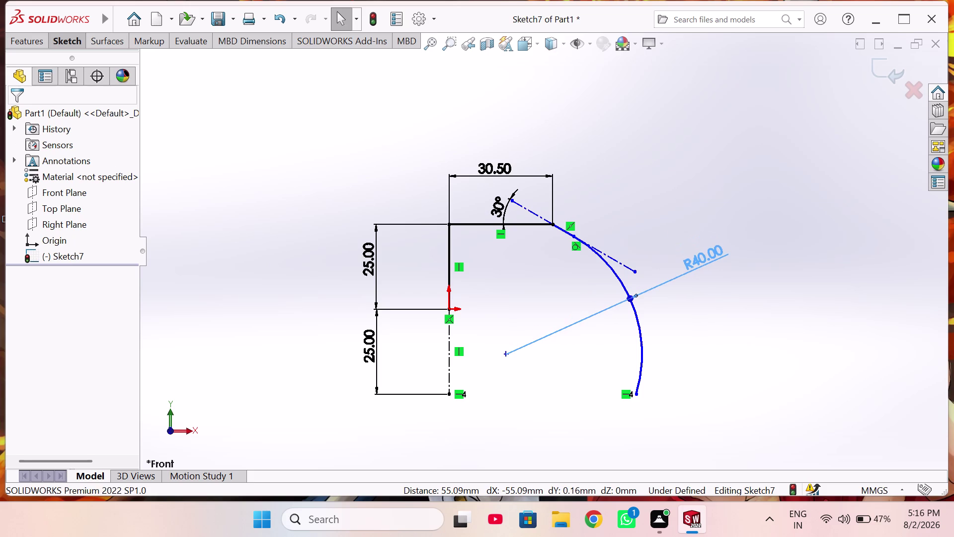
click(634, 269)
right_click(633, 269)
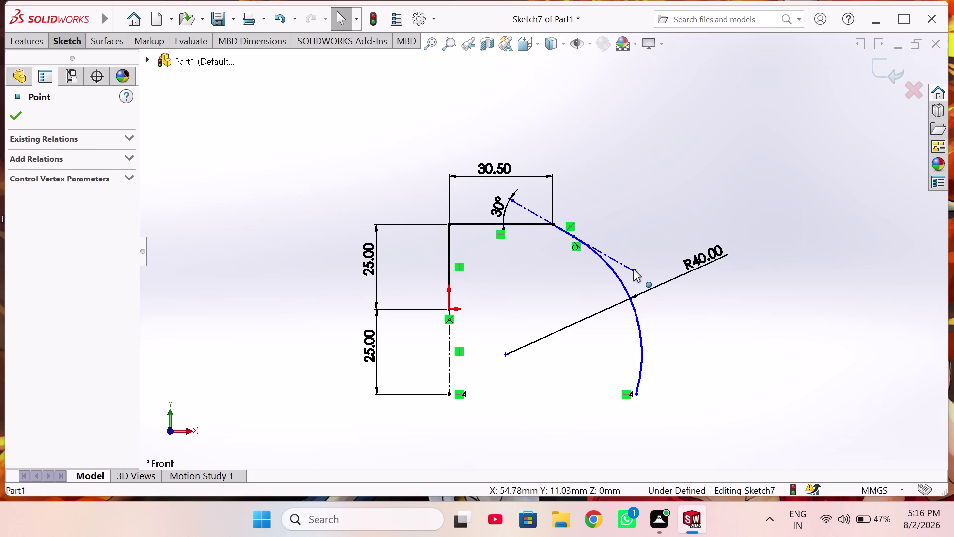
click(594, 359)
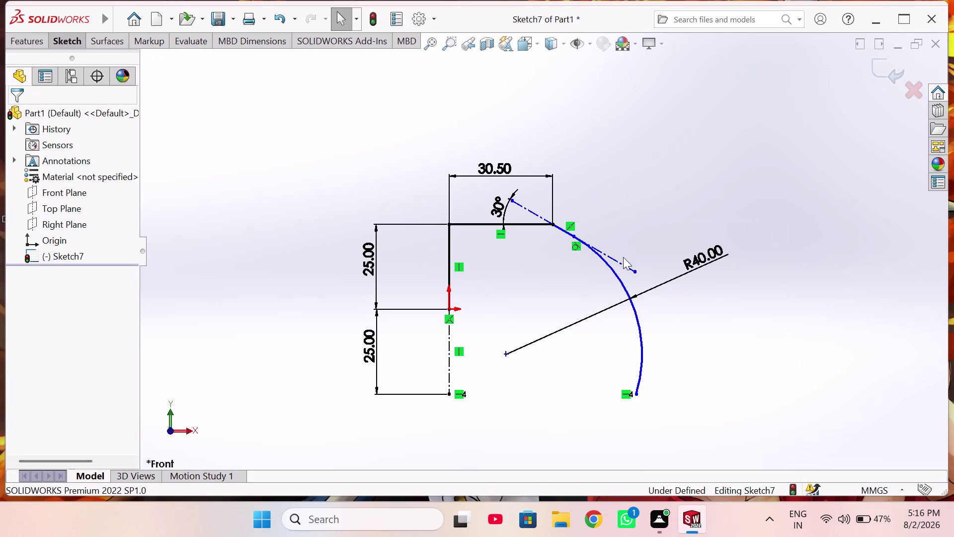
right_click(625, 265)
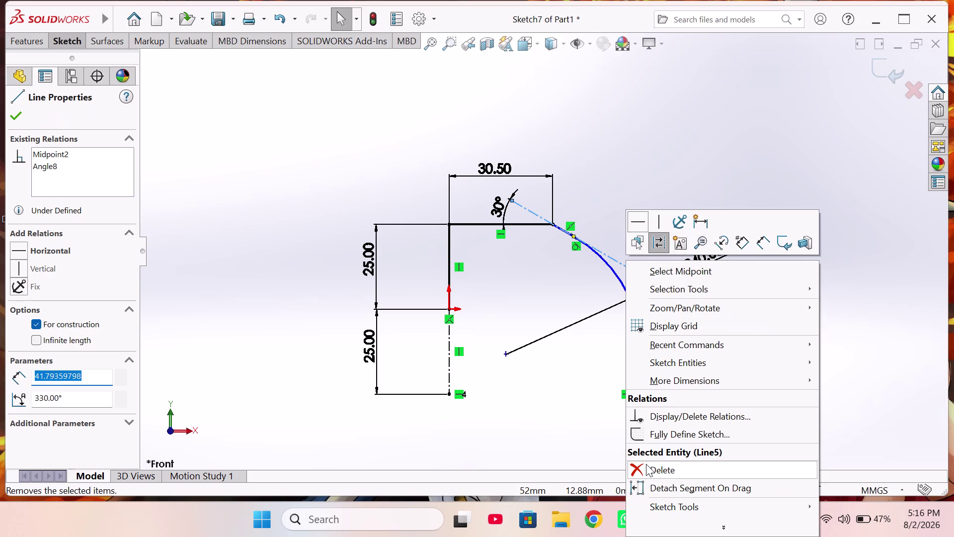
click(583, 426)
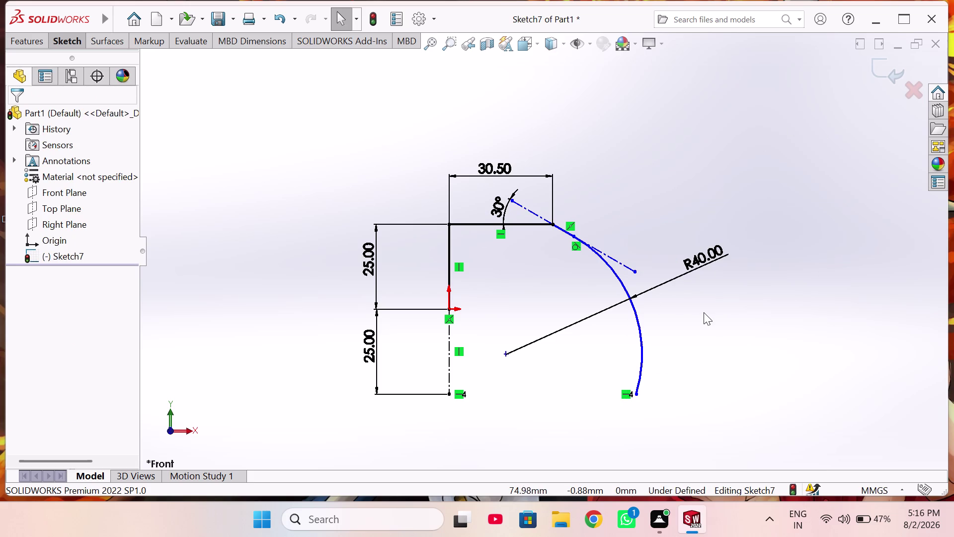
right_drag(631, 235, 608, 185)
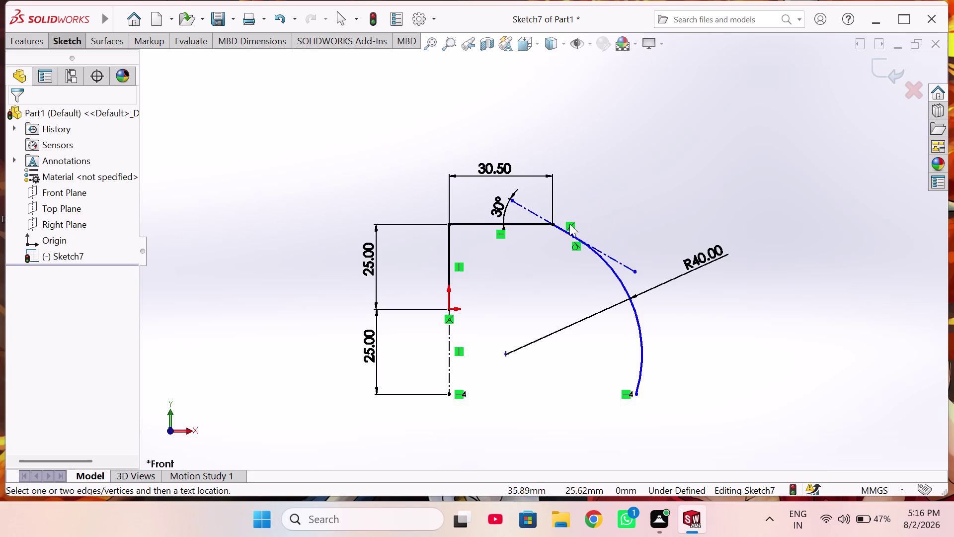
Dimension the short connecting line, accepting its 7.11 mm length.
click(563, 226)
click(566, 231)
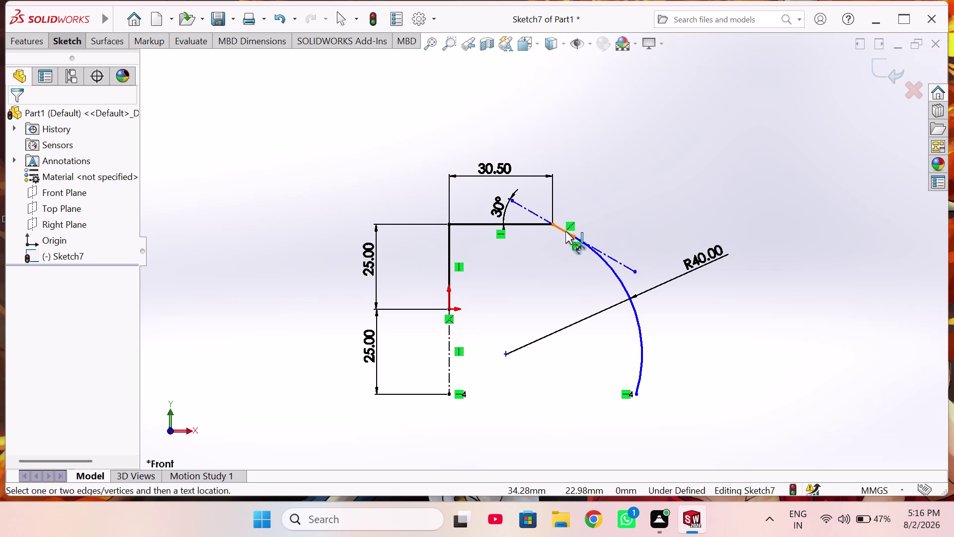
click(584, 200)
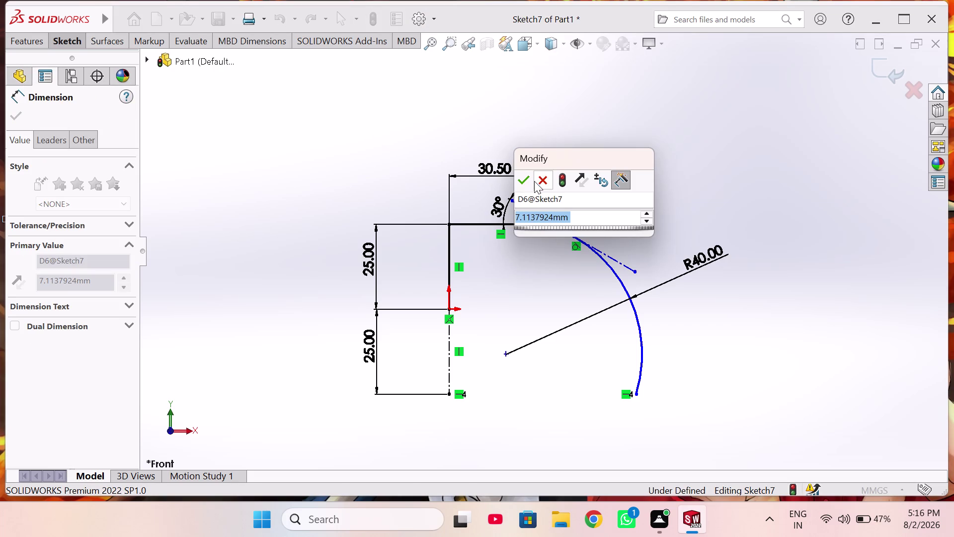
click(525, 181)
Add a 59 mm width between the left line's bottom end and the arc's lower end.
scroll(up, 3)
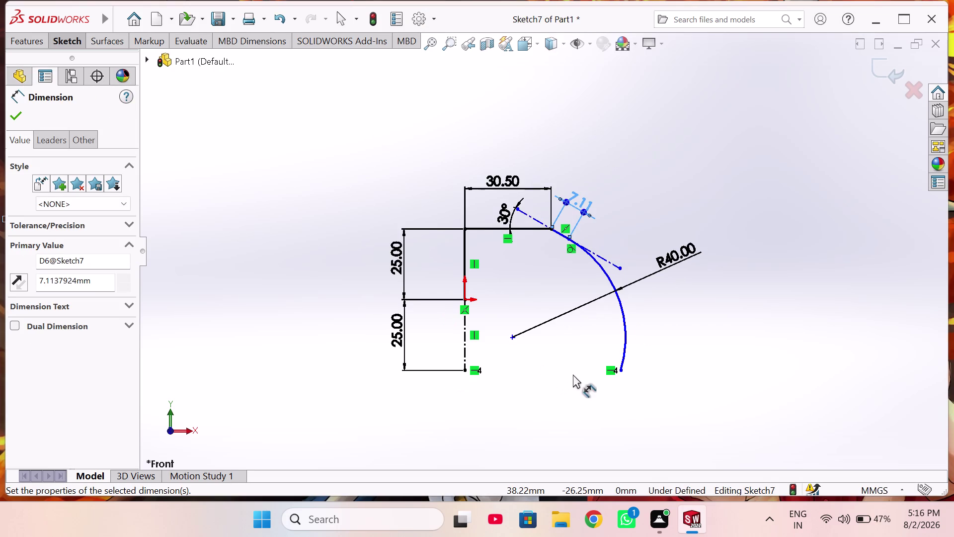
right_drag(567, 381, 532, 374)
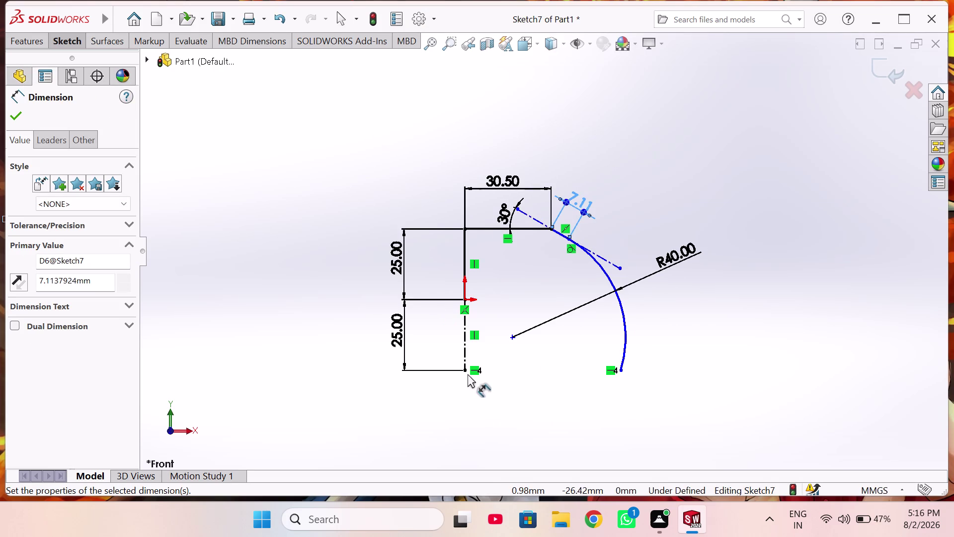
click(465, 370)
click(621, 371)
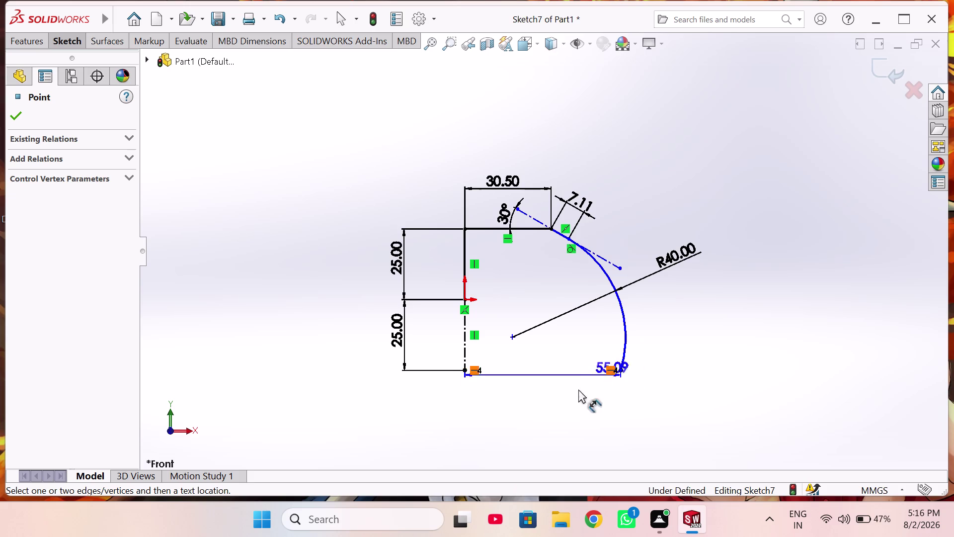
click(539, 388)
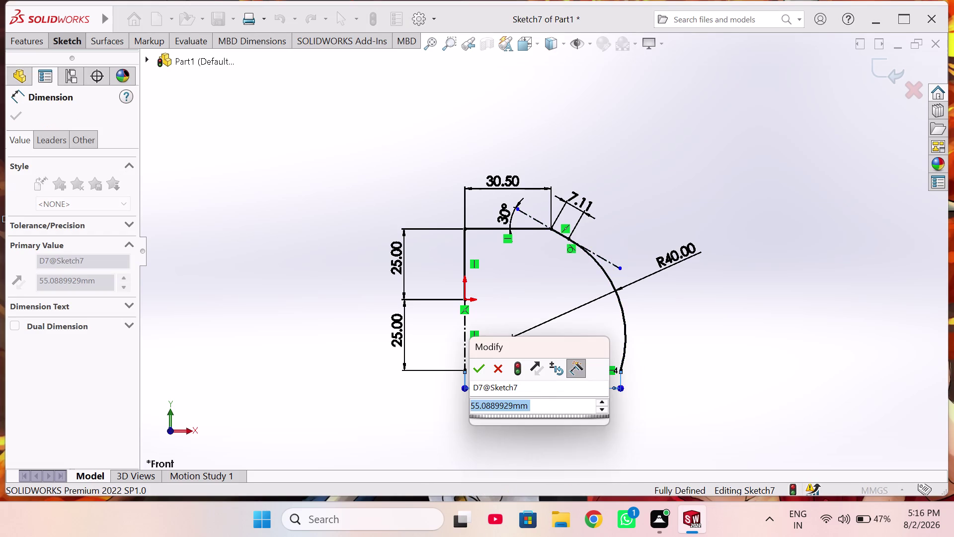
text(59)
key(Return)
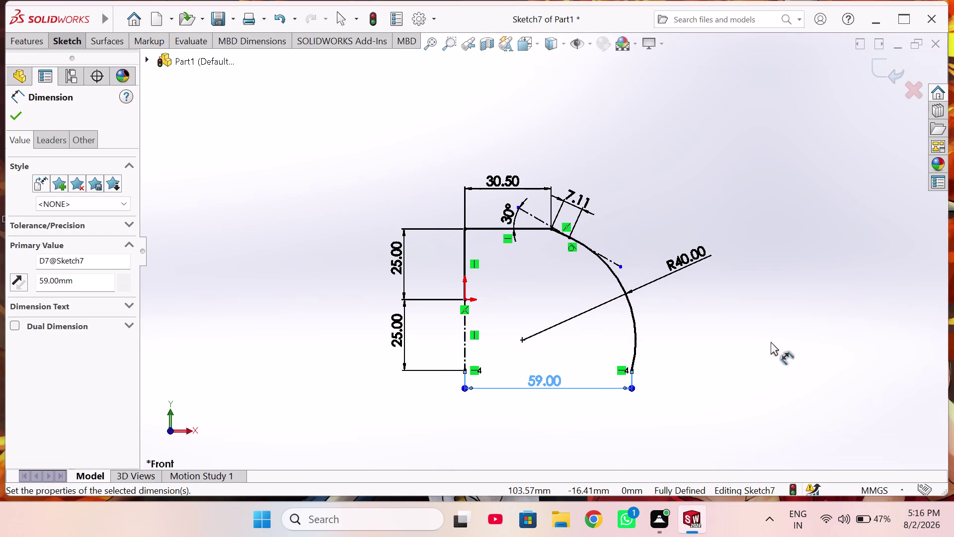
right_click(761, 305)
click(772, 349)
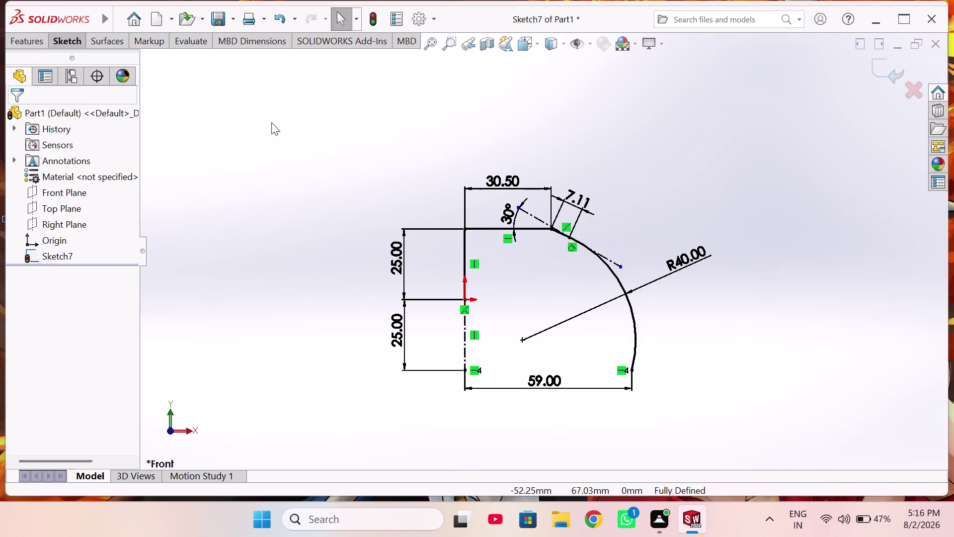
Extrude Sketch7 as a 70 mm Blind surface (Surface-Extrude4) and orbit to check it.
click(115, 43)
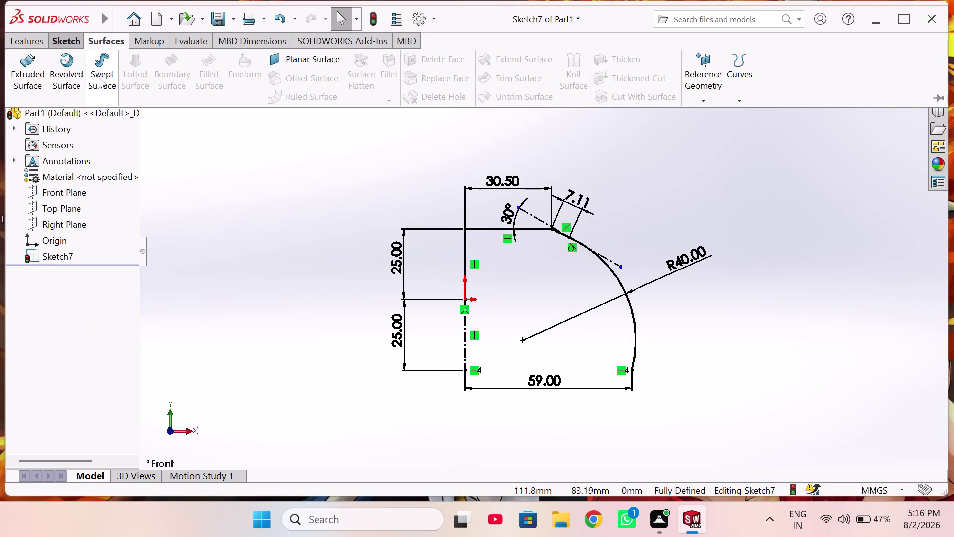
click(32, 83)
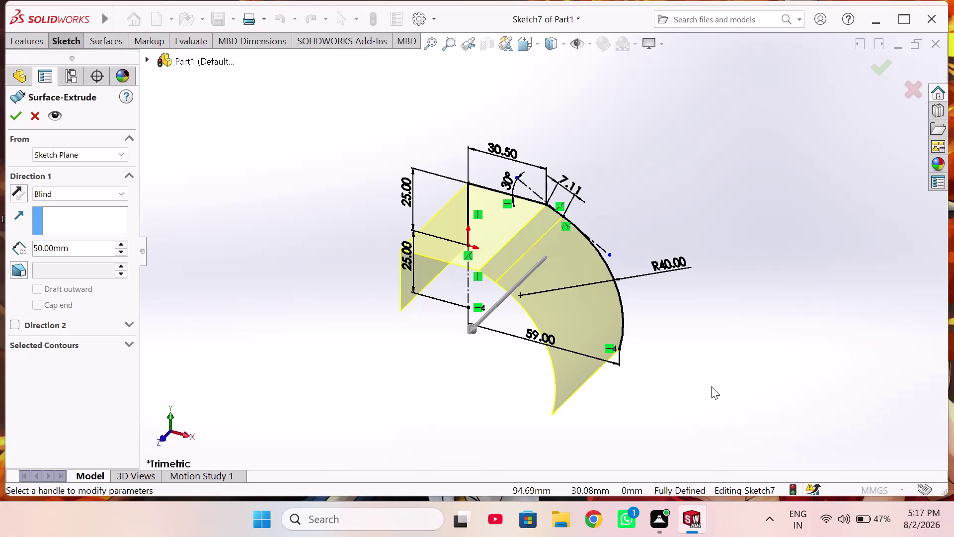
click(122, 241)
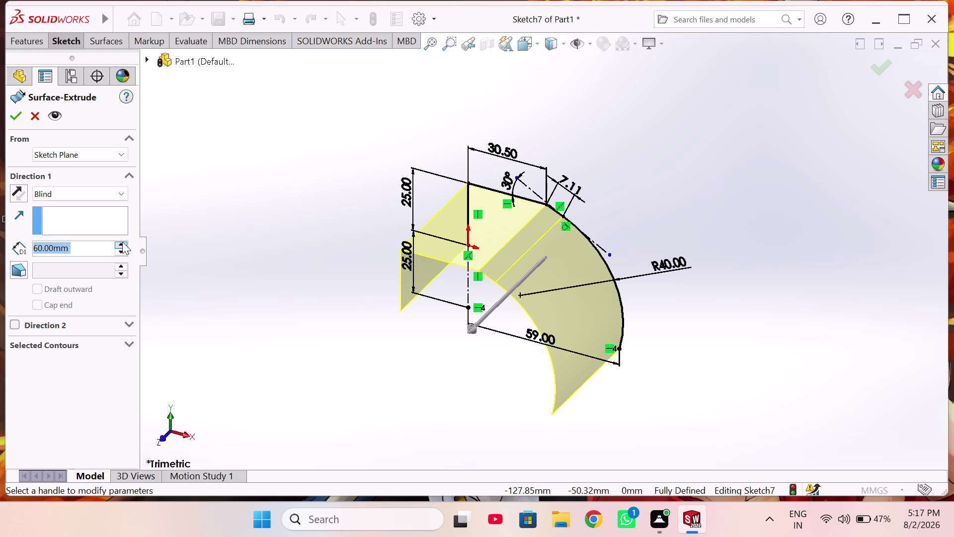
click(123, 242)
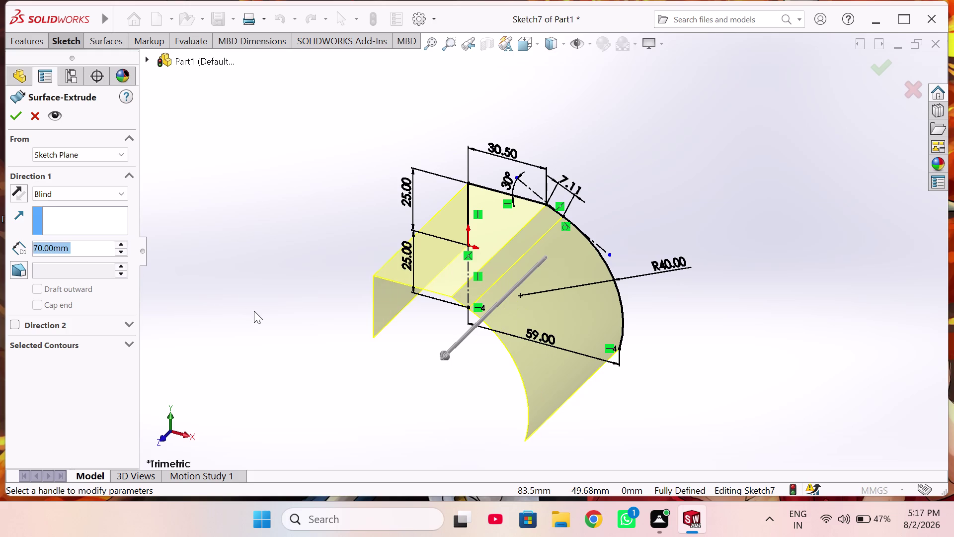
scroll(up, 3)
middle_drag(253, 311, 402, 358)
click(884, 75)
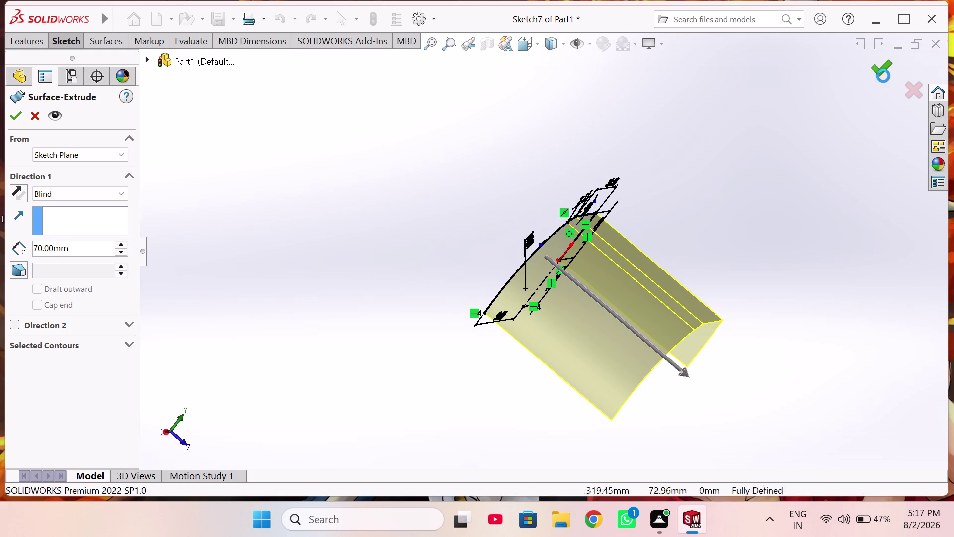
middle_drag(765, 241, 700, 256)
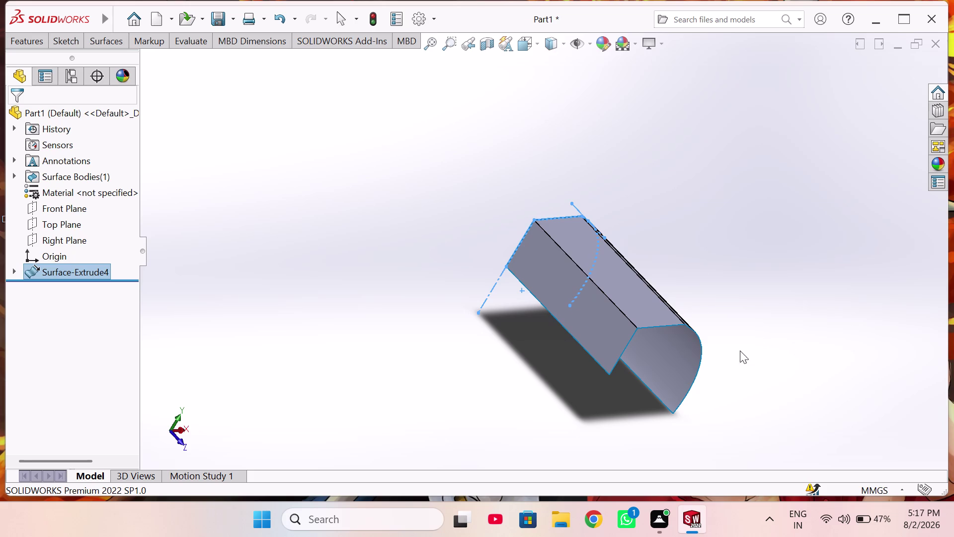
Start Sketch8 on the flat face of Surface-Extrude4 and orbit to inspect the bend.
click(582, 326)
click(629, 294)
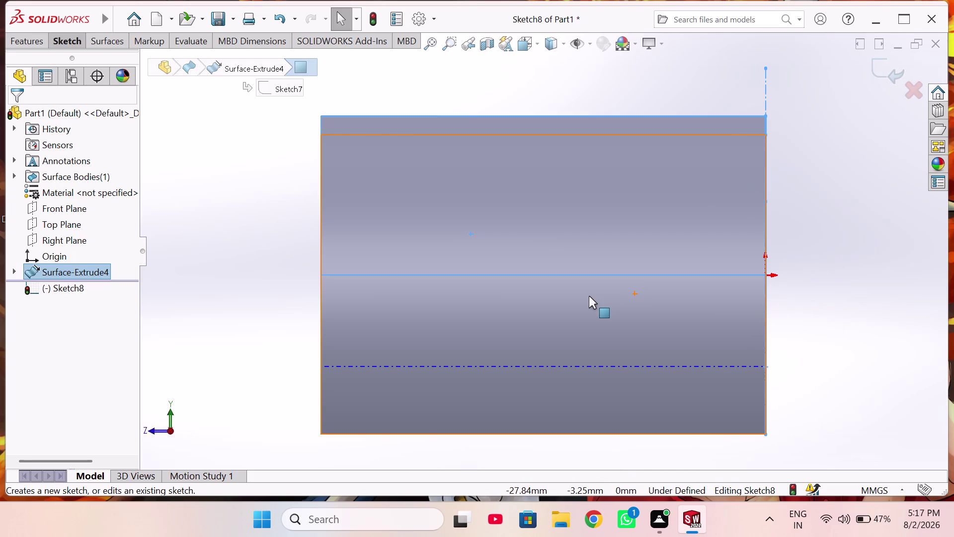
middle_drag(589, 296, 729, 296)
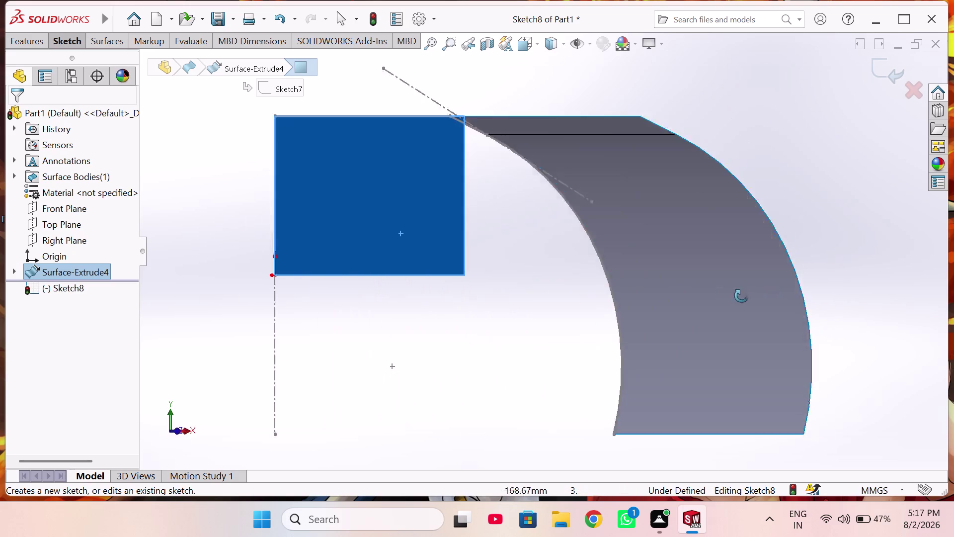
middle_drag(729, 296, 800, 295)
middle_click(691, 300)
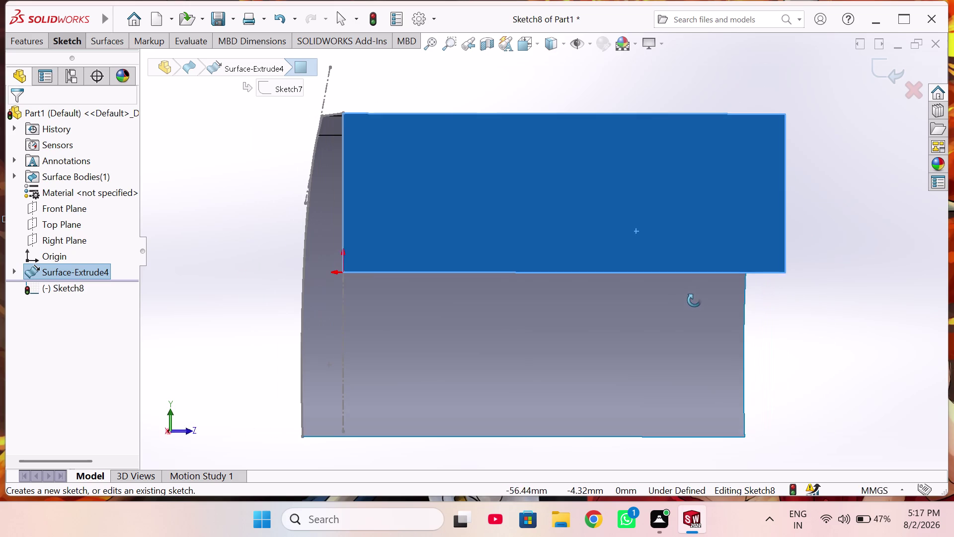
scroll(up, 3)
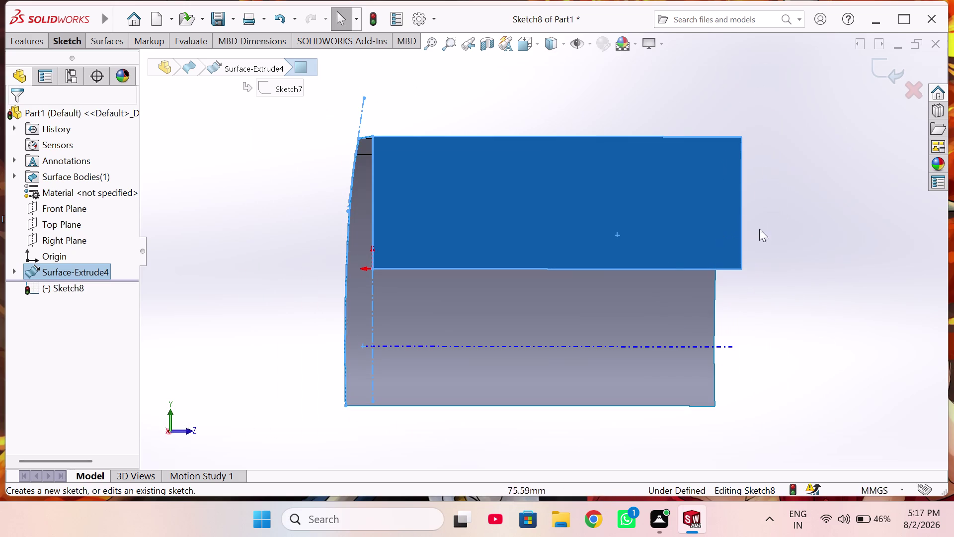
middle_drag(734, 257, 728, 263)
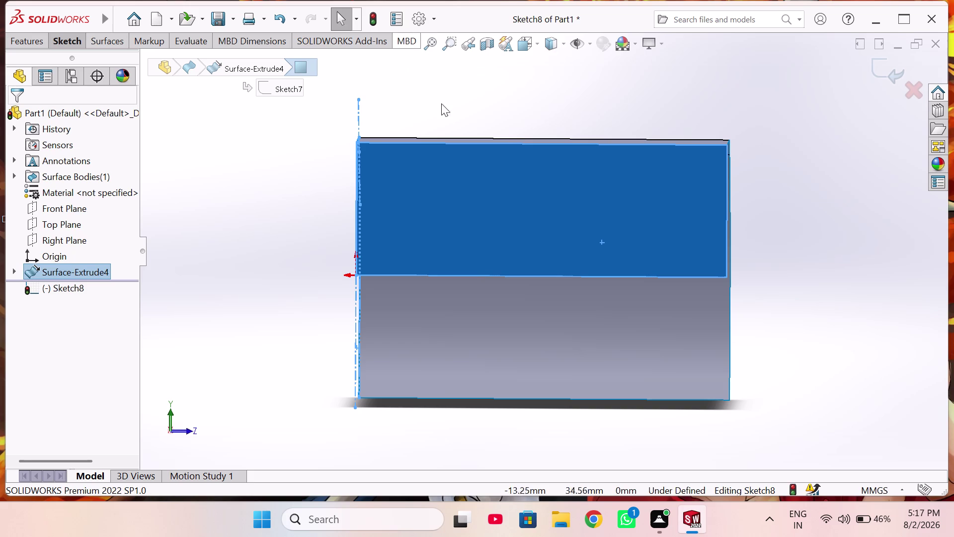
scroll(up, 3)
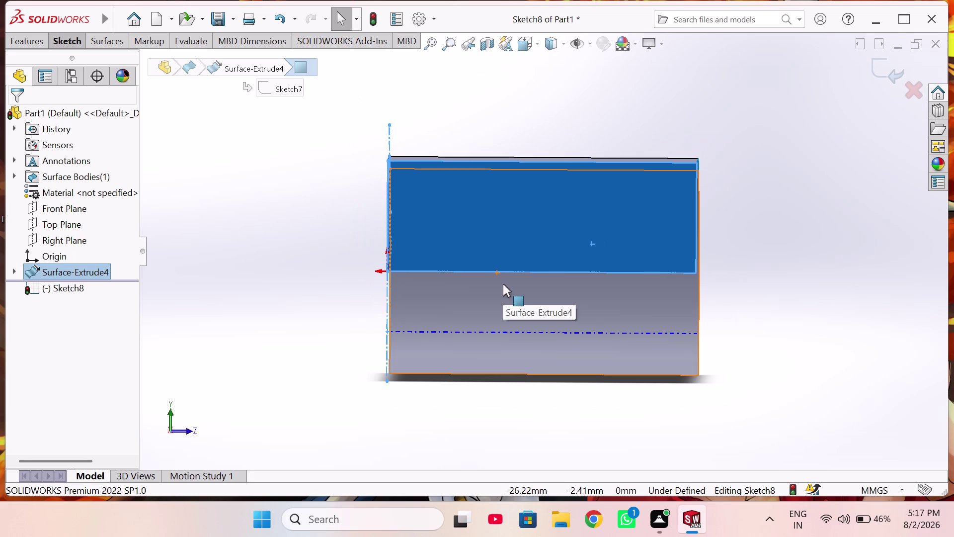
middle_drag(504, 285, 498, 291)
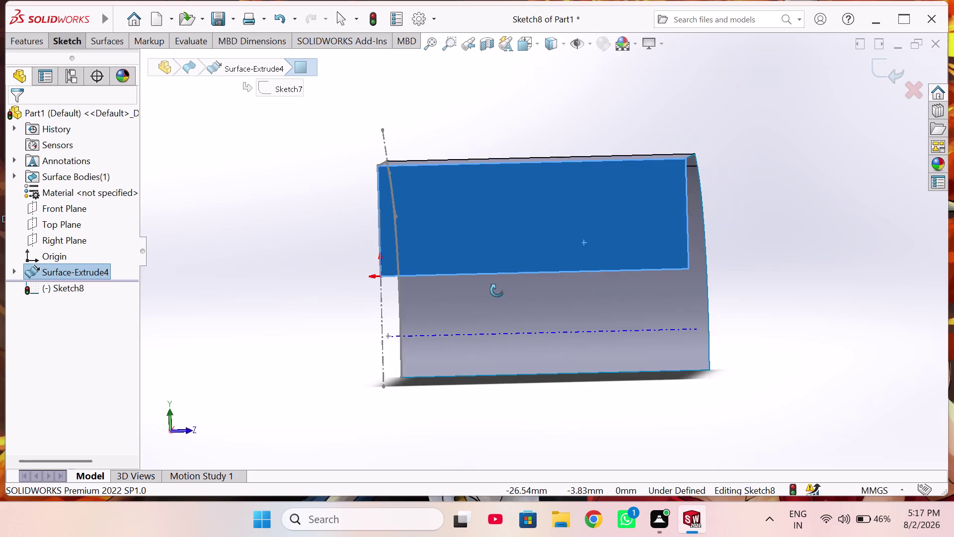
middle_drag(498, 290, 493, 311)
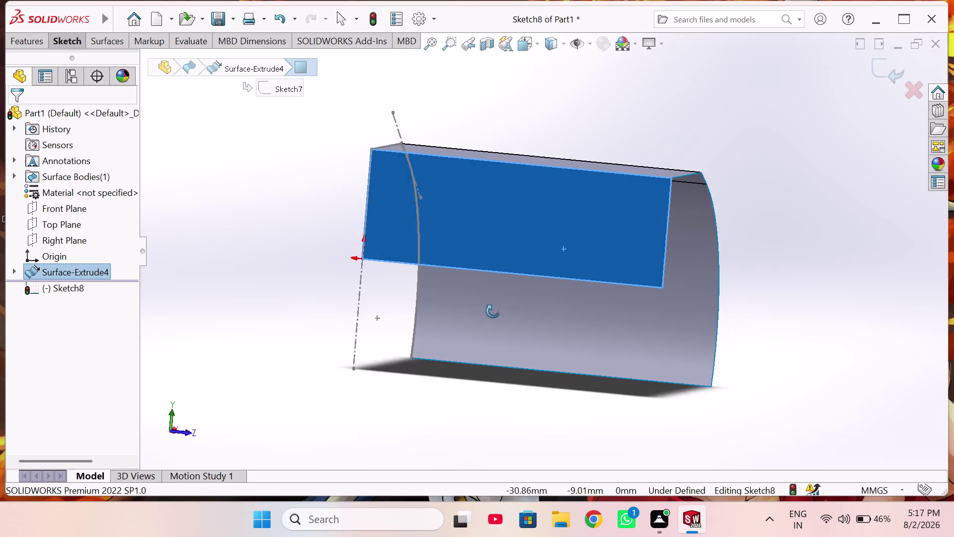
middle_drag(493, 311, 498, 311)
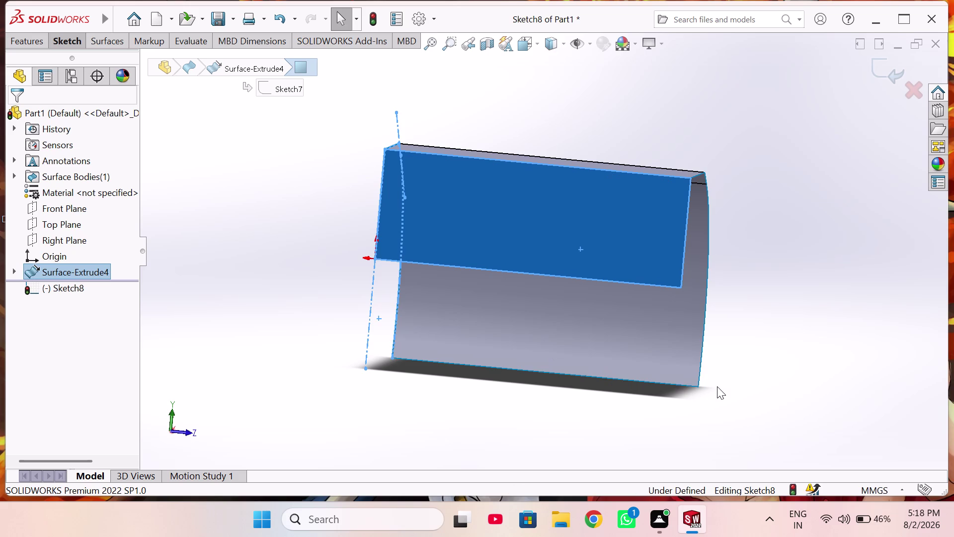
Switch to the Left view (Ctrl+3) and start drawing lines in Sketch8.
key(ctrl+8)
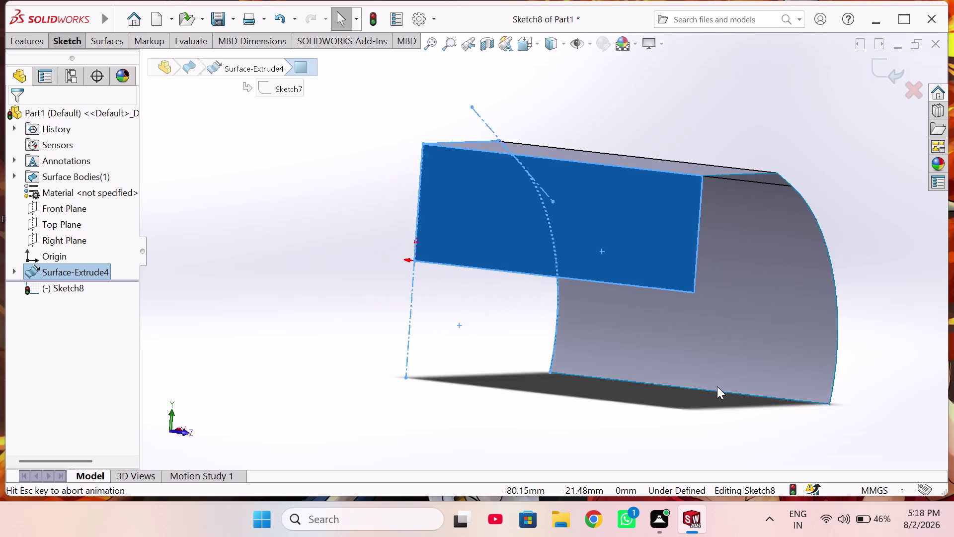
key(ctrl+1)
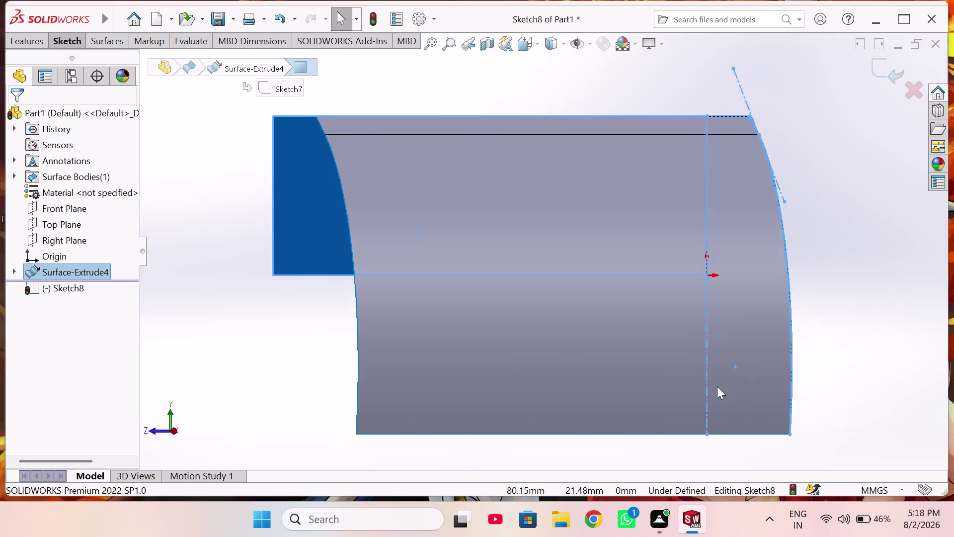
key(ctrl+2)
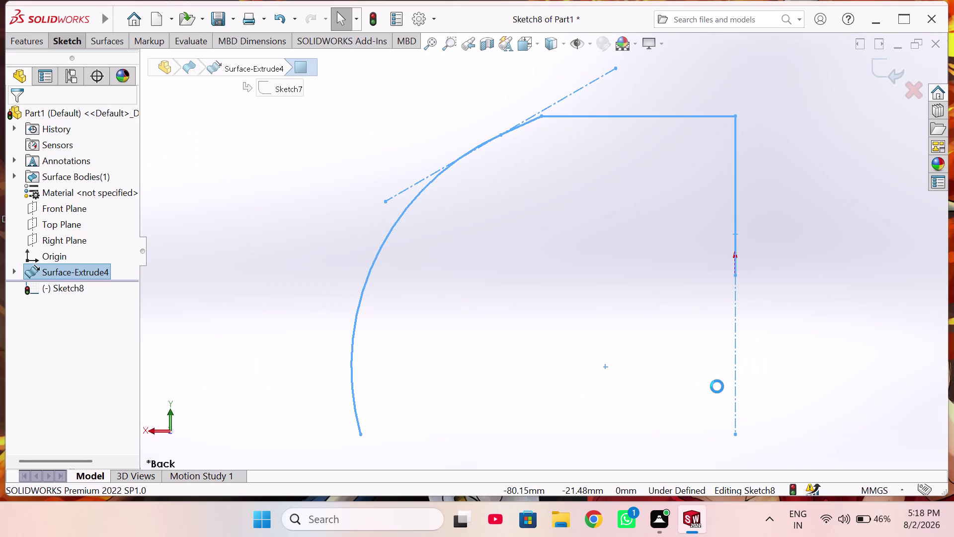
key(ctrl+3)
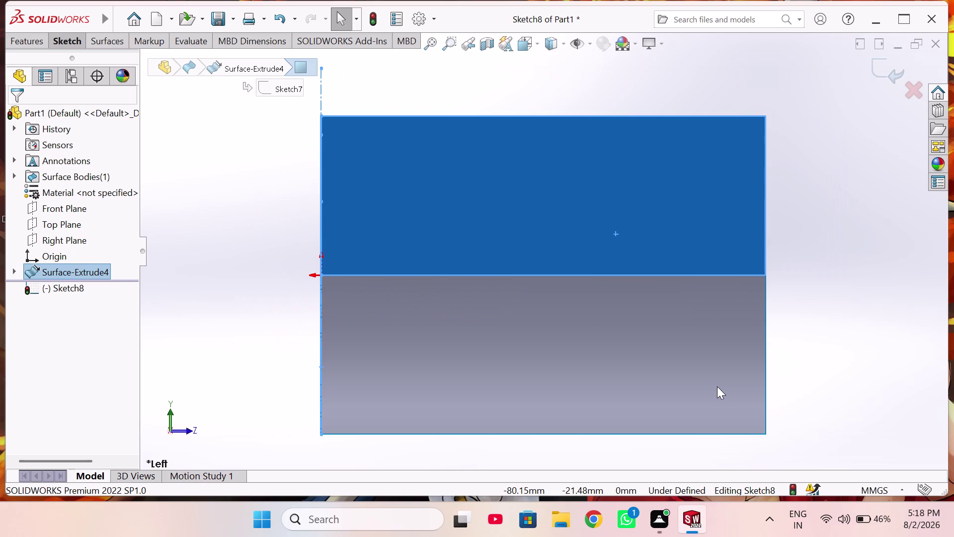
middle_drag(717, 386, 705, 399)
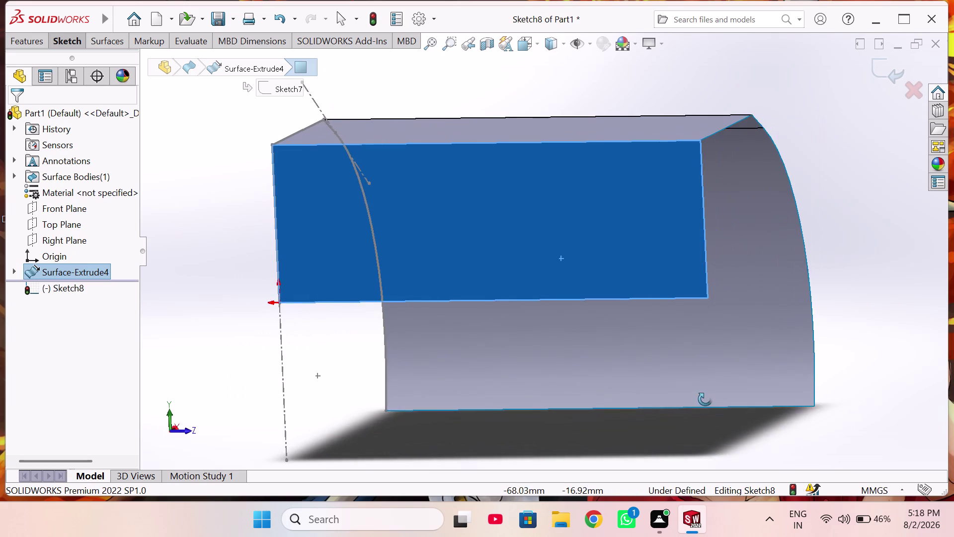
middle_drag(705, 399, 707, 399)
key(ctrl+3)
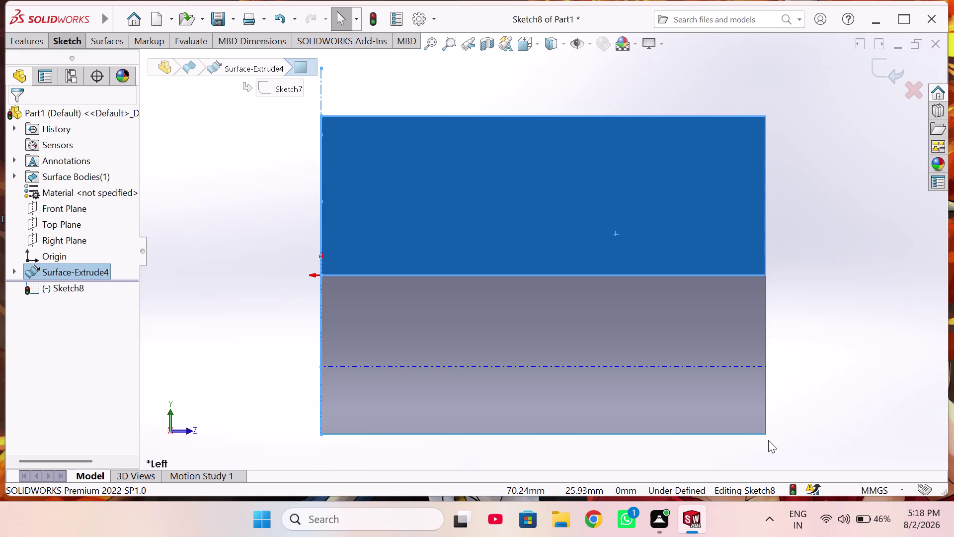
right_drag(831, 320, 827, 302)
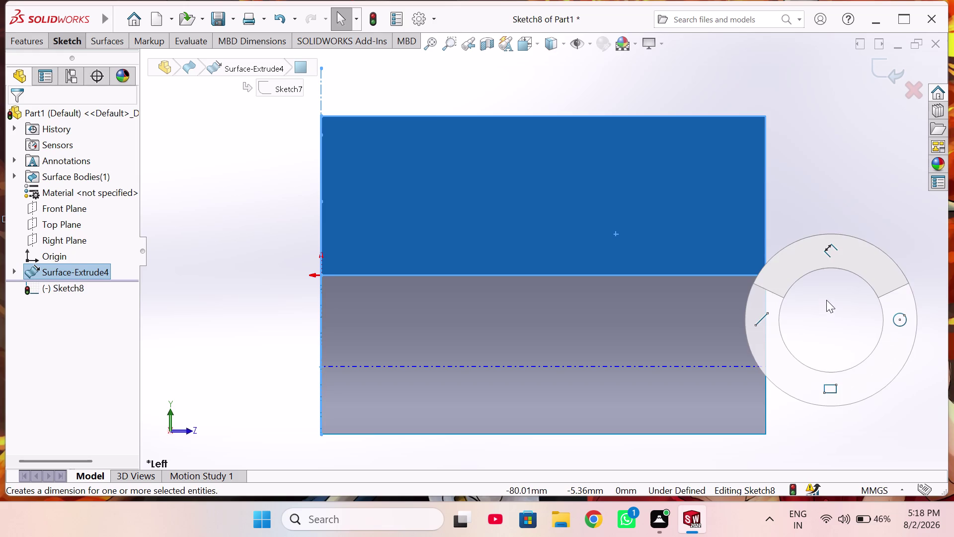
right_drag(827, 302, 530, 270)
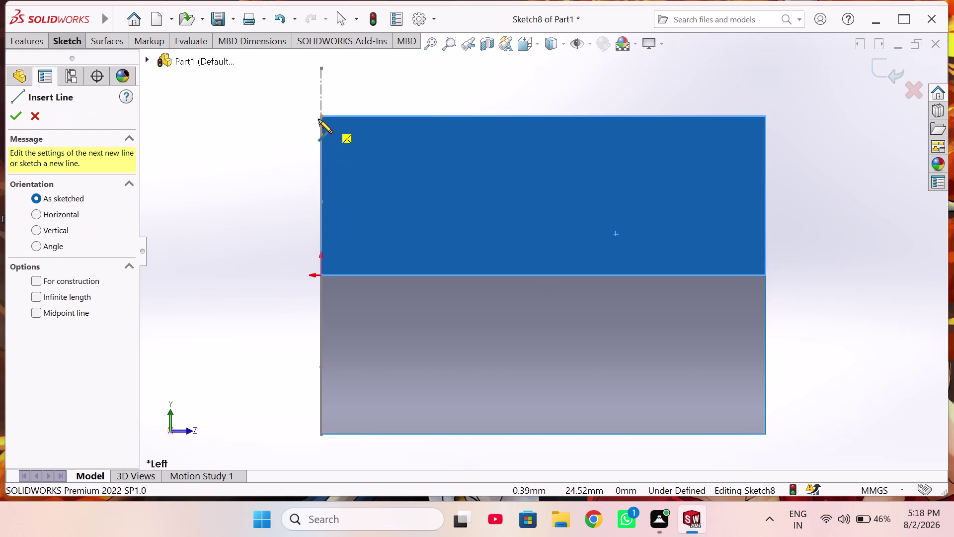
middle_drag(368, 168, 488, 194)
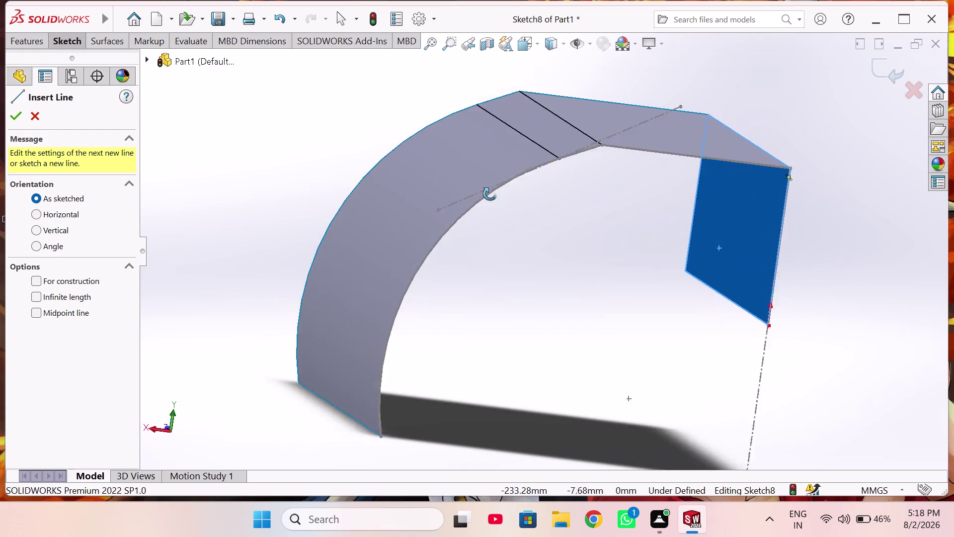
middle_drag(488, 194, 383, 198)
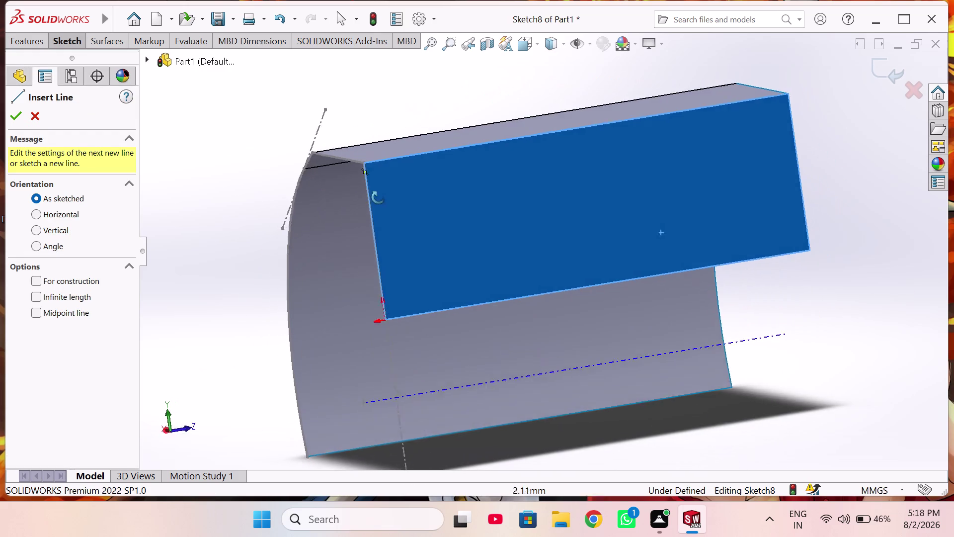
middle_drag(383, 198, 250, 213)
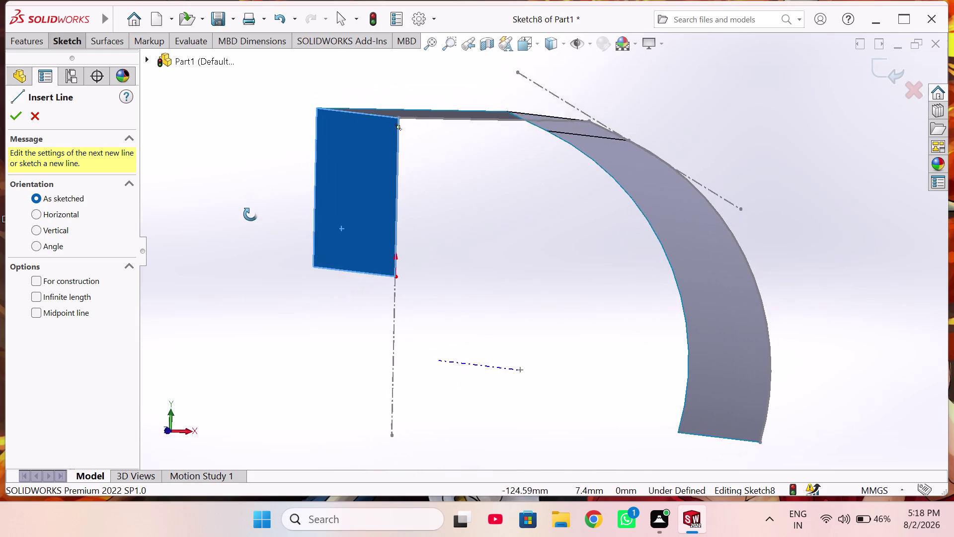
middle_drag(250, 213, 451, 267)
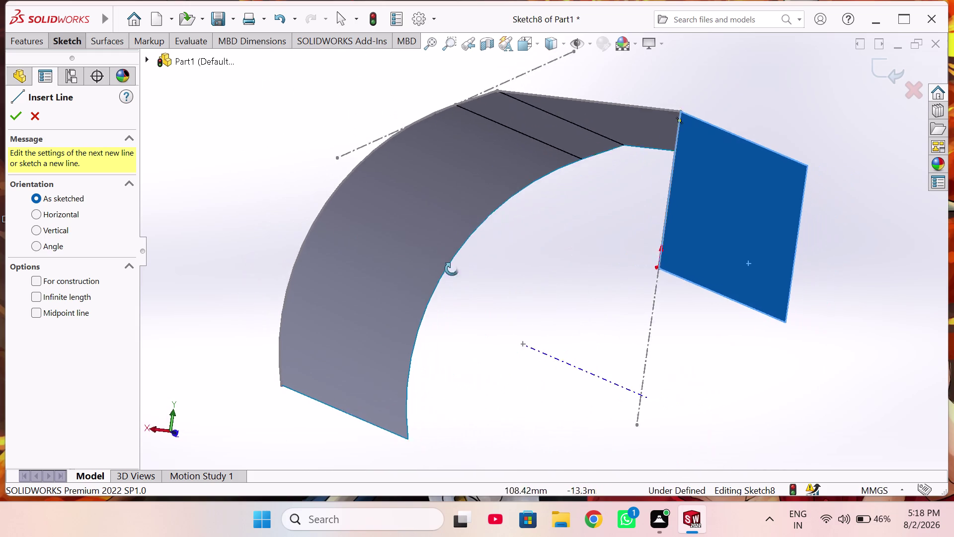
middle_drag(451, 267, 452, 269)
middle_drag(452, 269, 438, 275)
middle_drag(390, 275, 356, 274)
middle_click(348, 274)
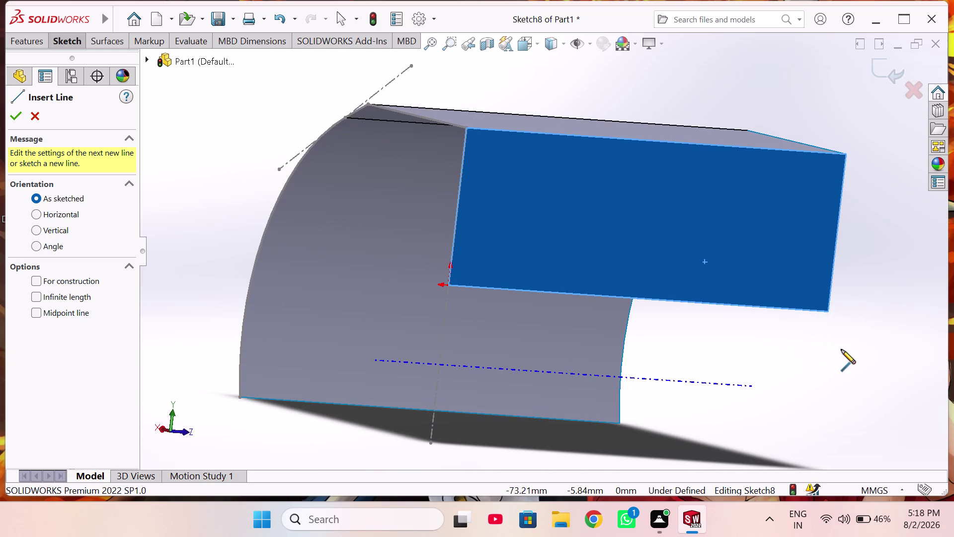
middle_drag(841, 349, 738, 351)
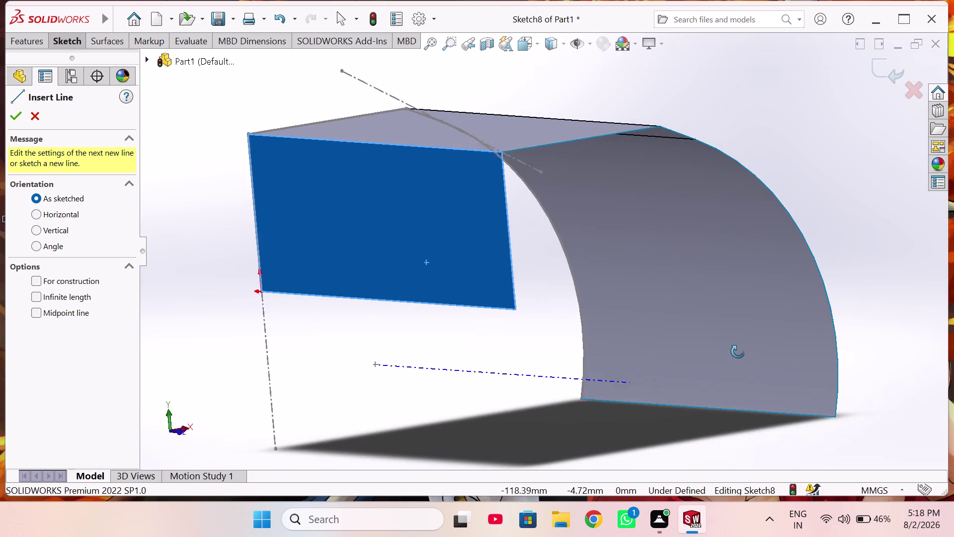
middle_drag(738, 351, 587, 371)
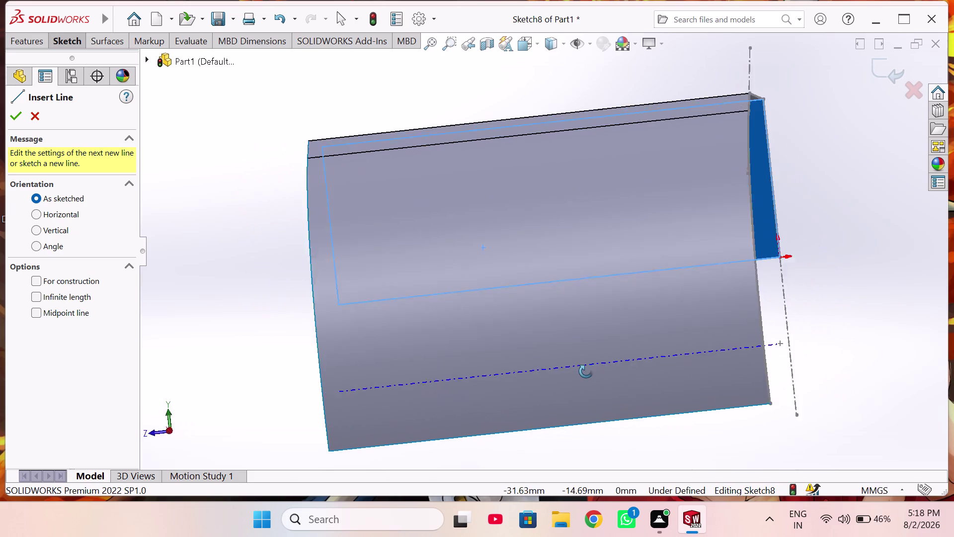
middle_drag(587, 371, 586, 374)
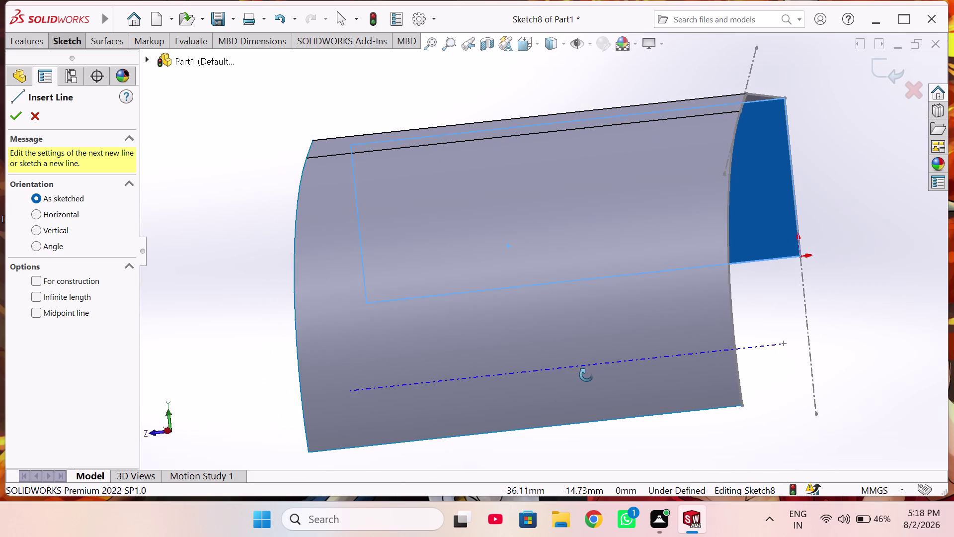
middle_drag(586, 374, 642, 384)
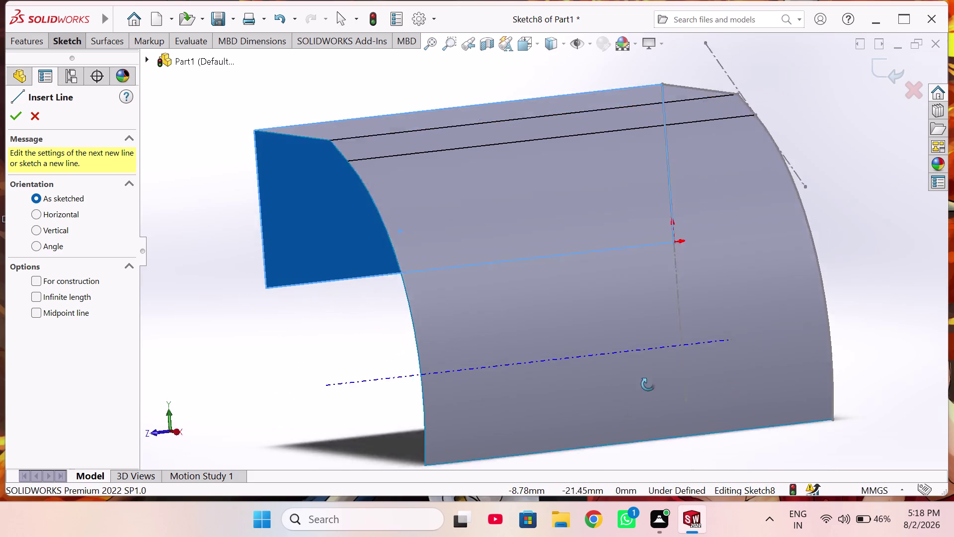
middle_drag(642, 384, 714, 385)
middle_drag(458, 283, 518, 285)
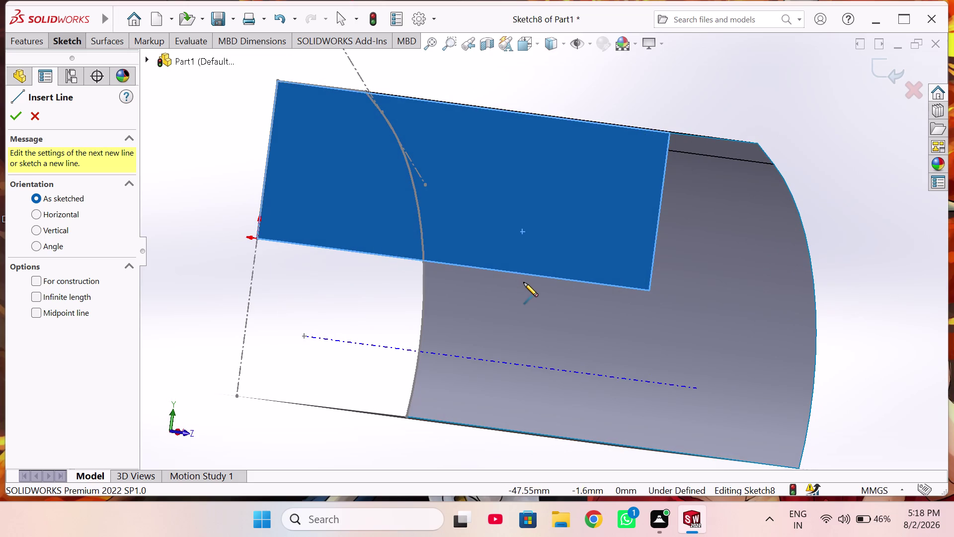
key(ctrl+3)
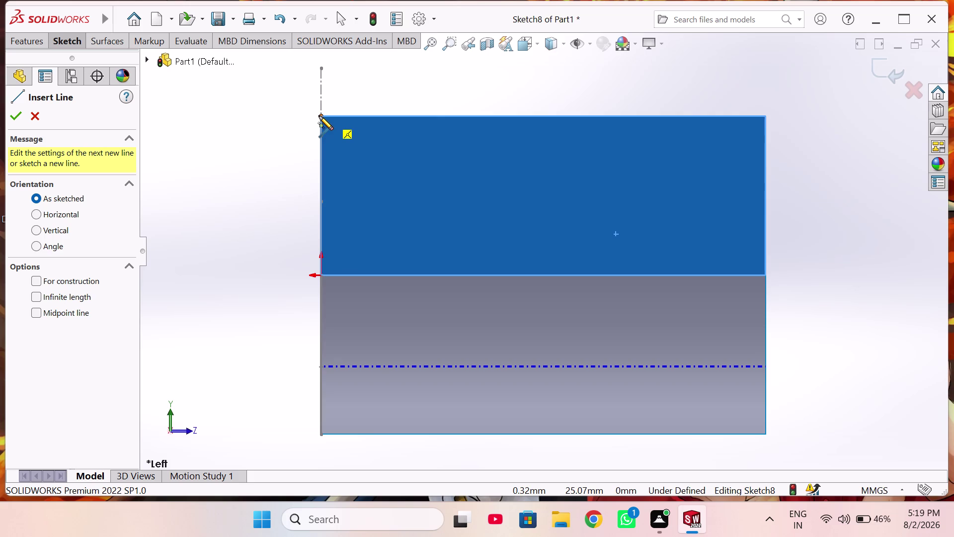
middle_drag(319, 115, 181, 138)
middle_click(357, 240)
scroll(up, 3)
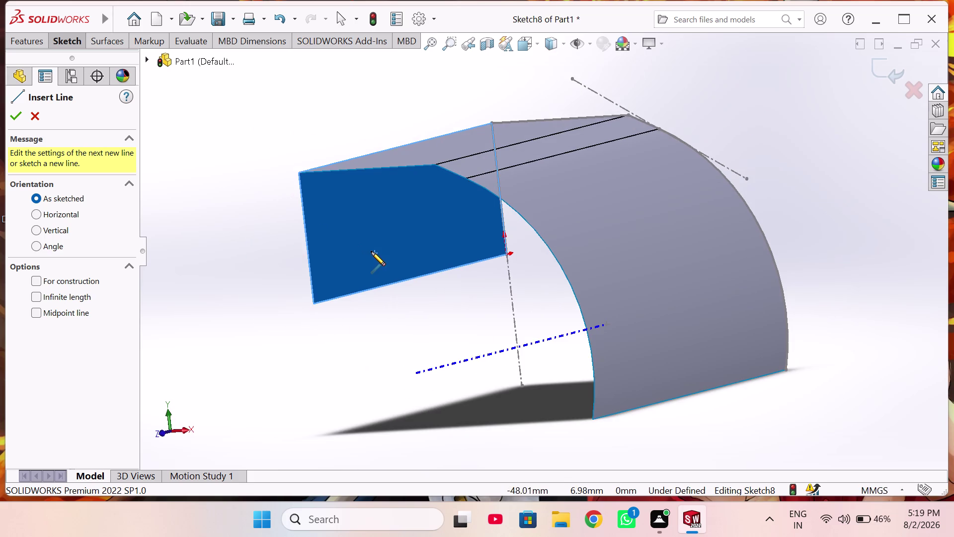
scroll(up, 3)
middle_drag(408, 241, 377, 258)
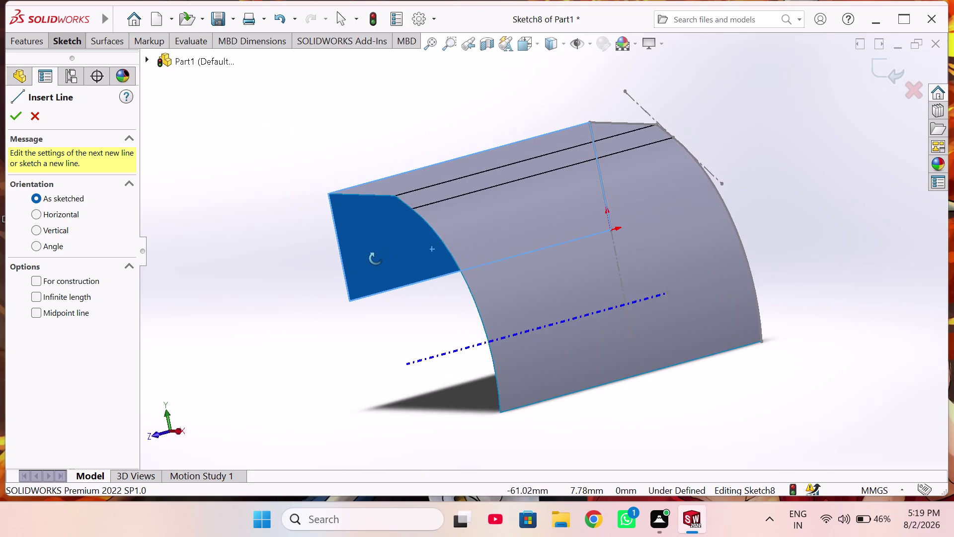
middle_drag(376, 258, 365, 264)
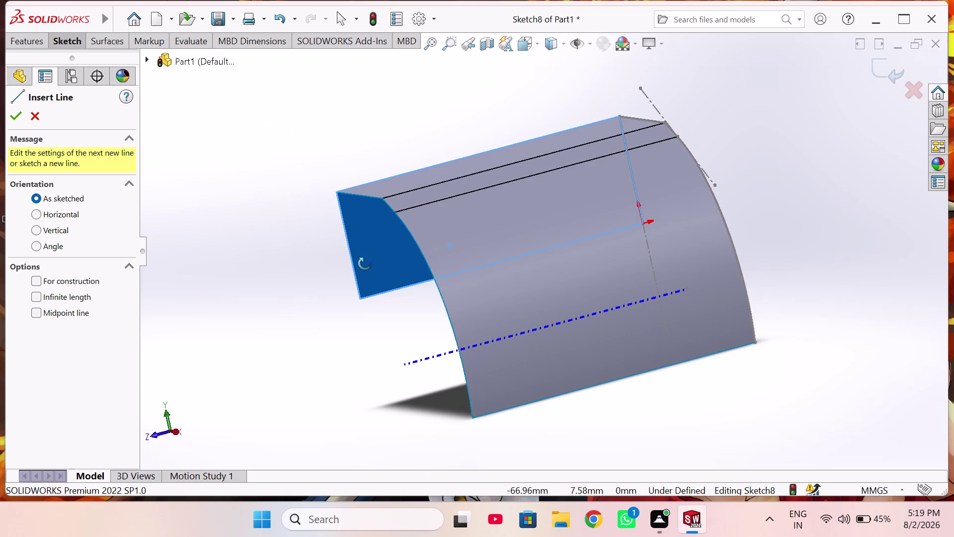
middle_drag(364, 263, 359, 265)
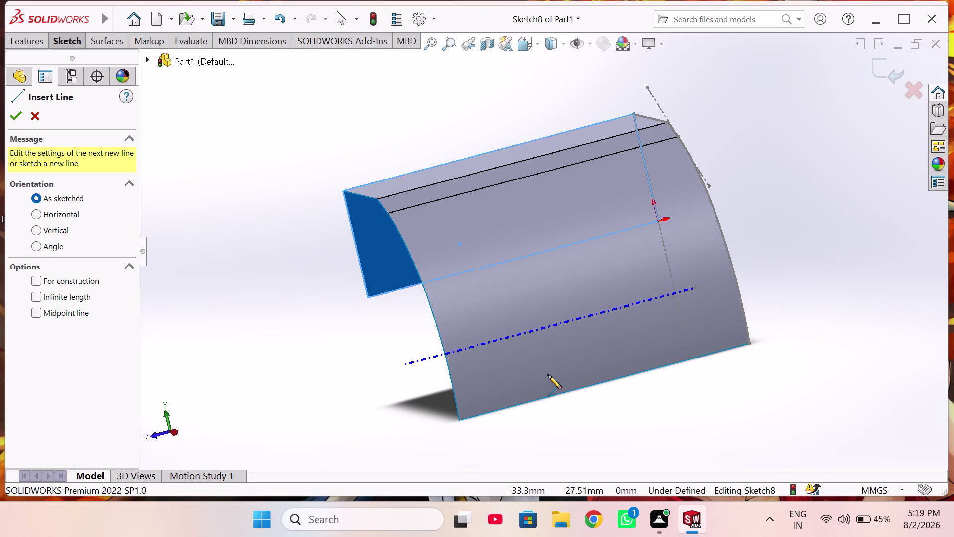
middle_drag(548, 374, 746, 345)
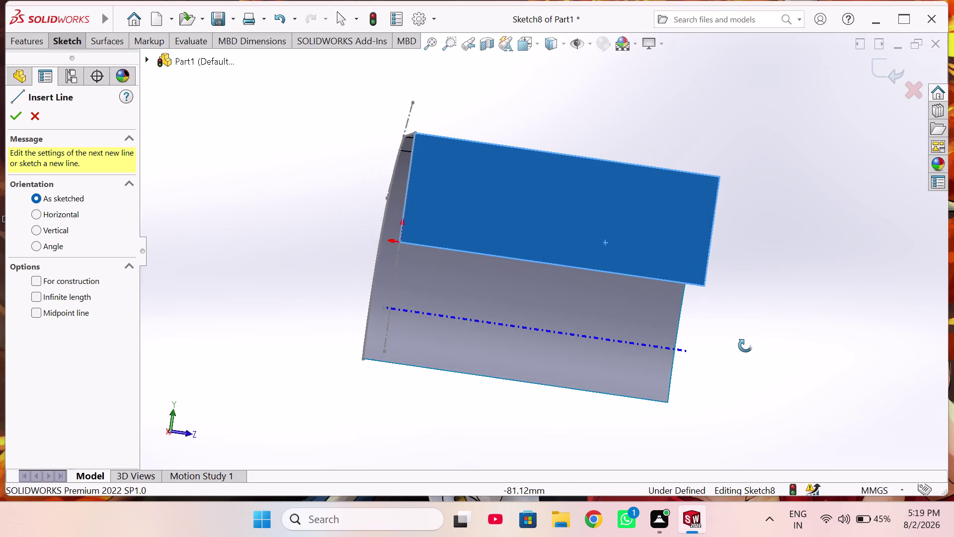
middle_drag(745, 346, 740, 347)
scroll(up, 3)
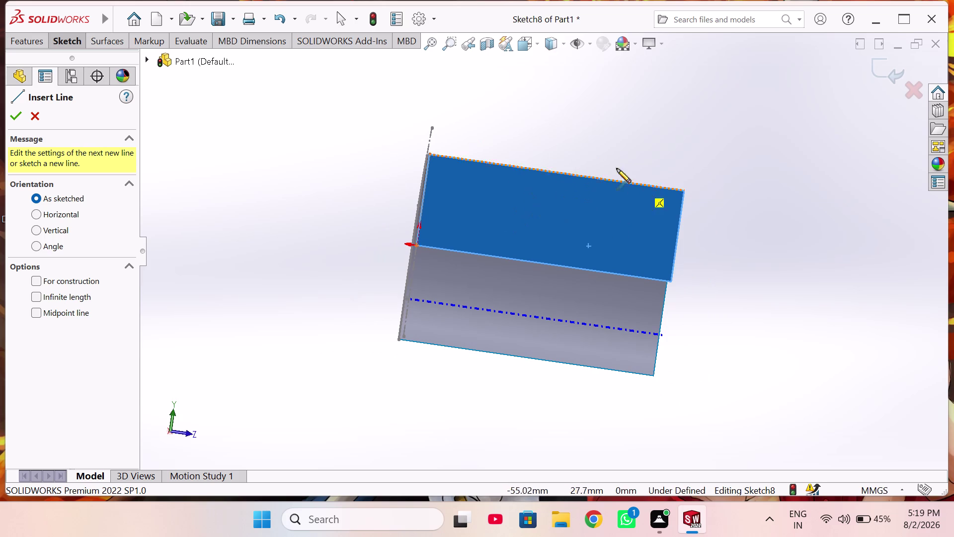
middle_drag(607, 239, 428, 228)
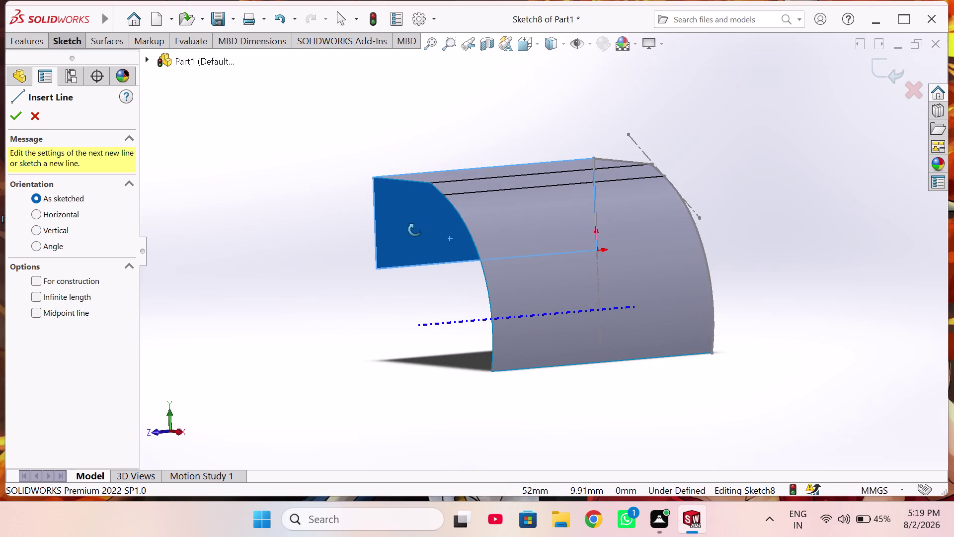
middle_drag(428, 228, 399, 230)
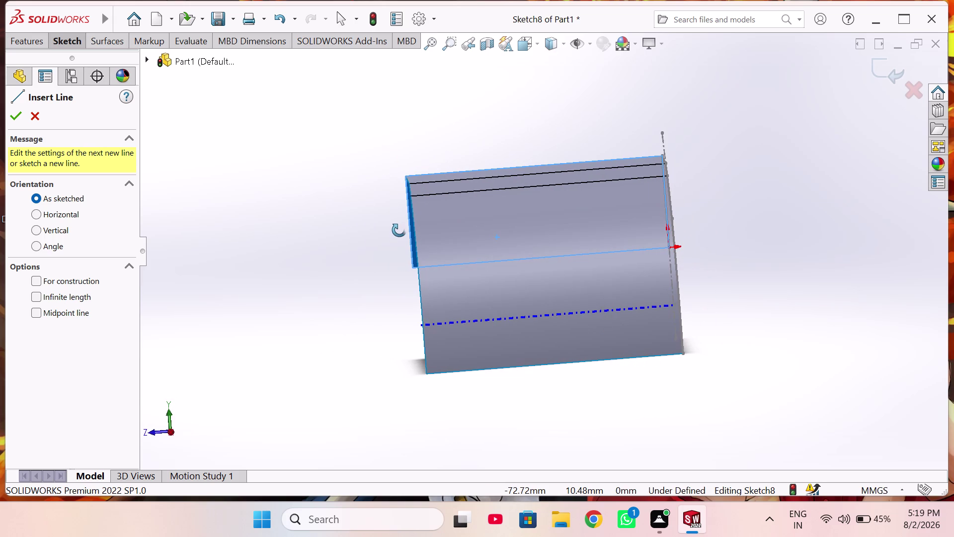
middle_drag(399, 230, 460, 235)
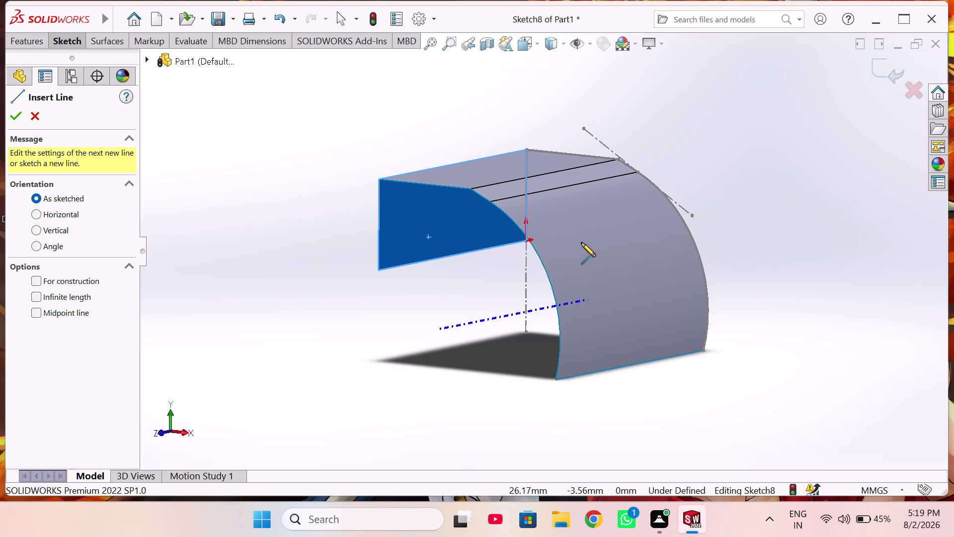
middle_drag(582, 243, 720, 229)
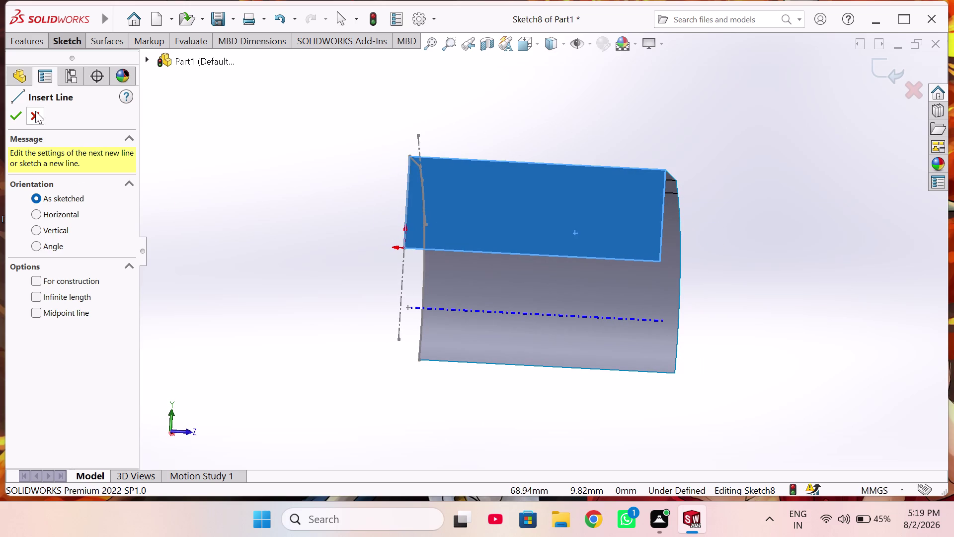
Exit the Line tool and discard the Sketch8 changes.
click(36, 111)
click(50, 269)
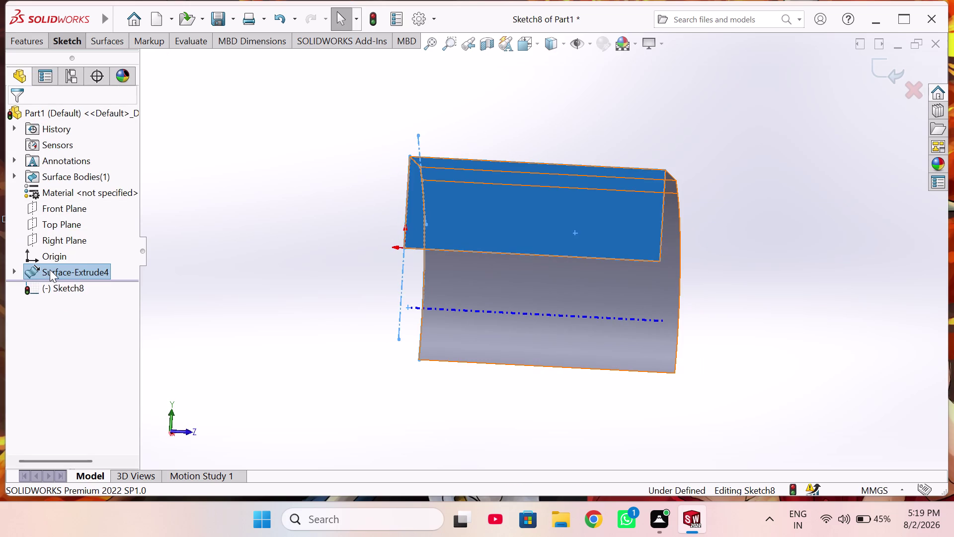
click(81, 345)
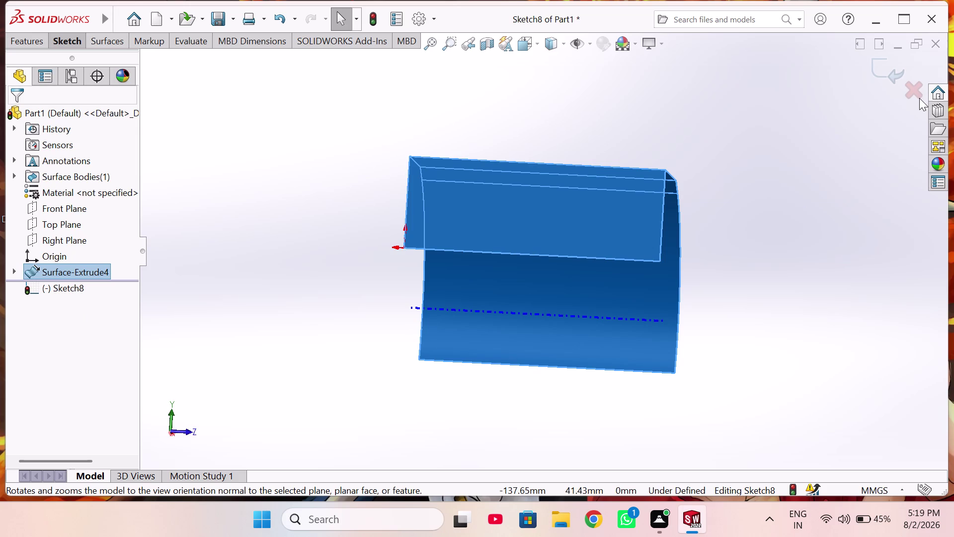
click(914, 95)
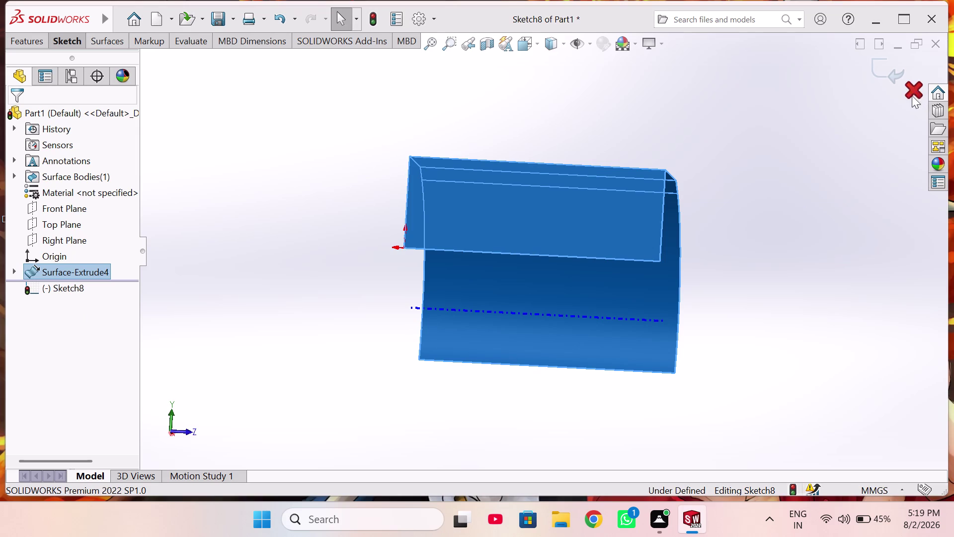
click(514, 264)
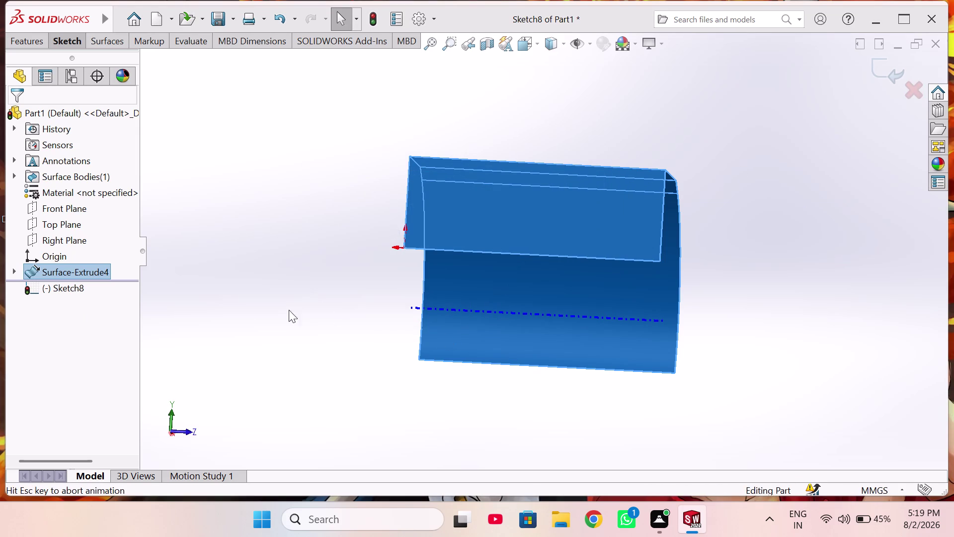
Review Surface-Extrude4, accept it unchanged, and show the model in Left view.
click(76, 272)
click(86, 231)
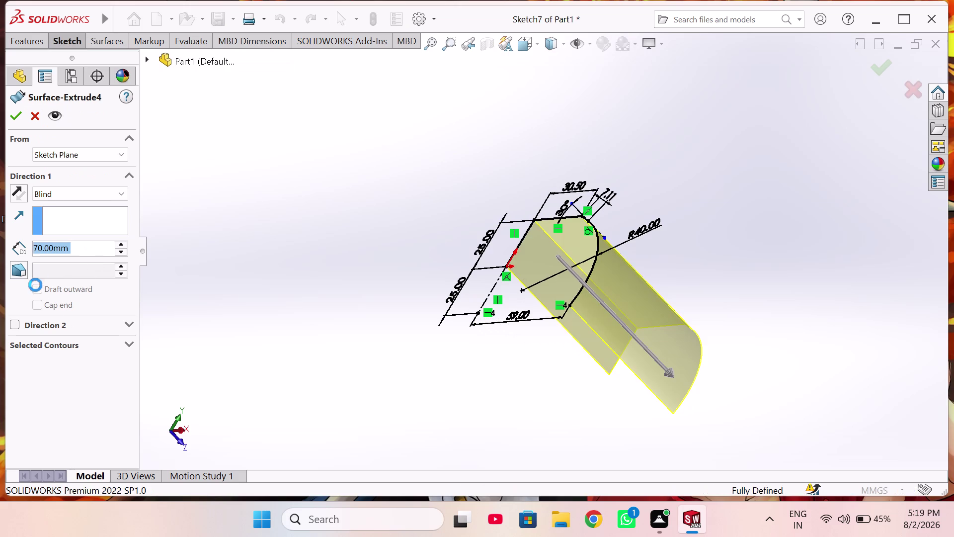
click(16, 117)
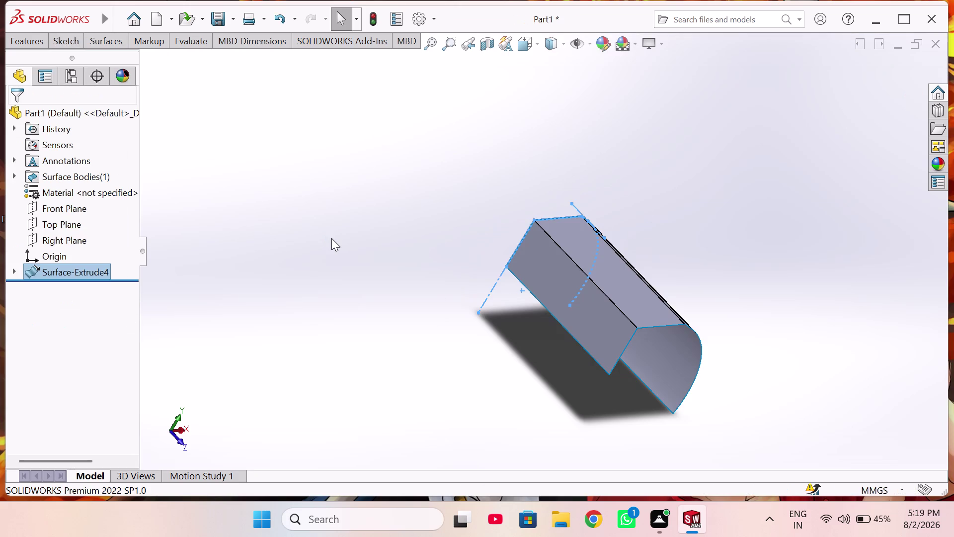
key(ctrl+1)
key(ctrl+3)
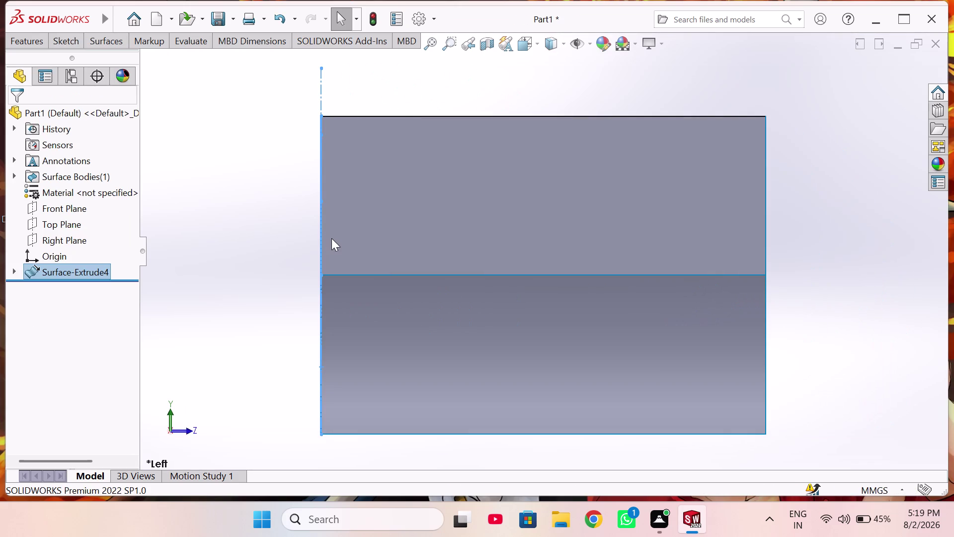